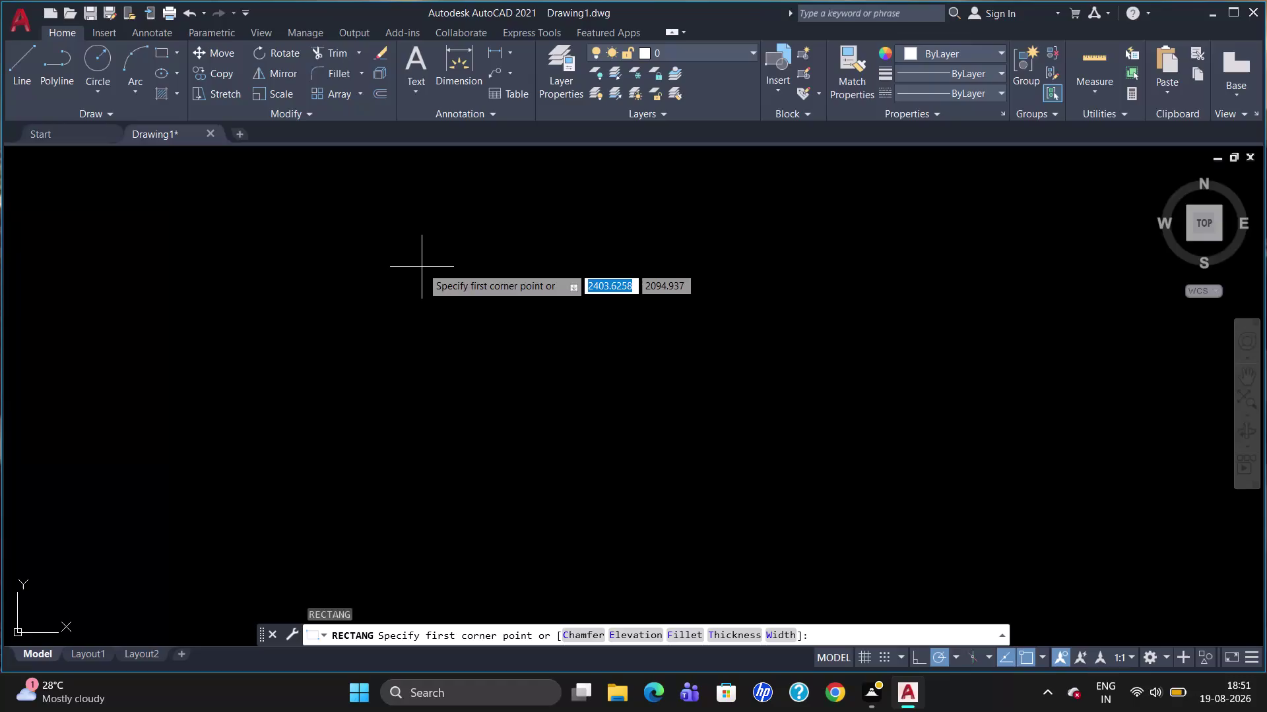
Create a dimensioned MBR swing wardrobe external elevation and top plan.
Draw a 4289 by 2700 rectangle and zoom so the whole outline is visible.
click(380, 218)
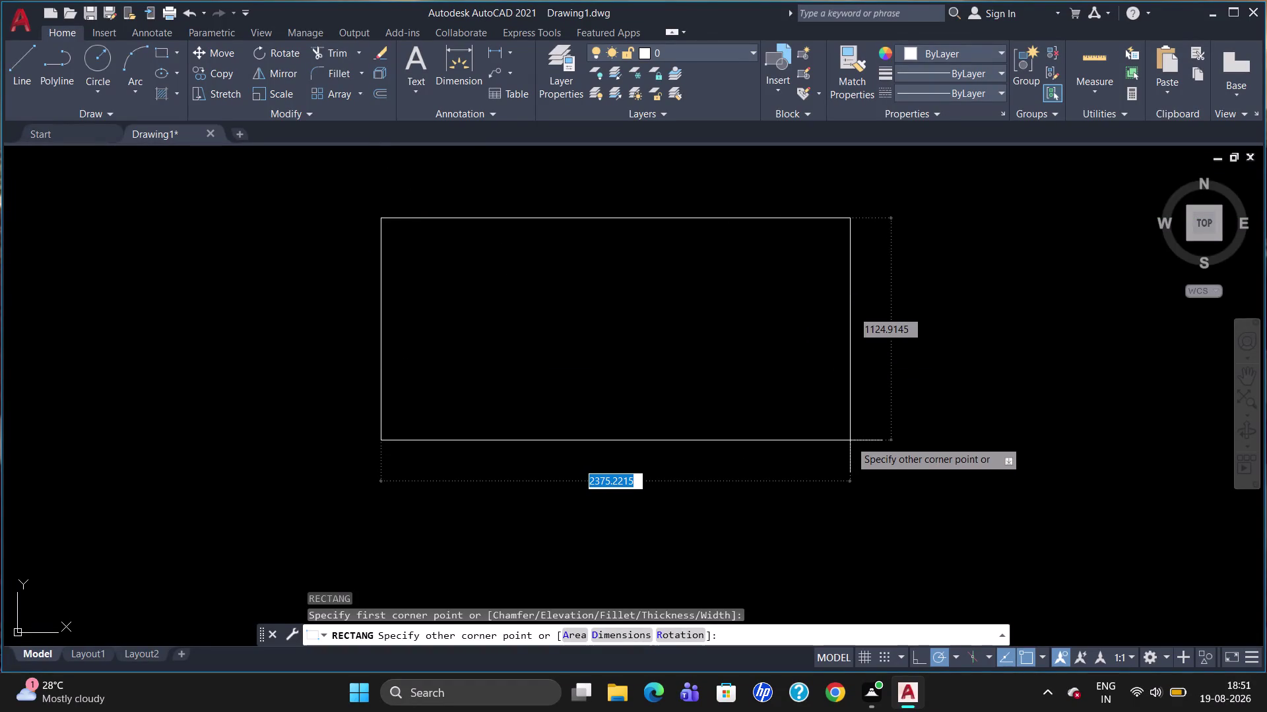
text(4289)
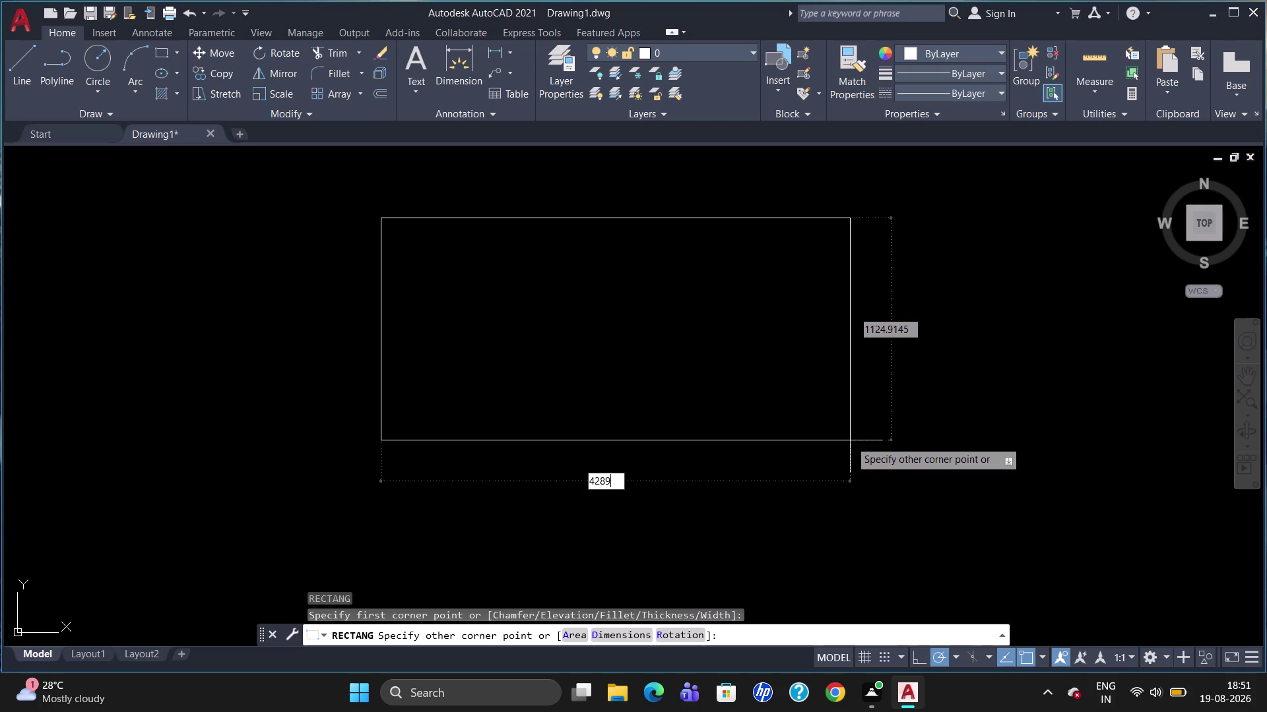
key(Tab)
text(2)
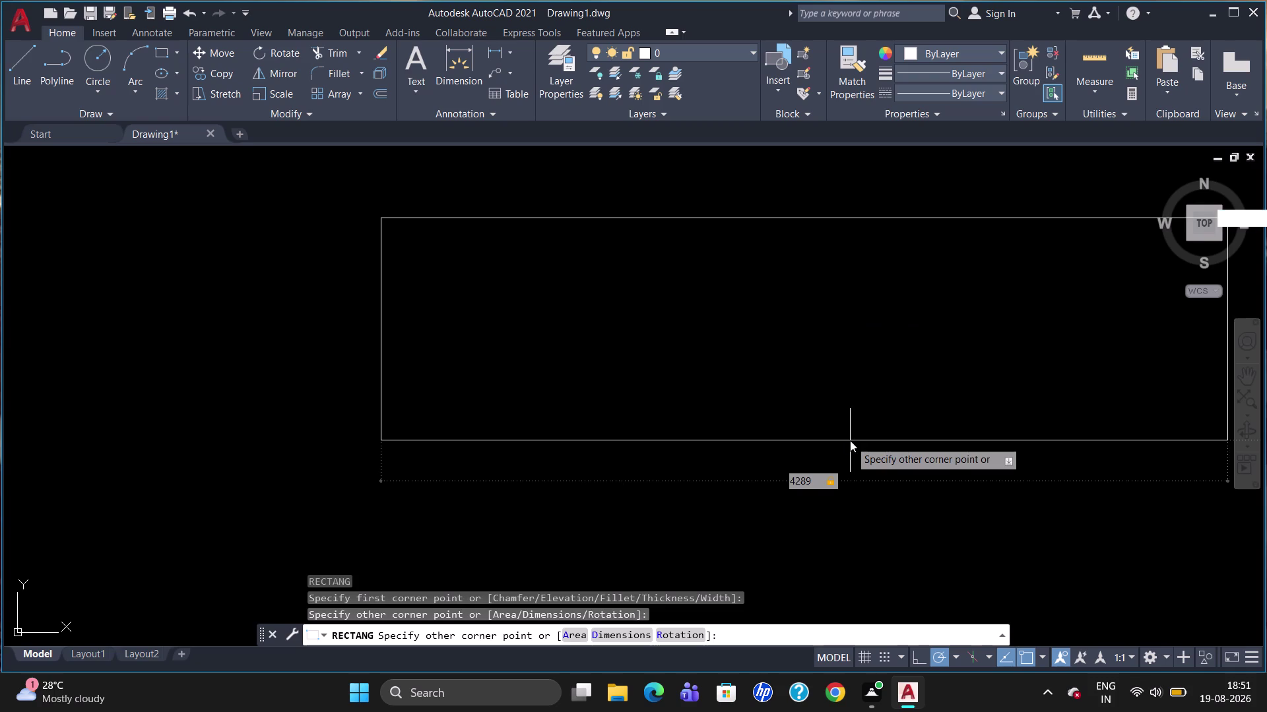
text(700)
key(Return)
key(Escape)
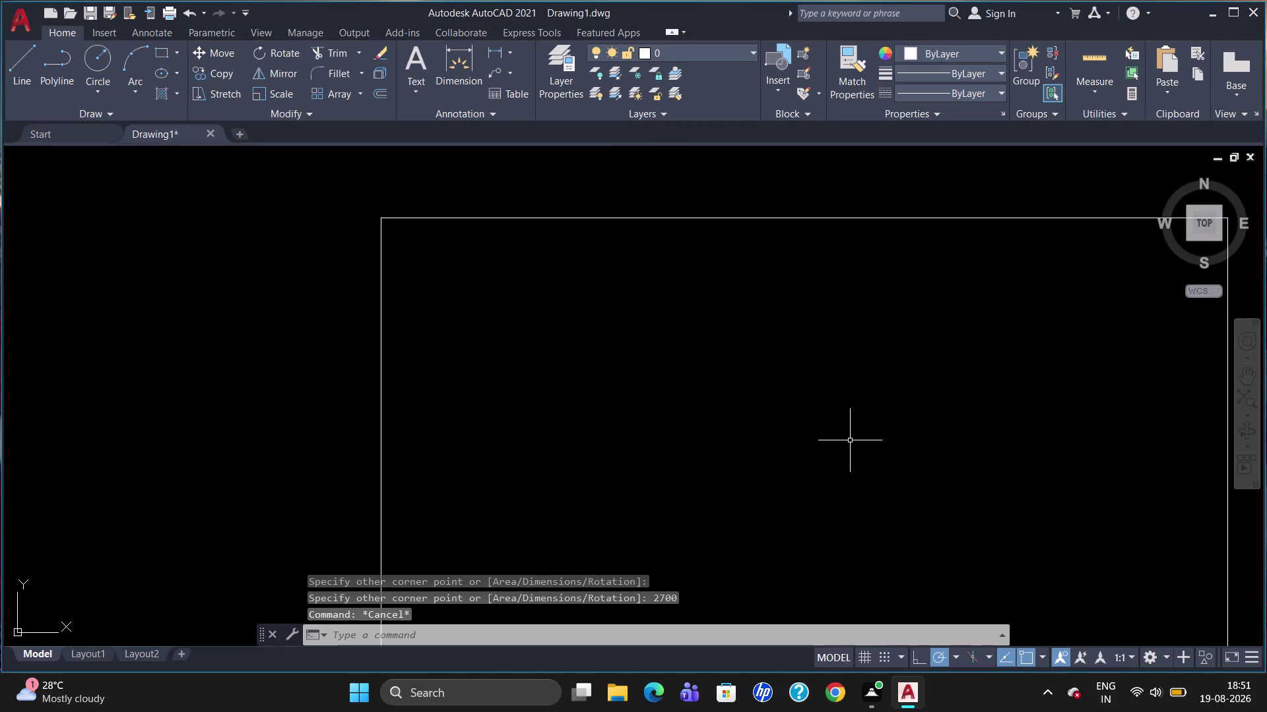
scroll(down, 3)
scroll(up, 3)
scroll(up, 3)
scroll(down, 3)
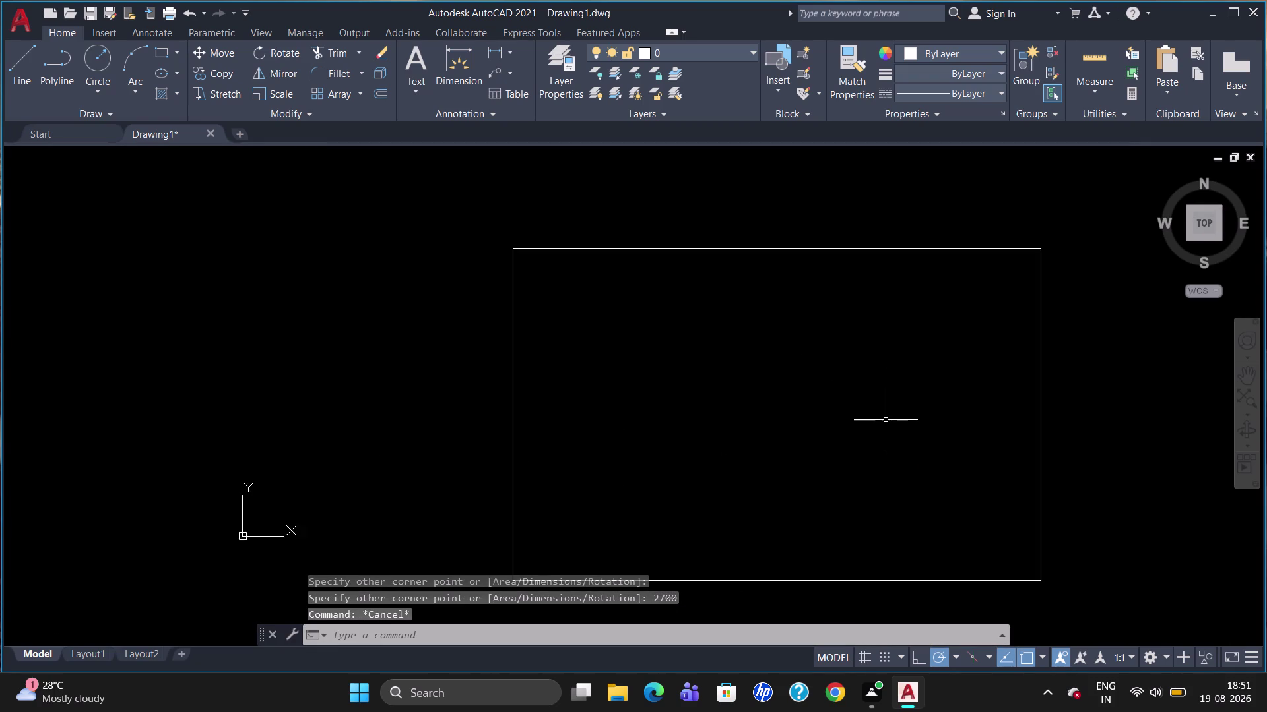
scroll(down, 3)
scroll(up, 3)
scroll(up, 3)
scroll(down, 3)
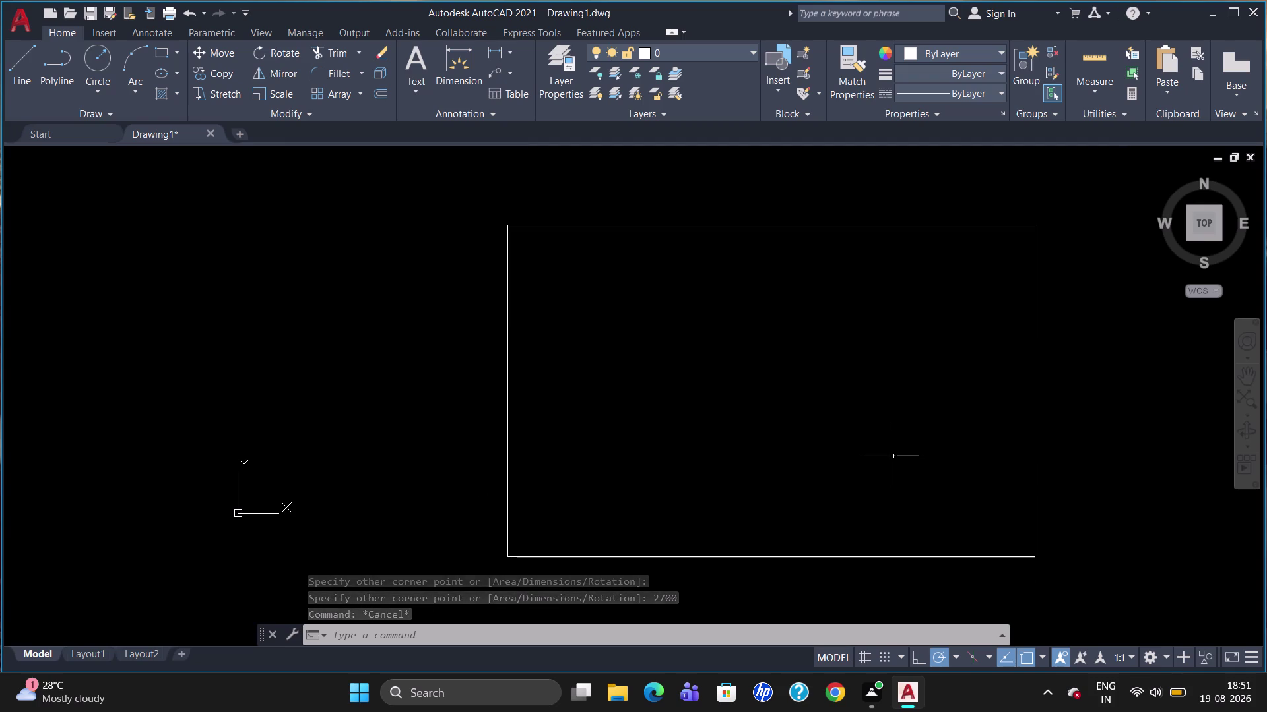
key(d)
key(Return)
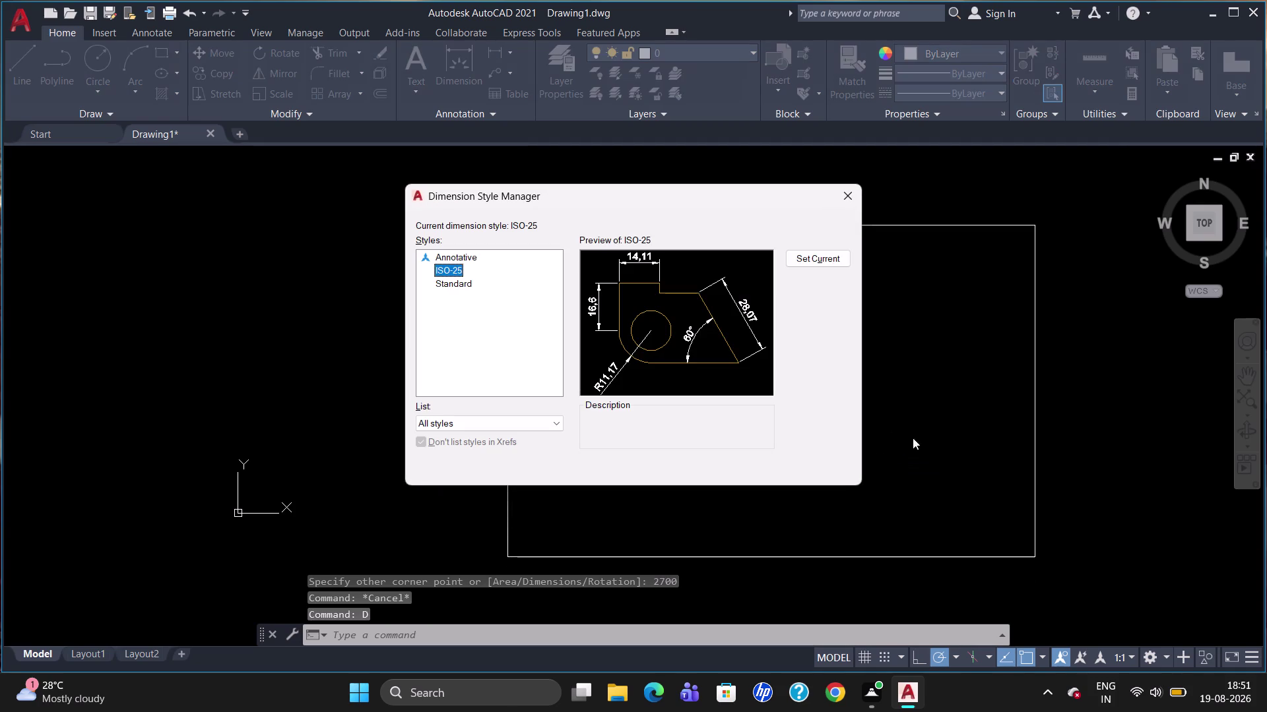
Set the ISO-25 arrowhead size to 40.
click(818, 302)
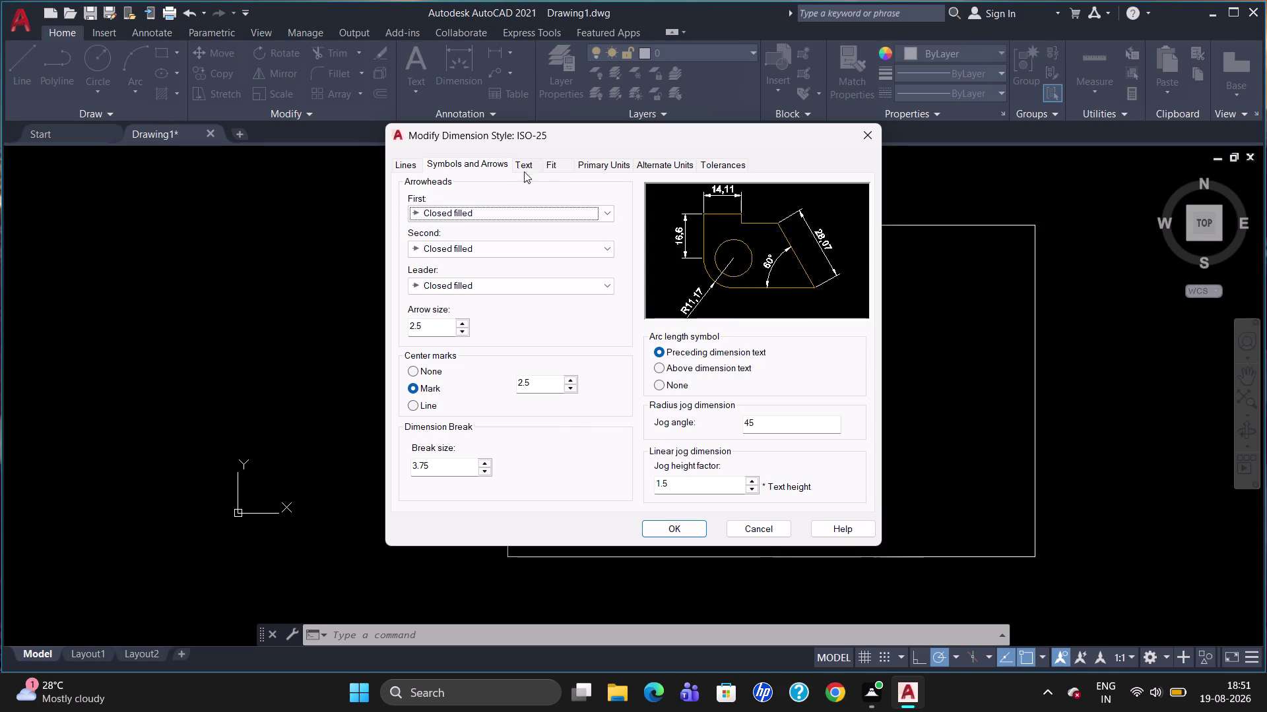
click(436, 329)
key(BackSpace)
key(BackSpace)
key(BackSpace)
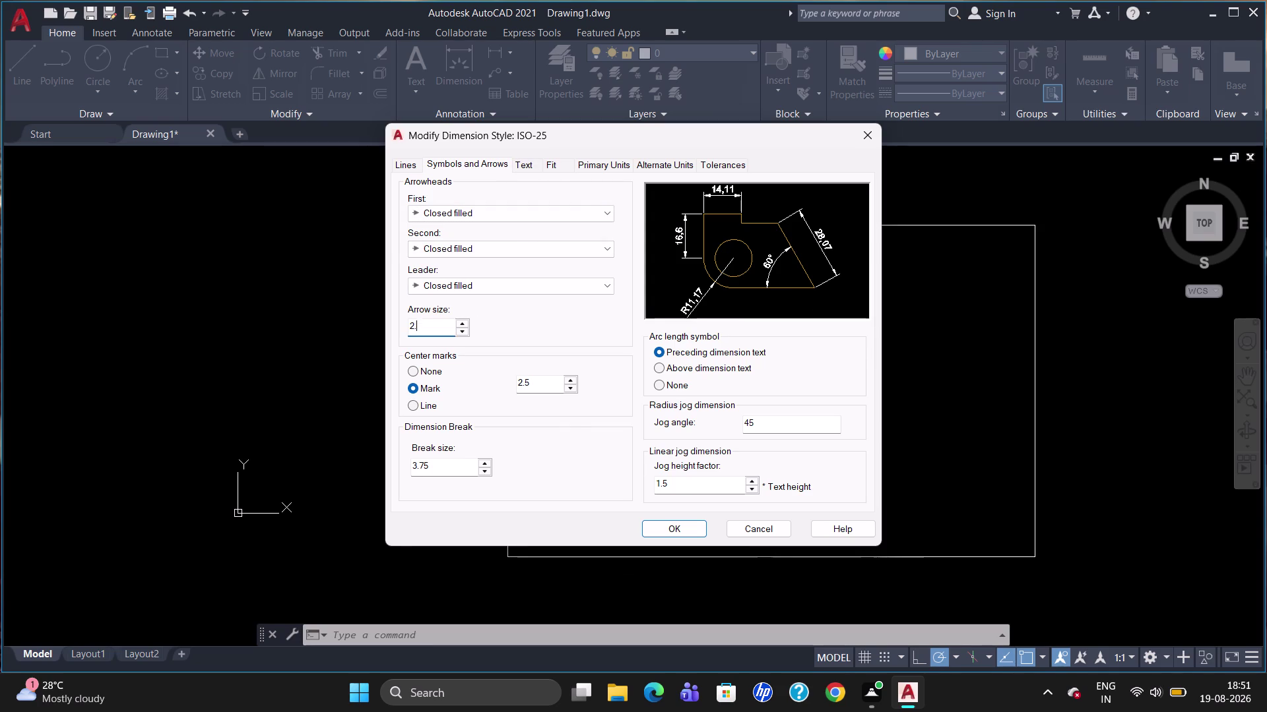
text(10)
key(BackSpace)
key(BackSpace)
text(40)
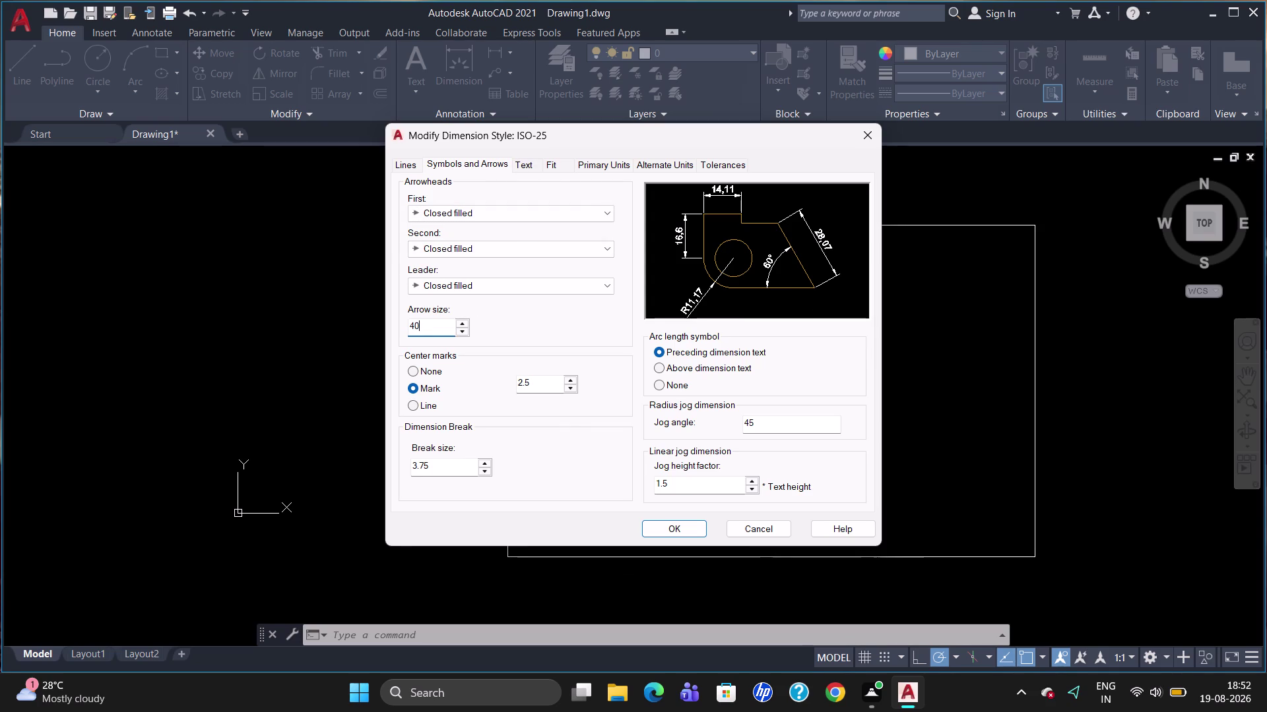
Make dimension text red and vertically centred, with fixed-length extension lines.
click(528, 163)
click(542, 204)
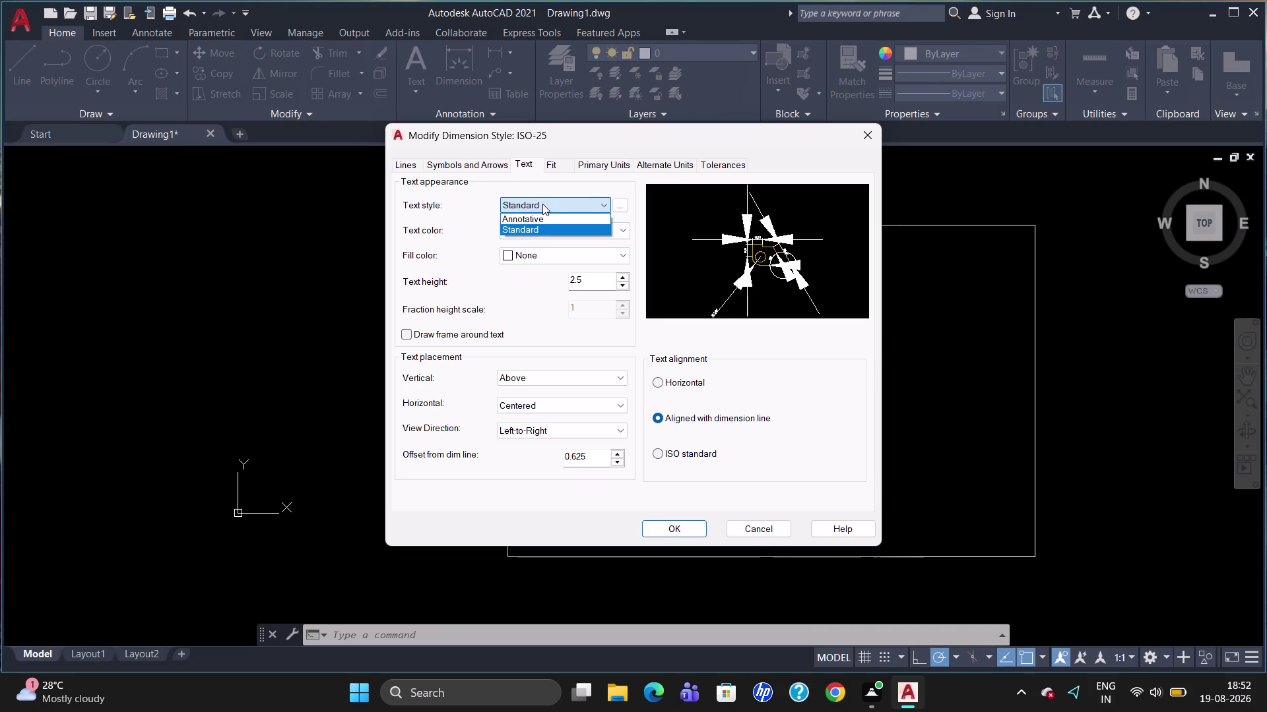
click(542, 204)
click(547, 222)
click(556, 271)
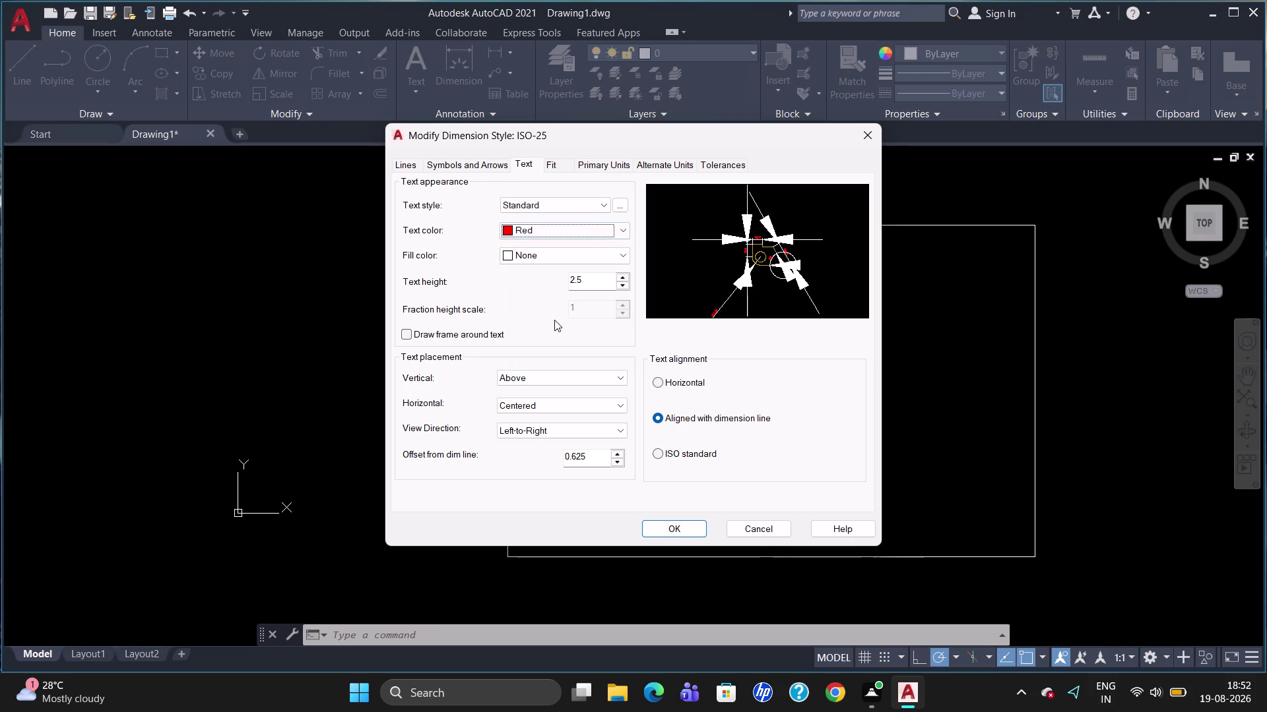
click(563, 381)
click(562, 391)
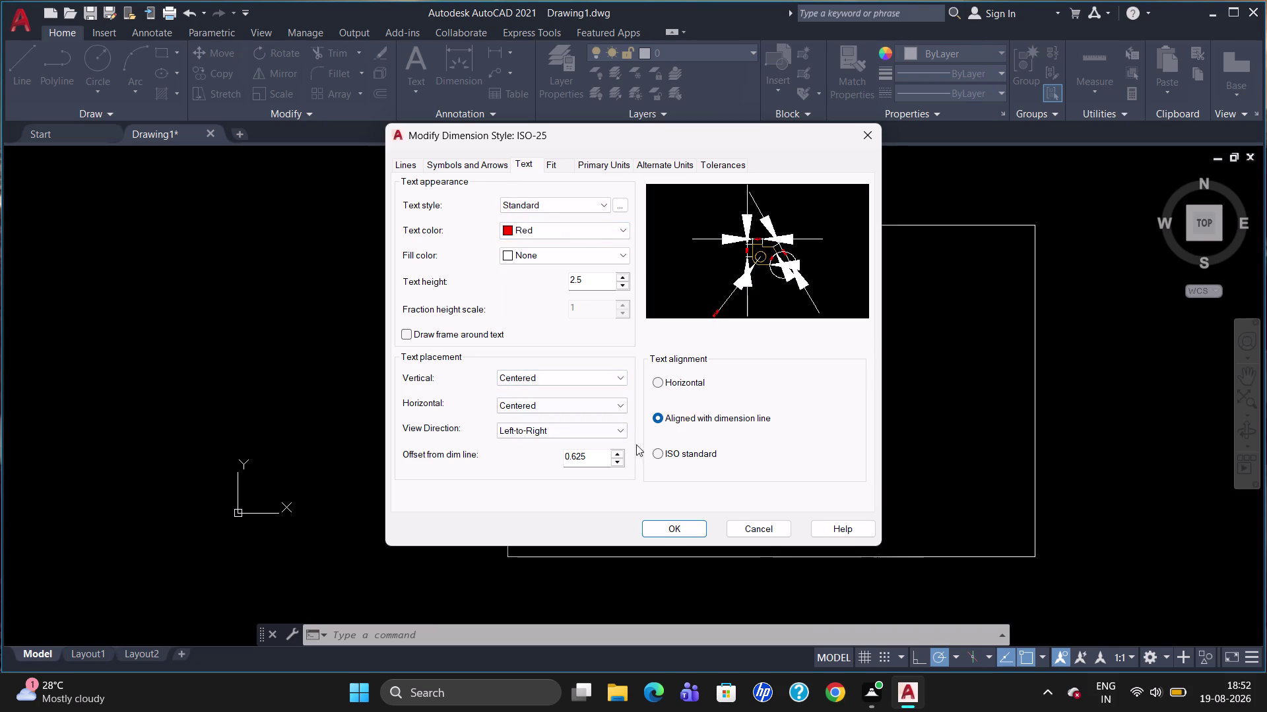
click(408, 164)
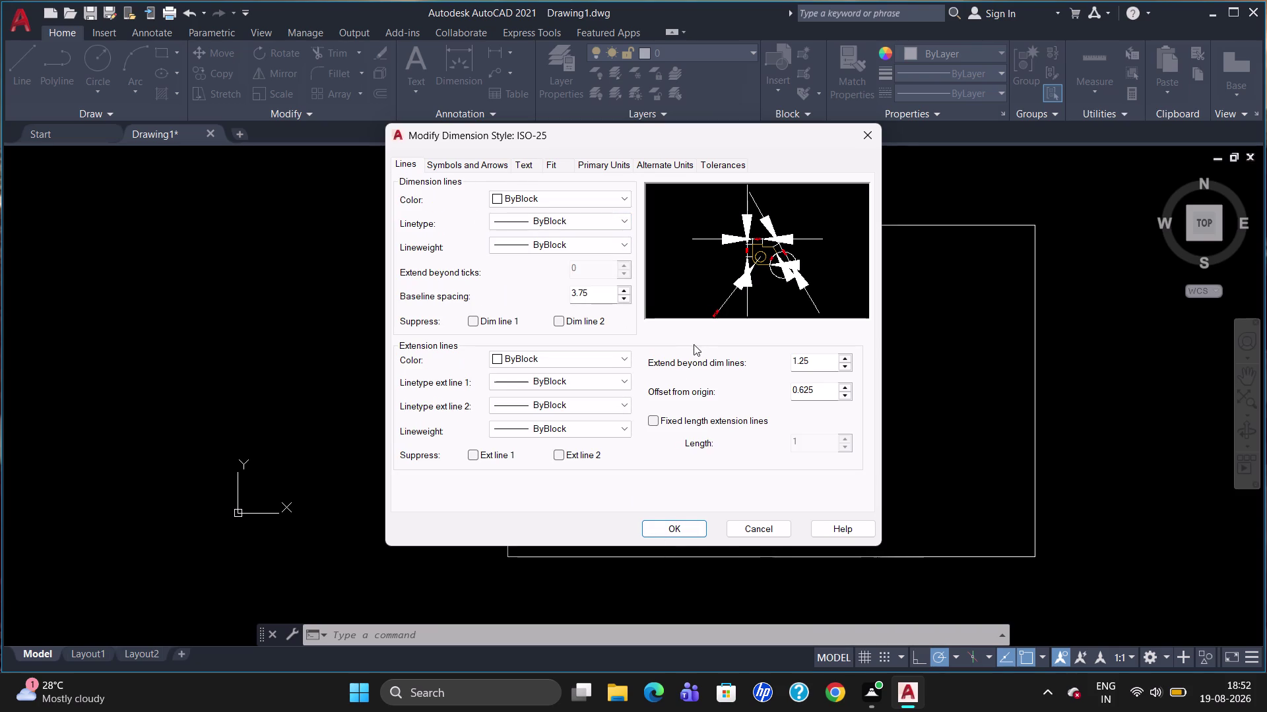
click(652, 421)
click(681, 541)
click(680, 533)
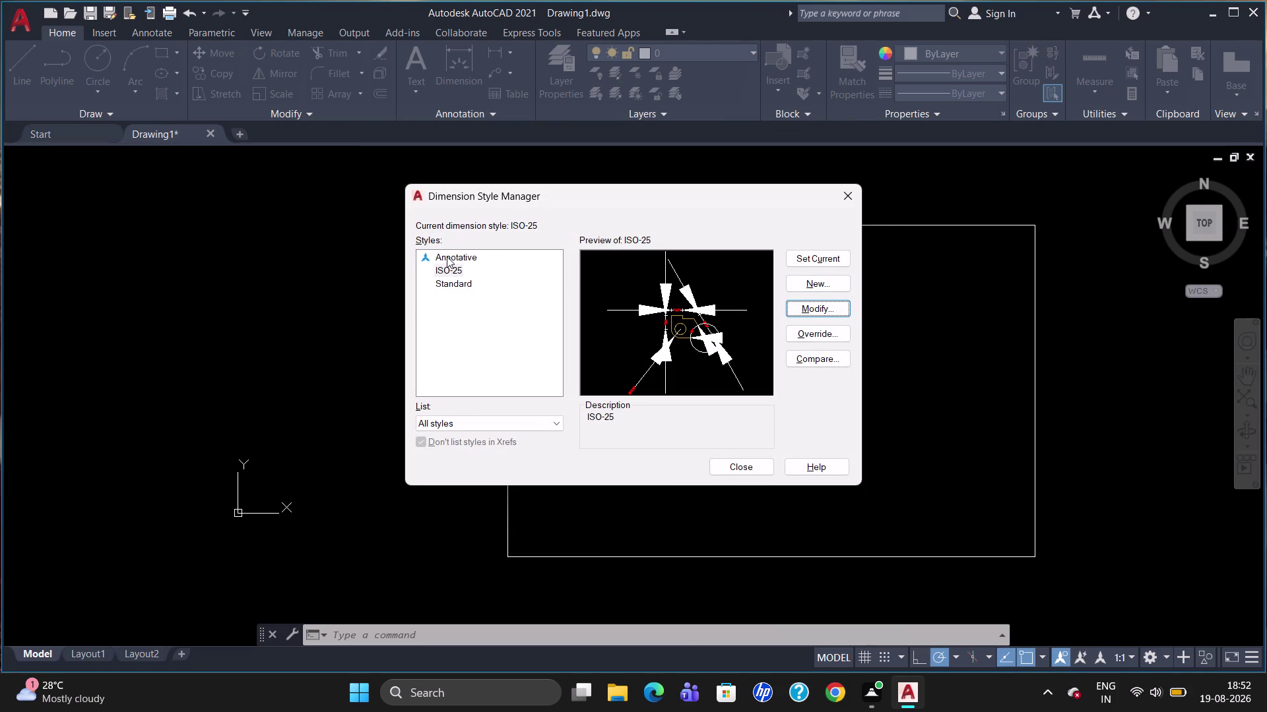
Raise the ISO-25 text height to 40 and close the style manager.
click(805, 313)
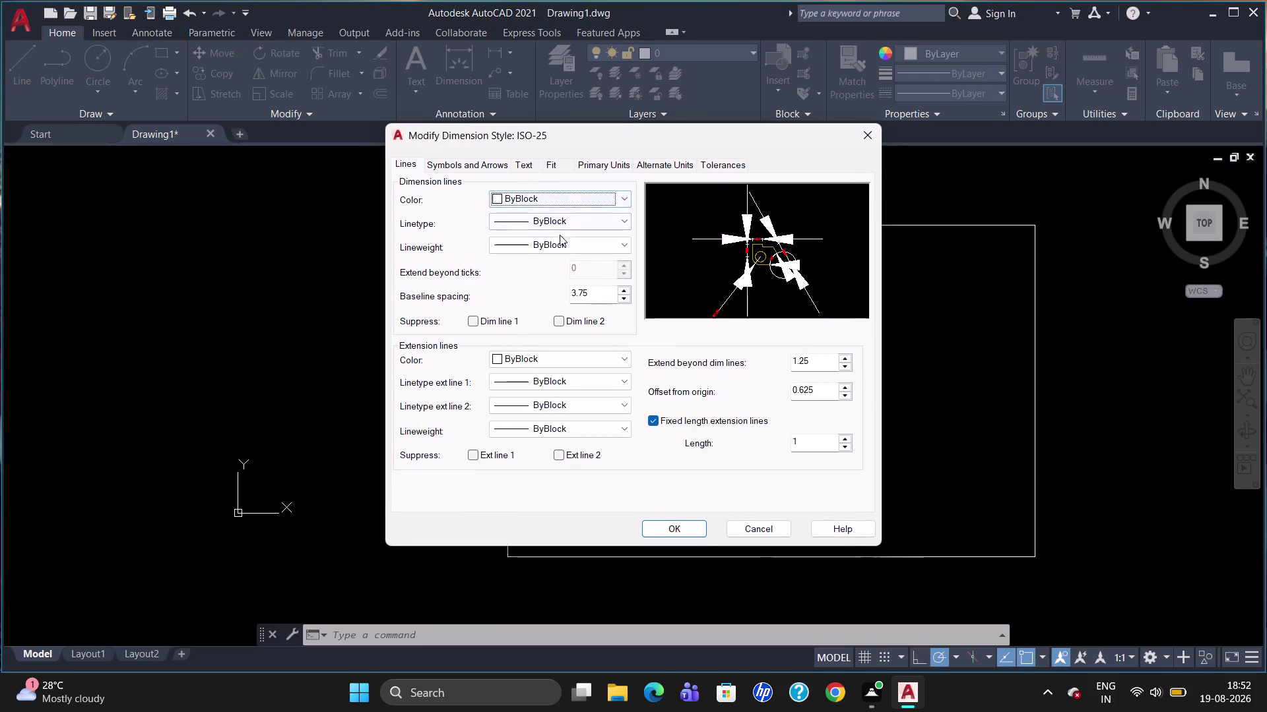
click(523, 160)
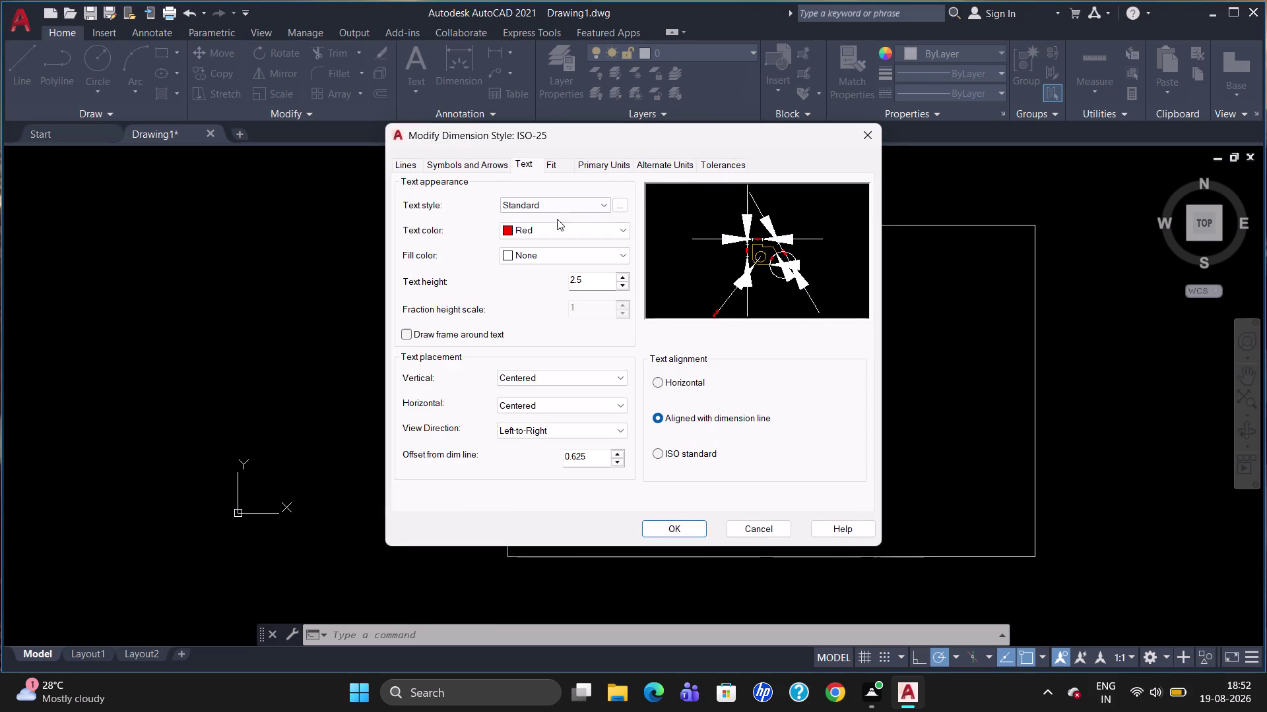
drag(592, 278, 552, 293)
key(BackSpace)
text(4)
text(0)
click(408, 167)
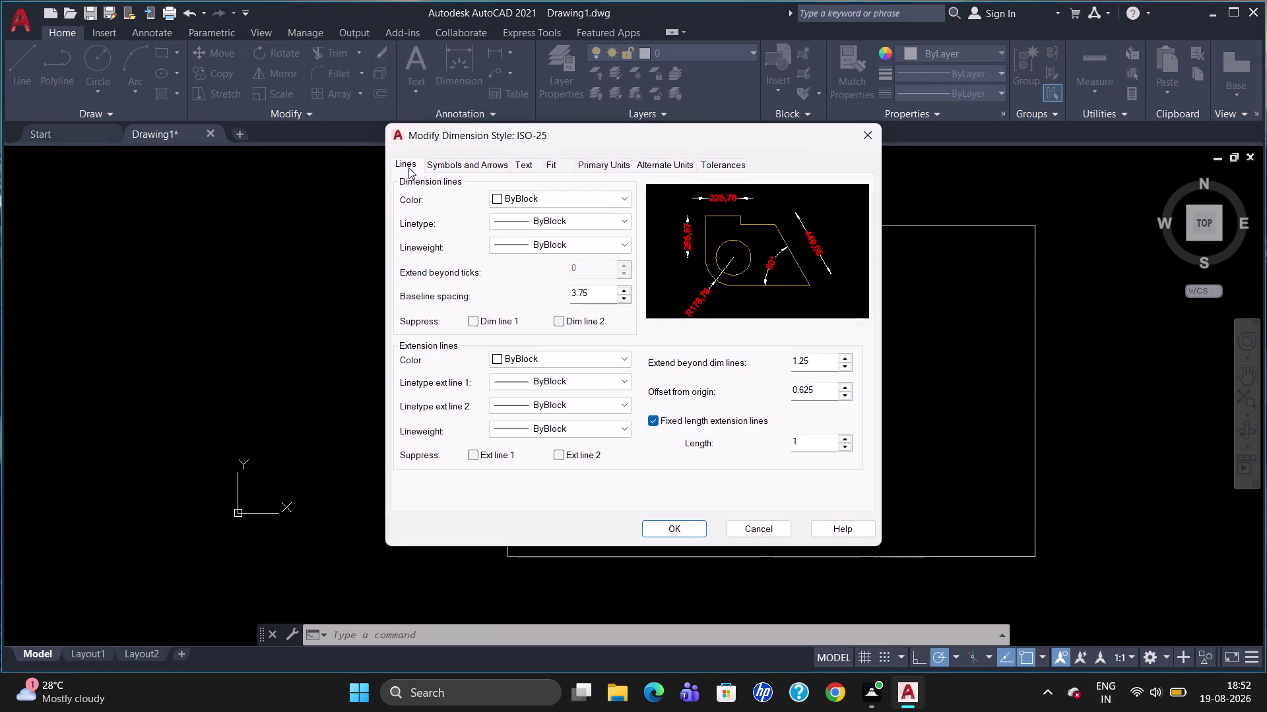
click(450, 169)
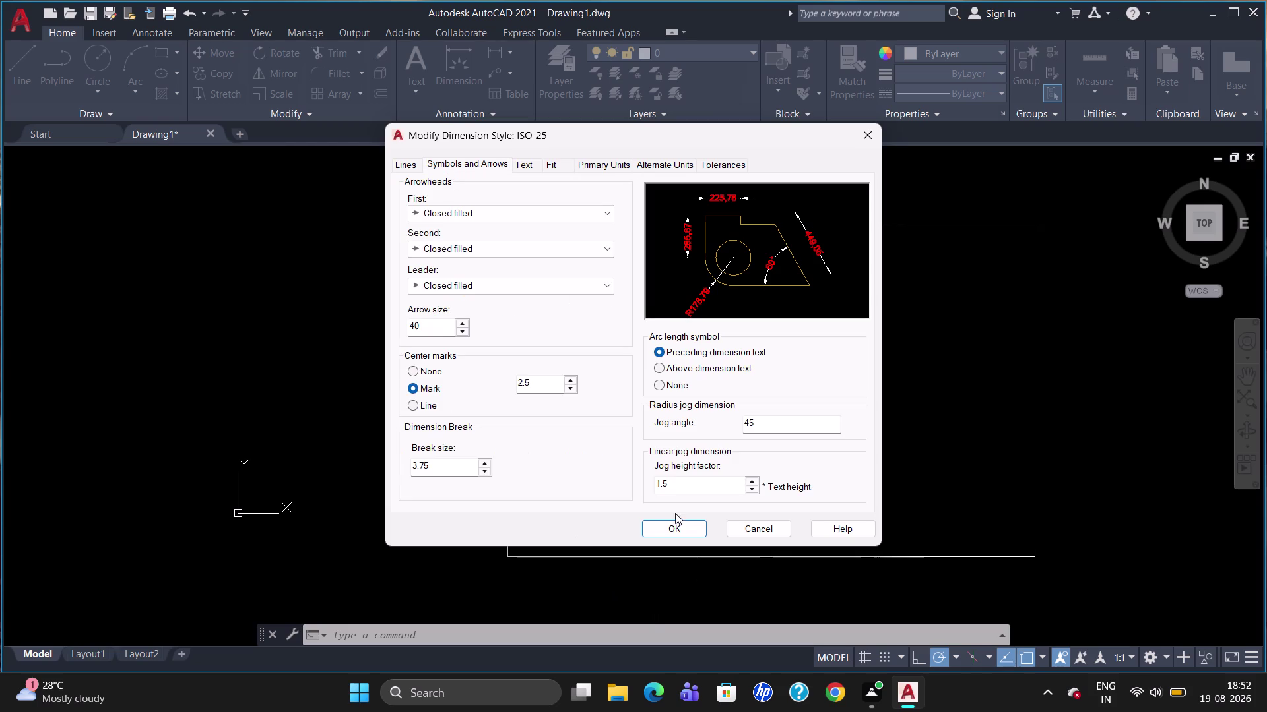
click(675, 522)
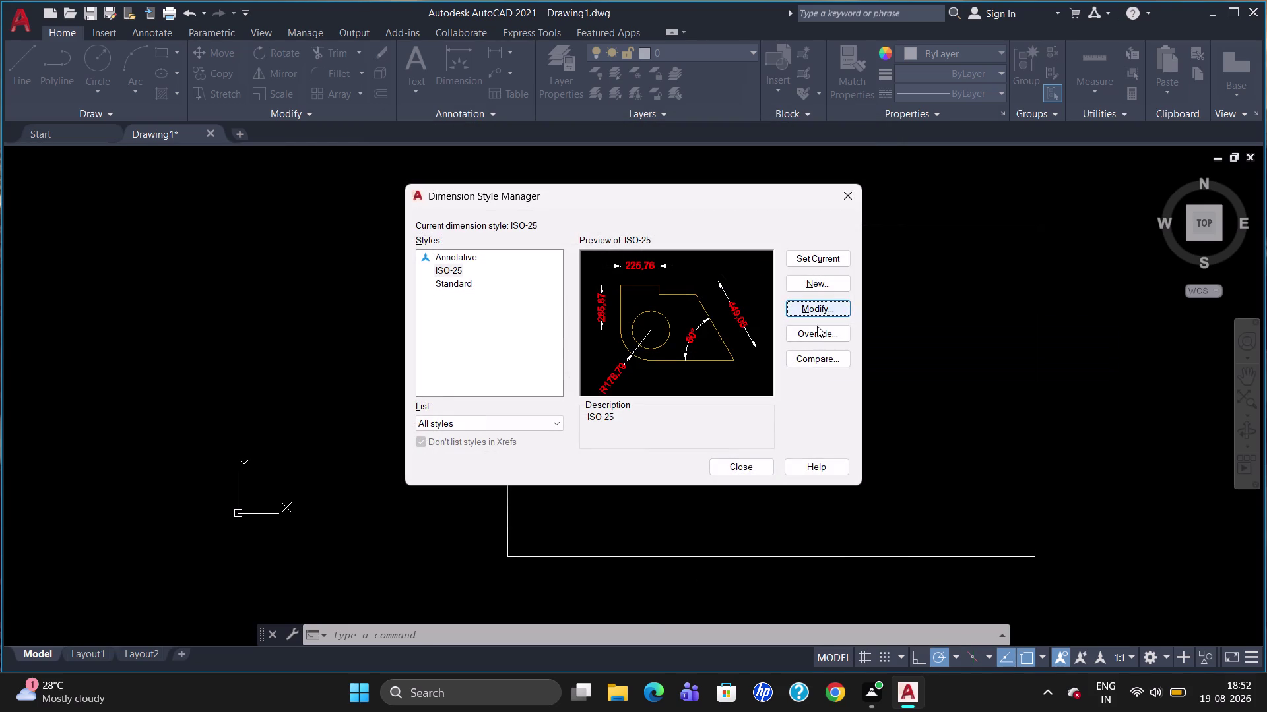
click(744, 458)
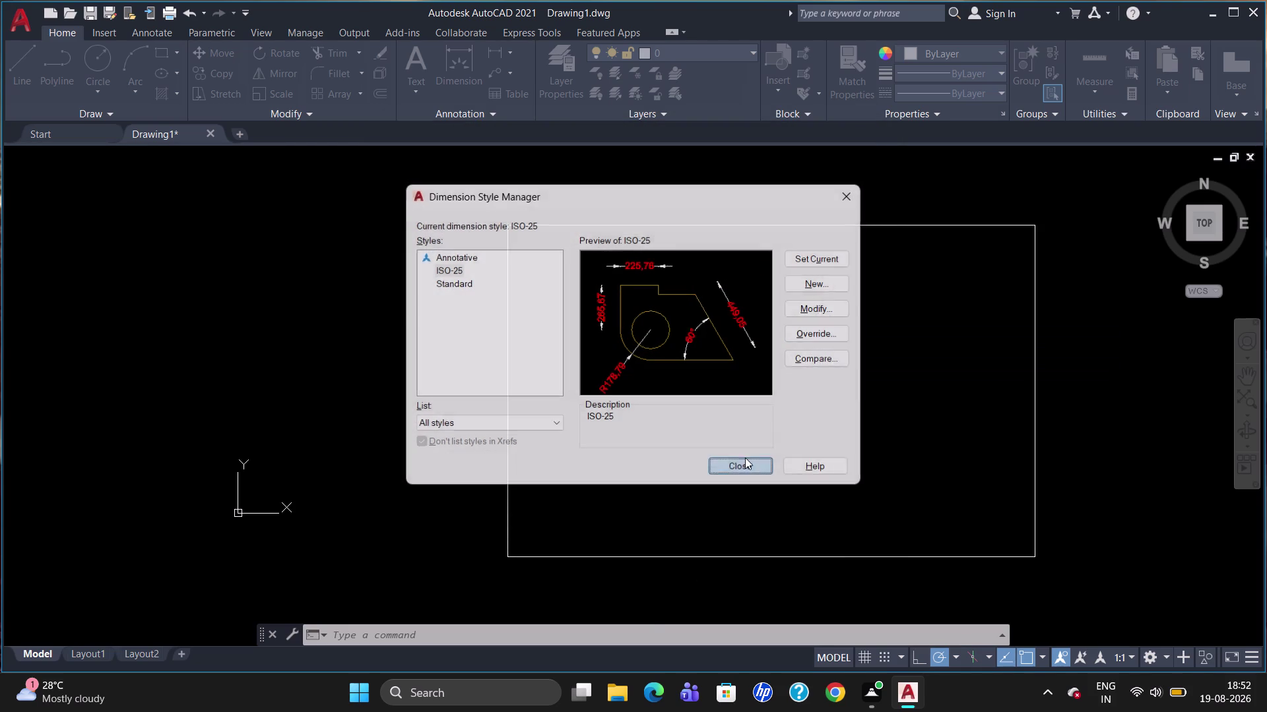
key(Escape)
Begin an offset with a distance of 30, then cancel it.
key(o)
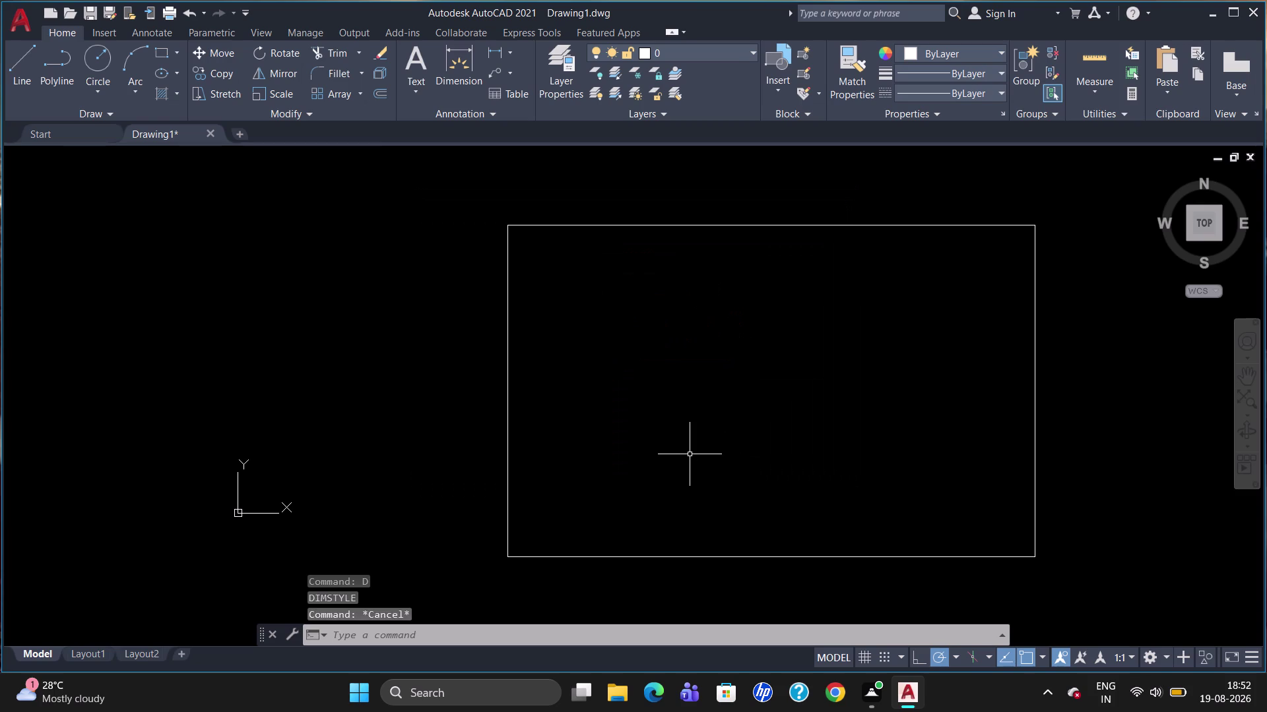
key(Return)
key(Escape)
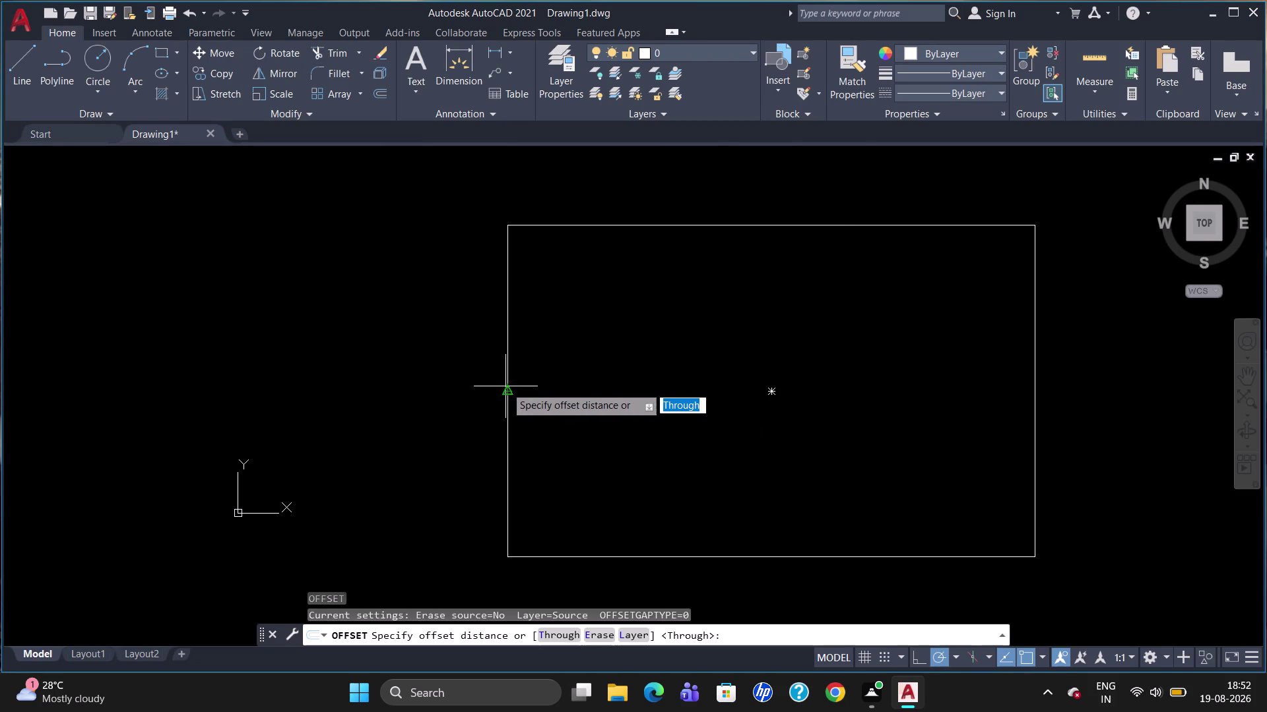
click(506, 387)
key(x)
key(Return)
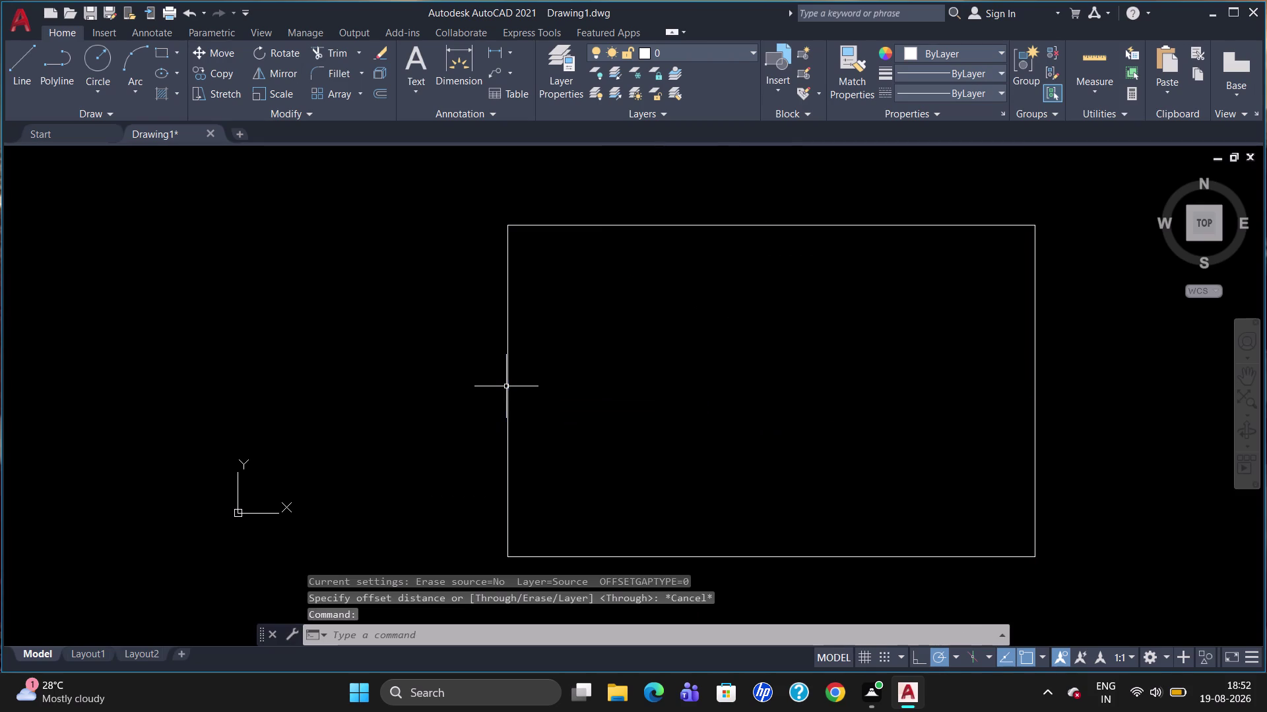
key(o)
key(Return)
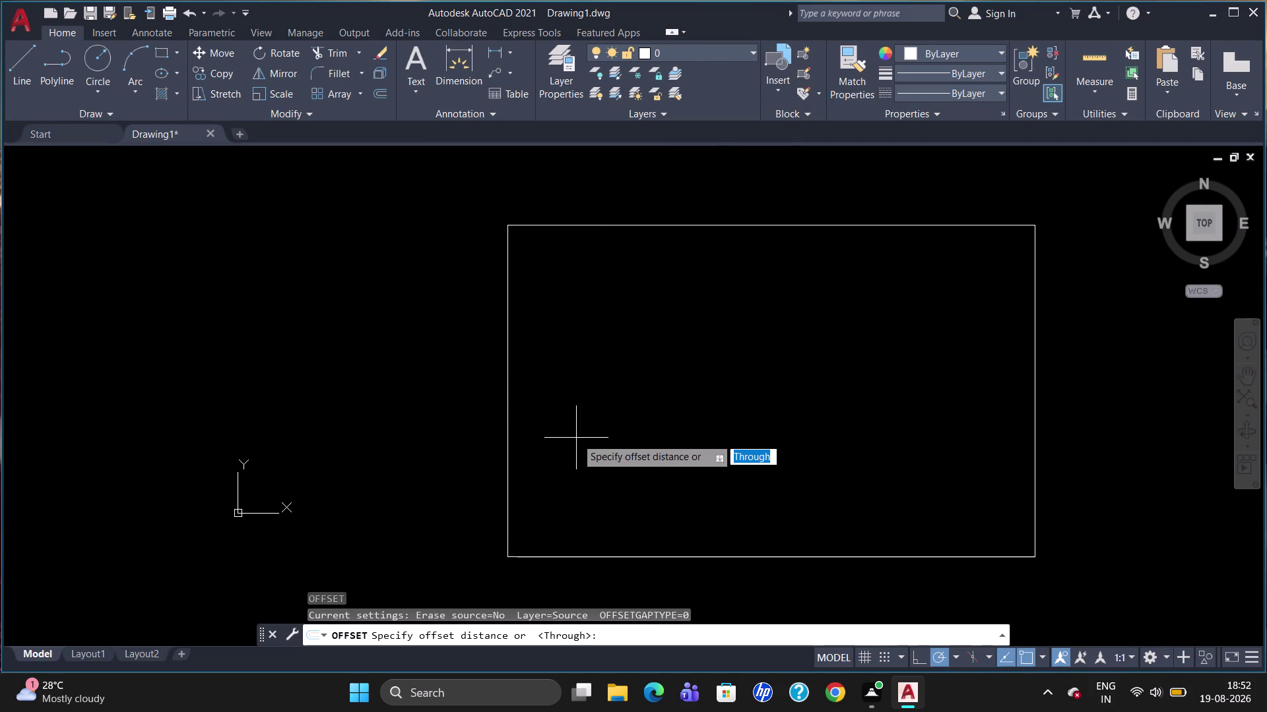
text(30)
key(Return)
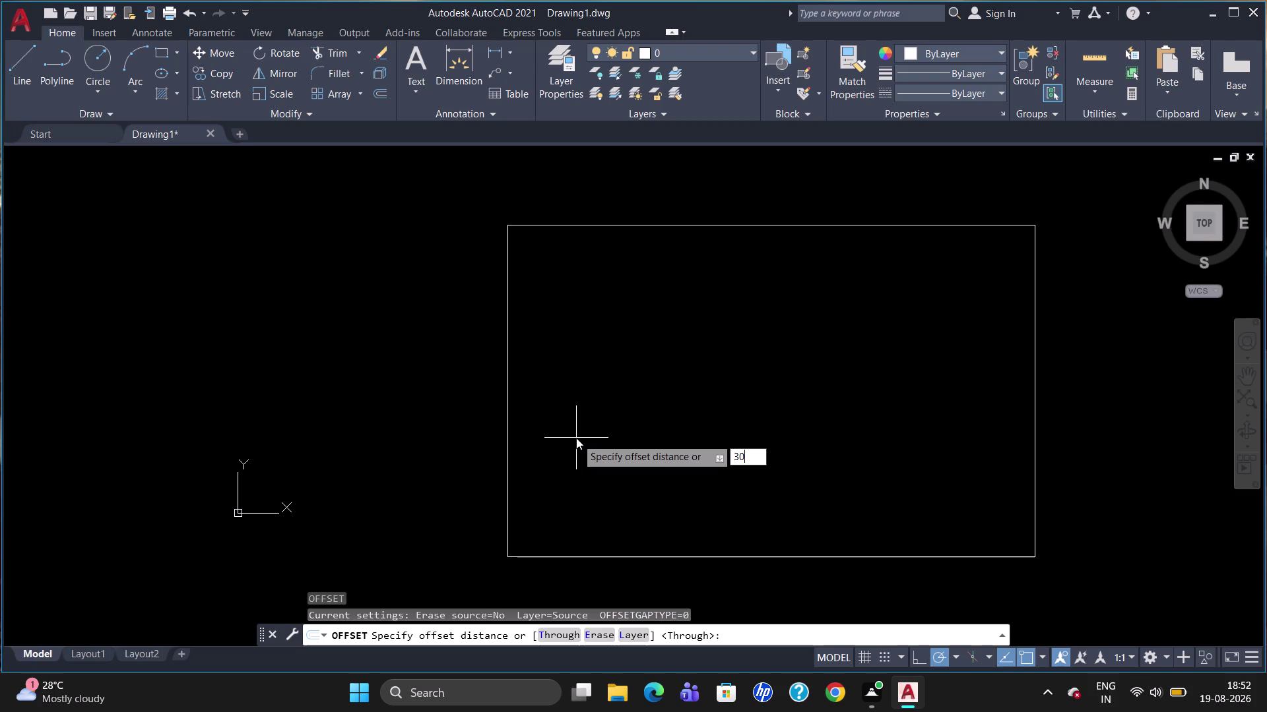
key(Escape)
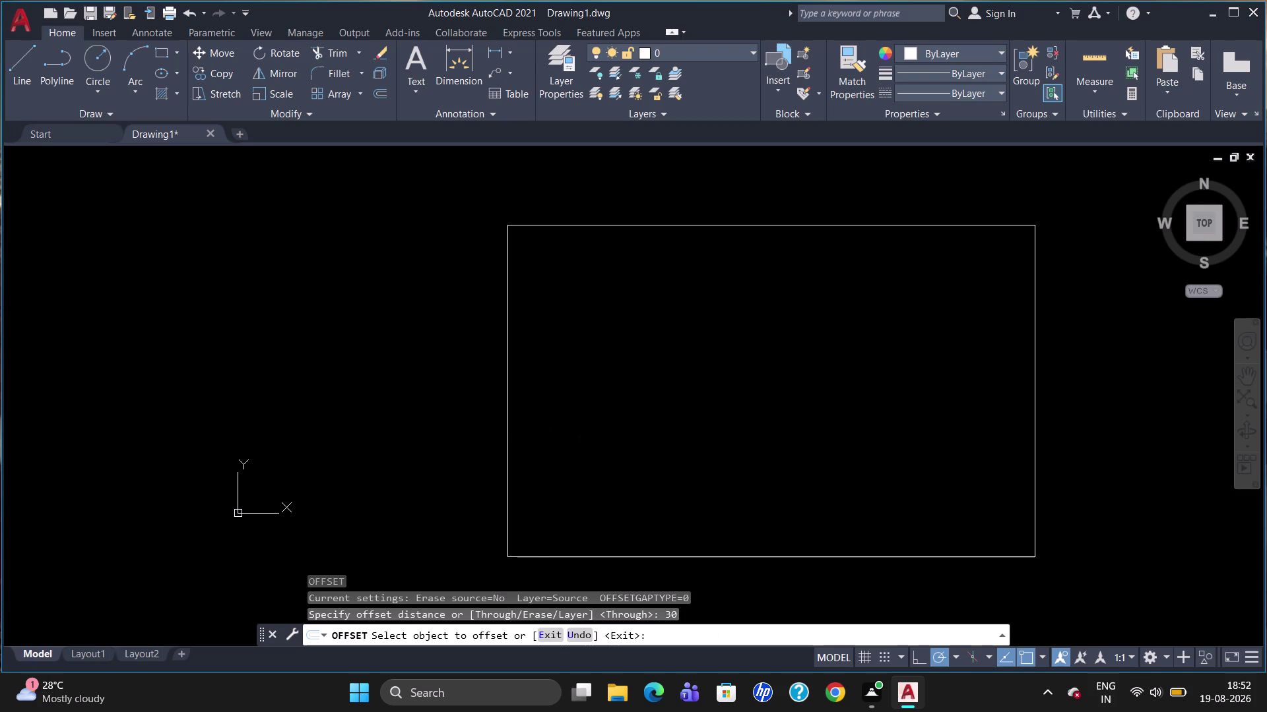
Offset the rectangle's left edge 304 inward.
key(o)
key(Return)
text(30)
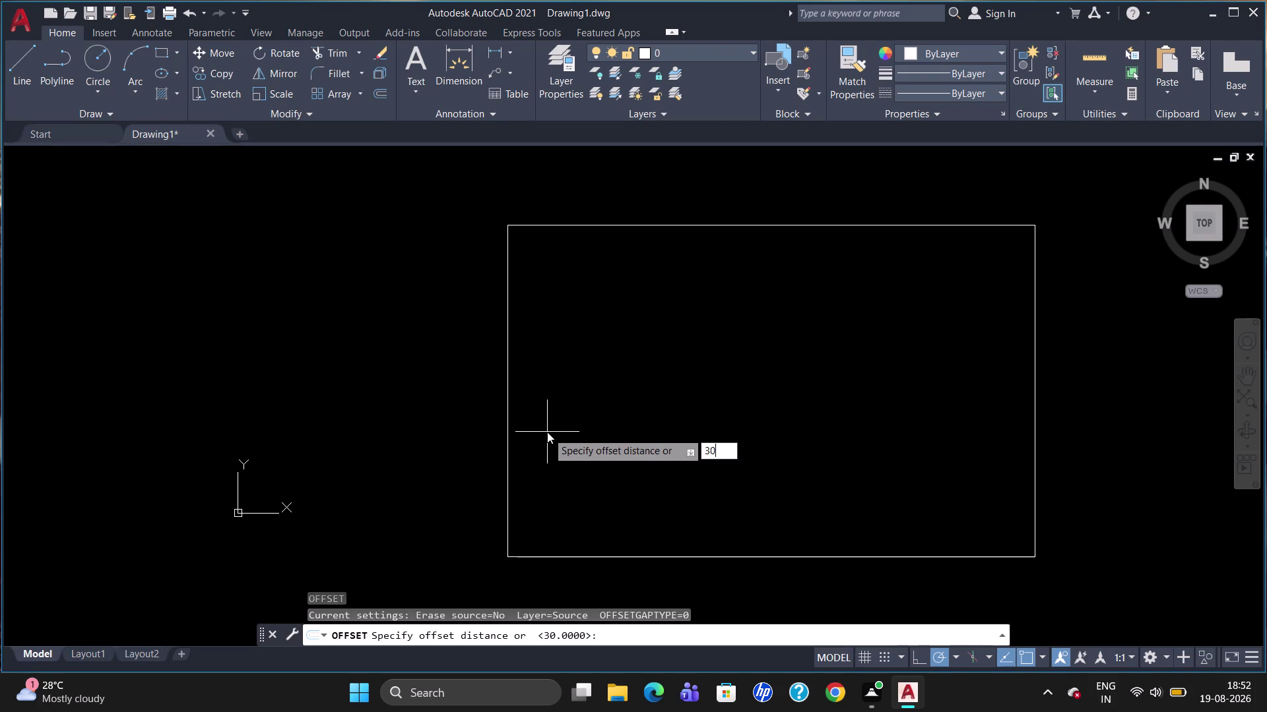
text(4)
key(Return)
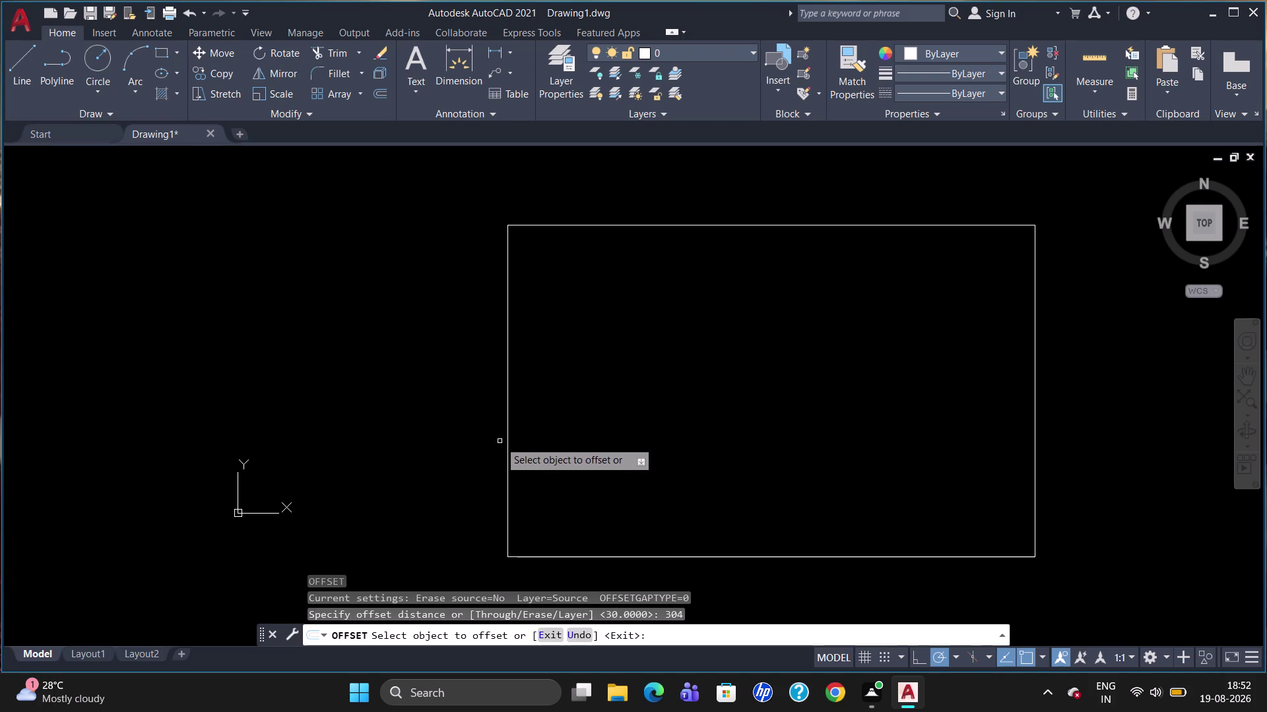
click(508, 436)
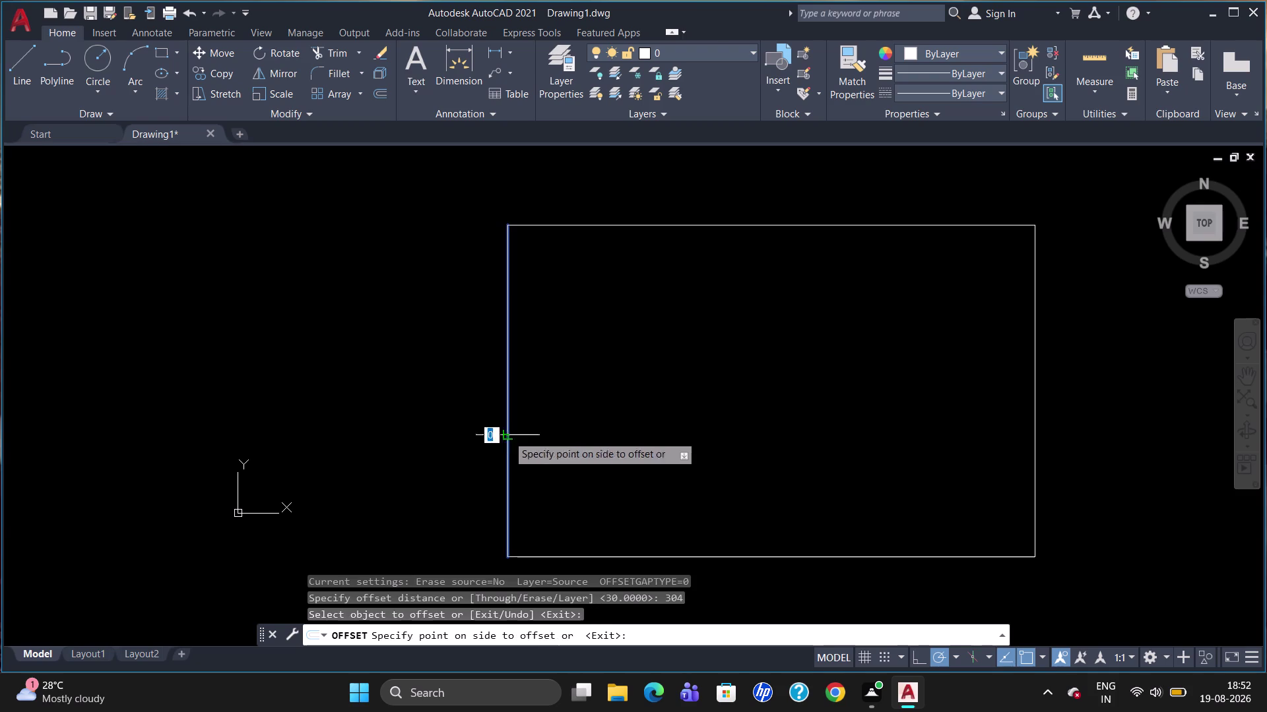
click(548, 448)
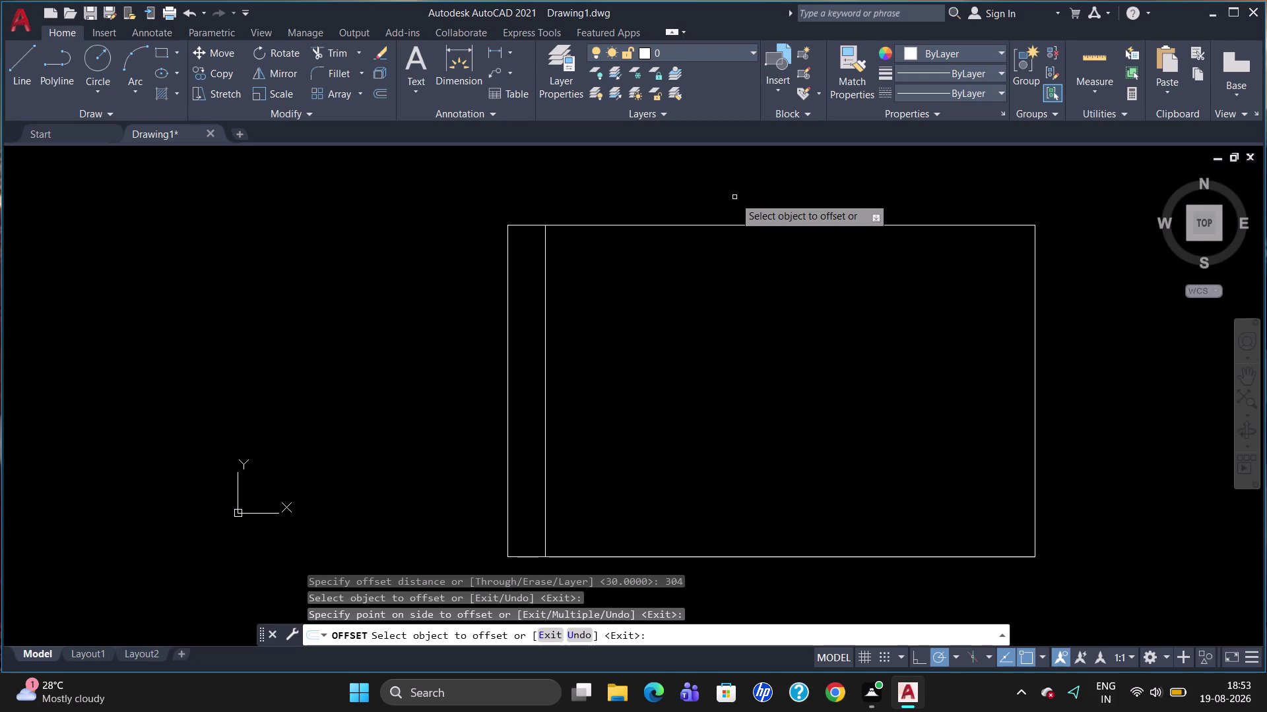
Offset lines inward from the right edge at spacings of 235, 85 and 20.
click(1036, 326)
text(23)
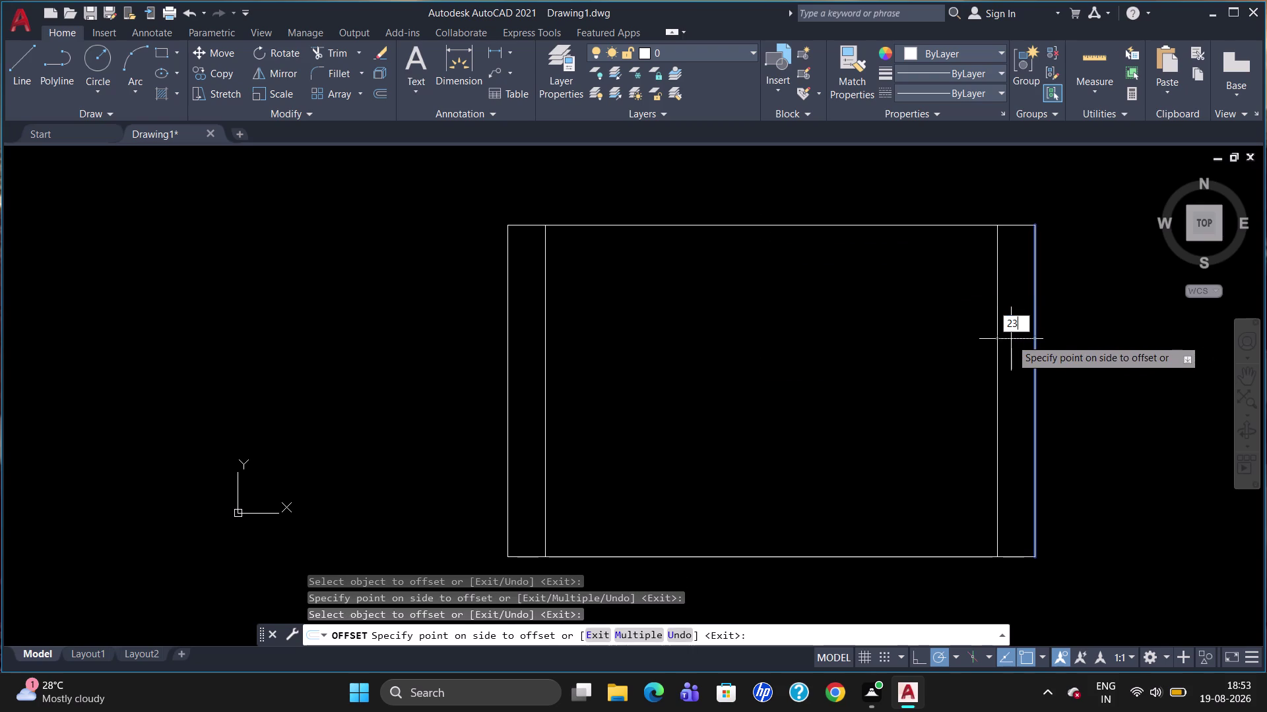
key(5)
key(Return)
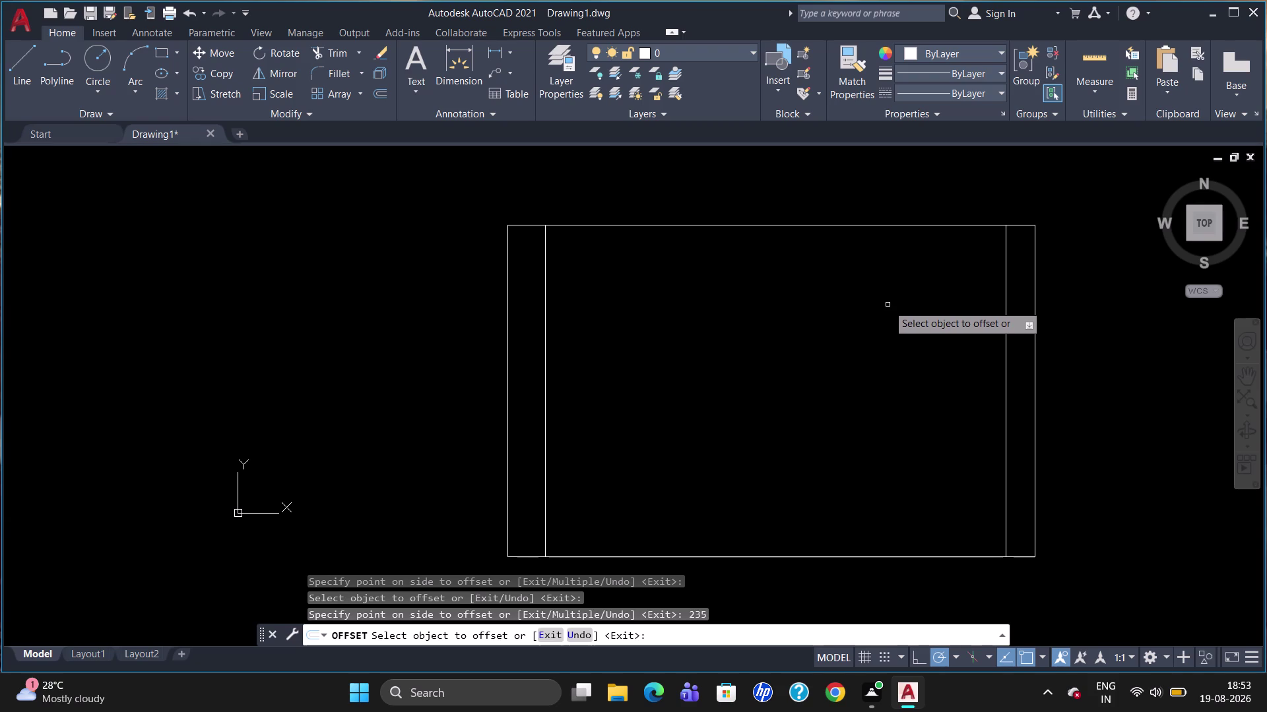
click(1006, 243)
key(8)
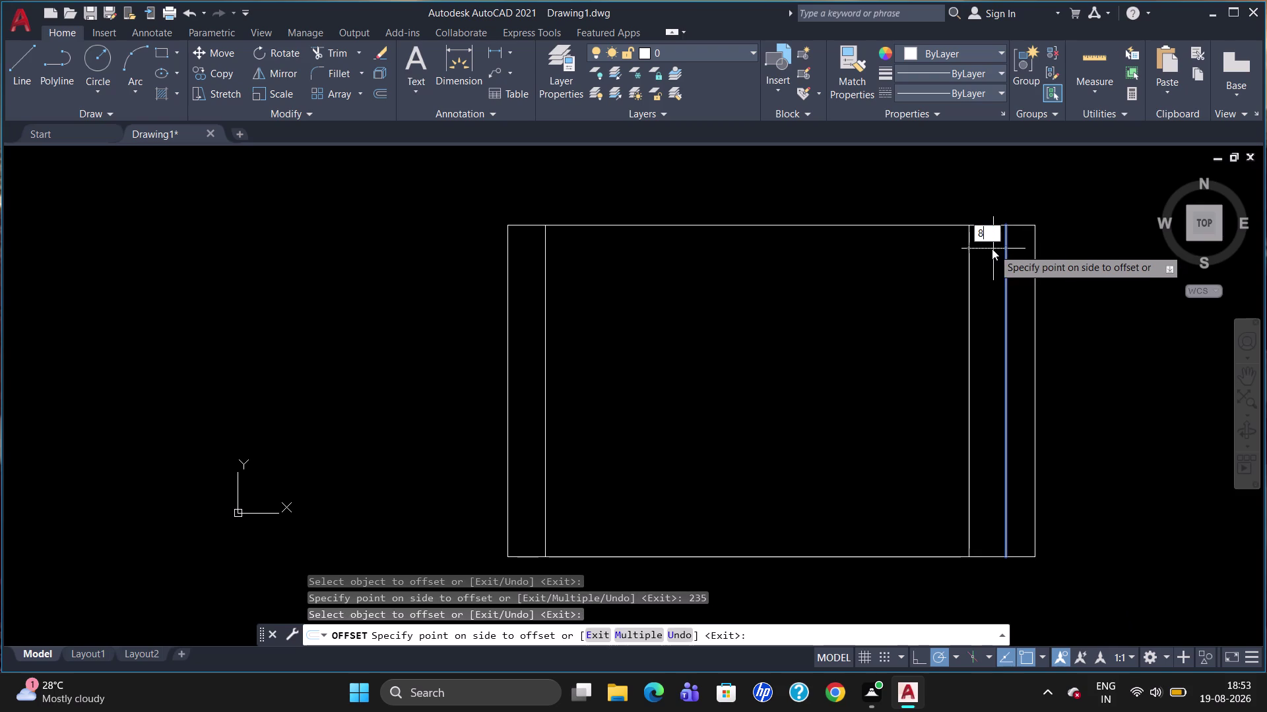
key(5)
key(Return)
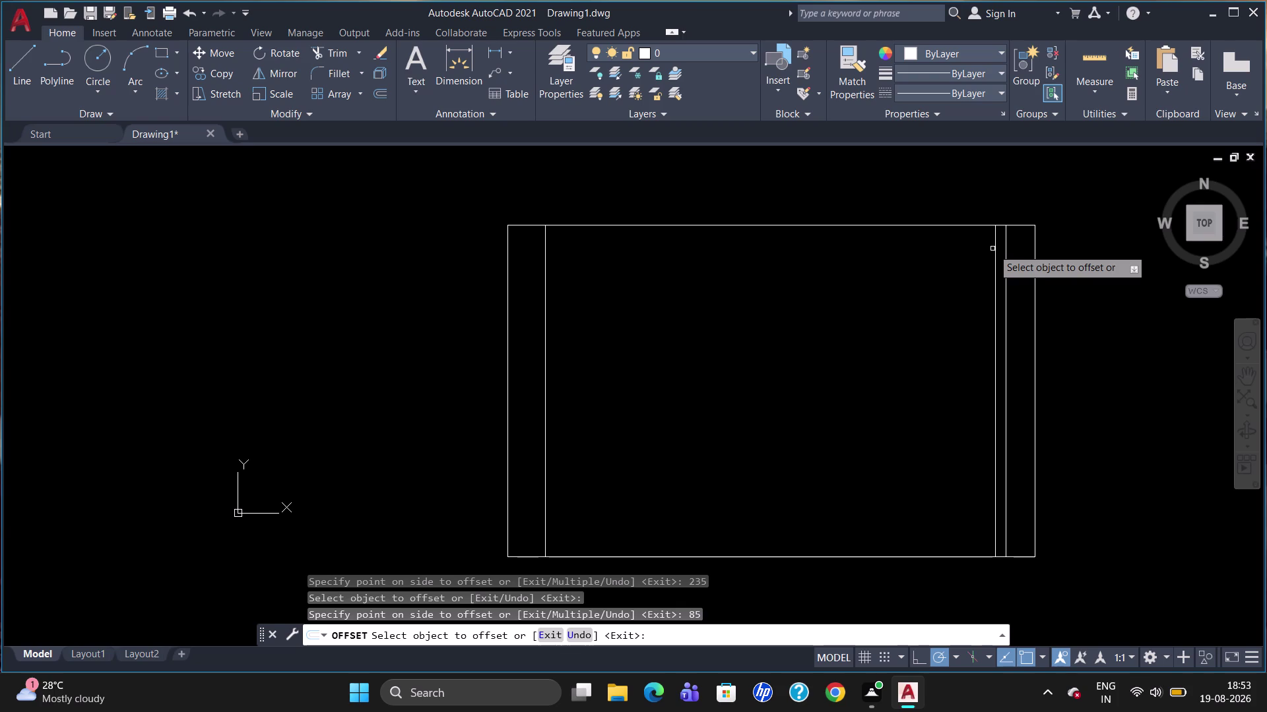
click(992, 248)
click(995, 255)
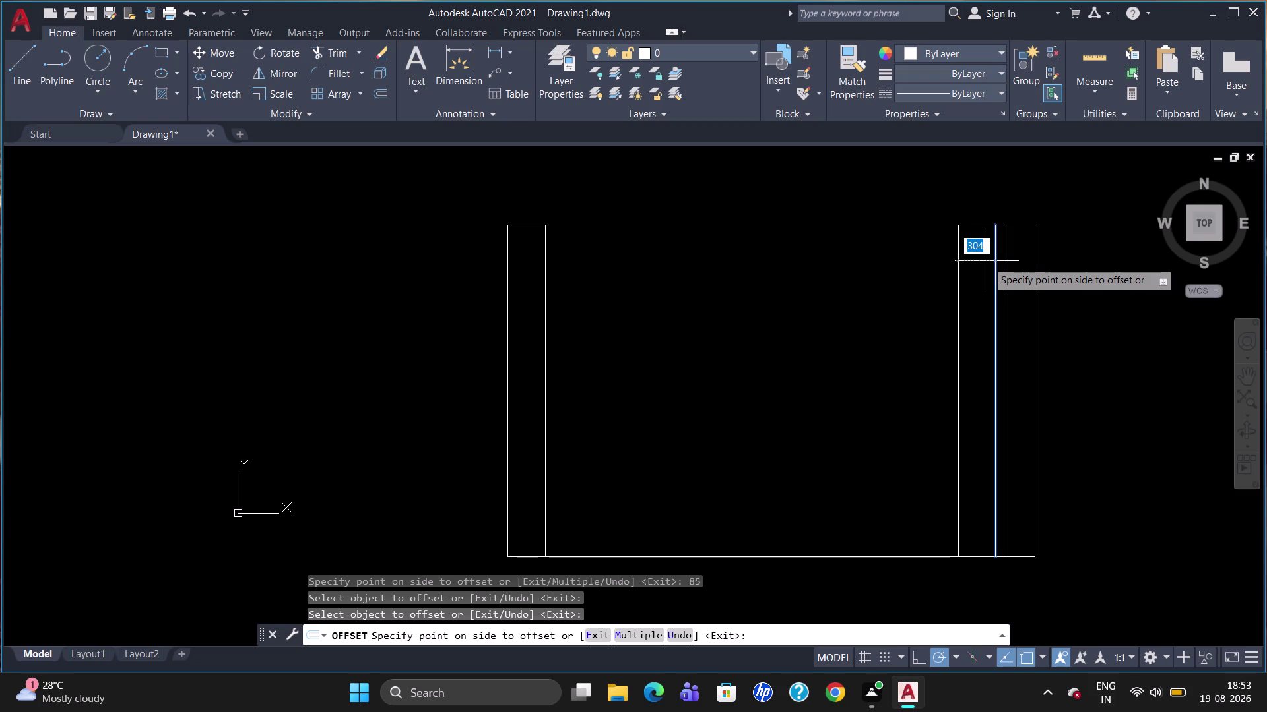
text(20)
key(Return)
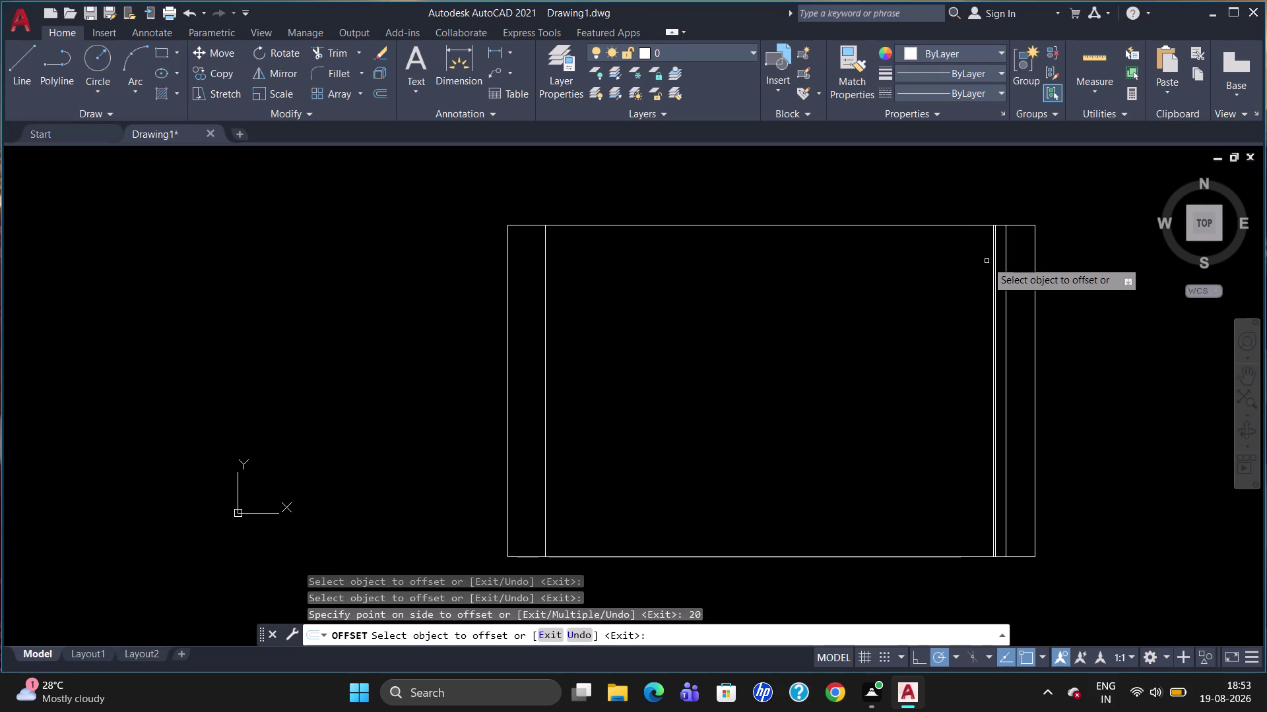
Add bay dividing lines at 430, 1060 and 1060 spacing.
click(992, 267)
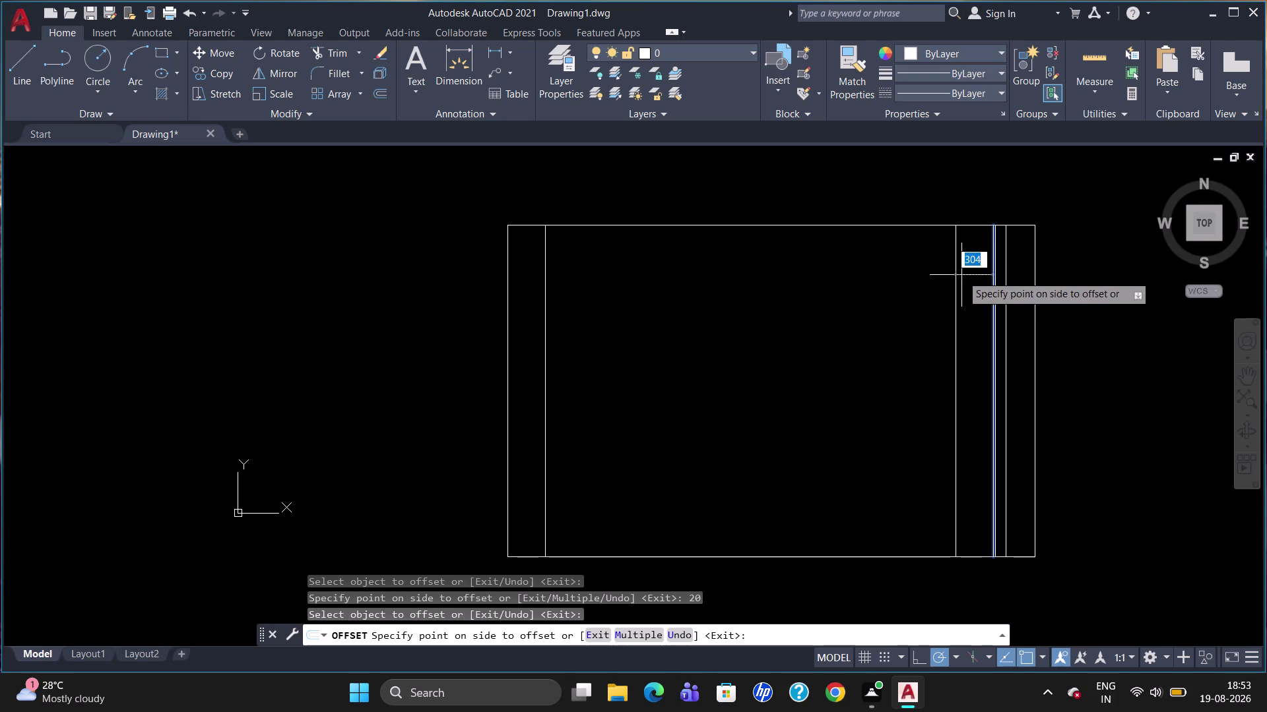
text(43)
key(0)
key(Return)
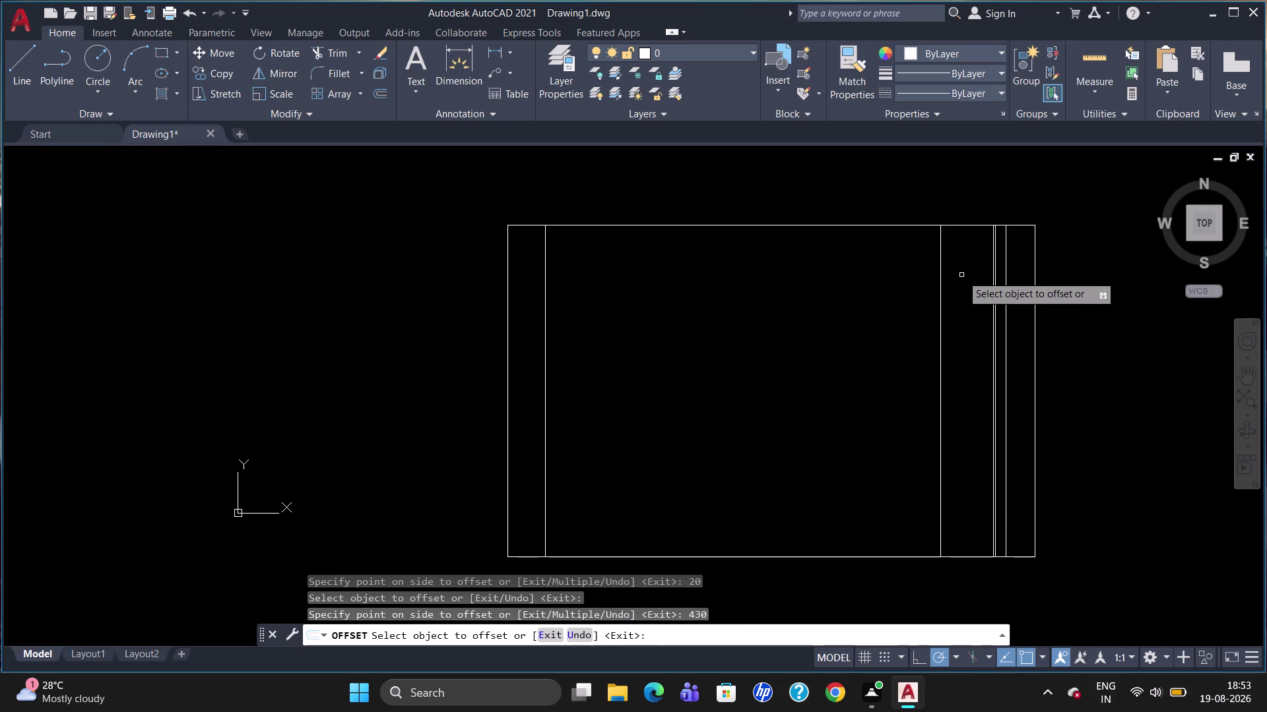
click(940, 329)
text(106)
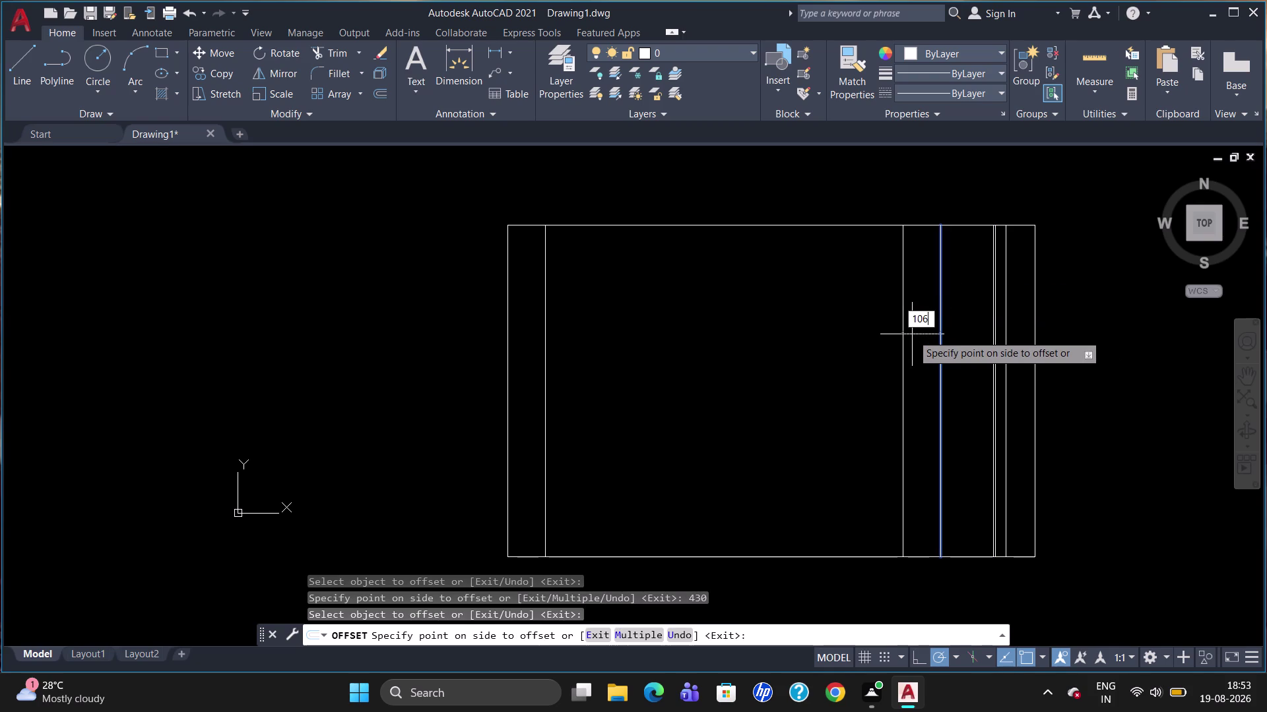
text(0)
key(Return)
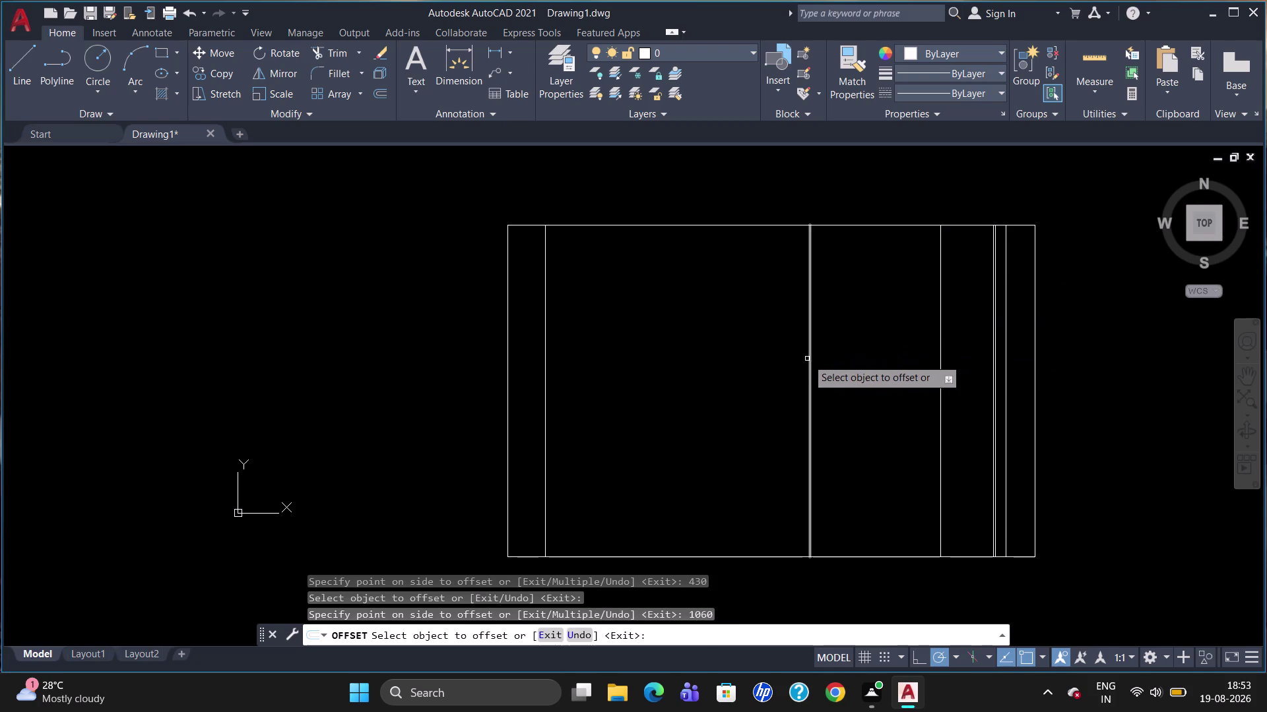
click(809, 359)
text(1)
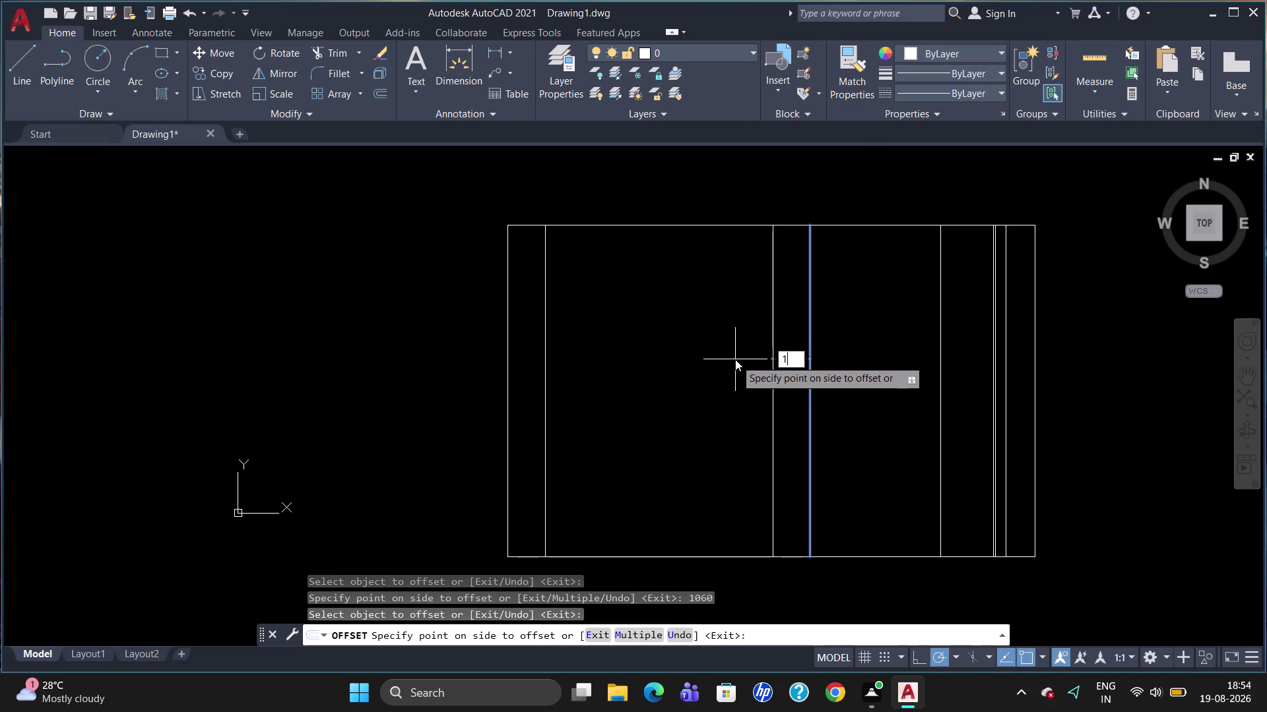
text(060)
key(Return)
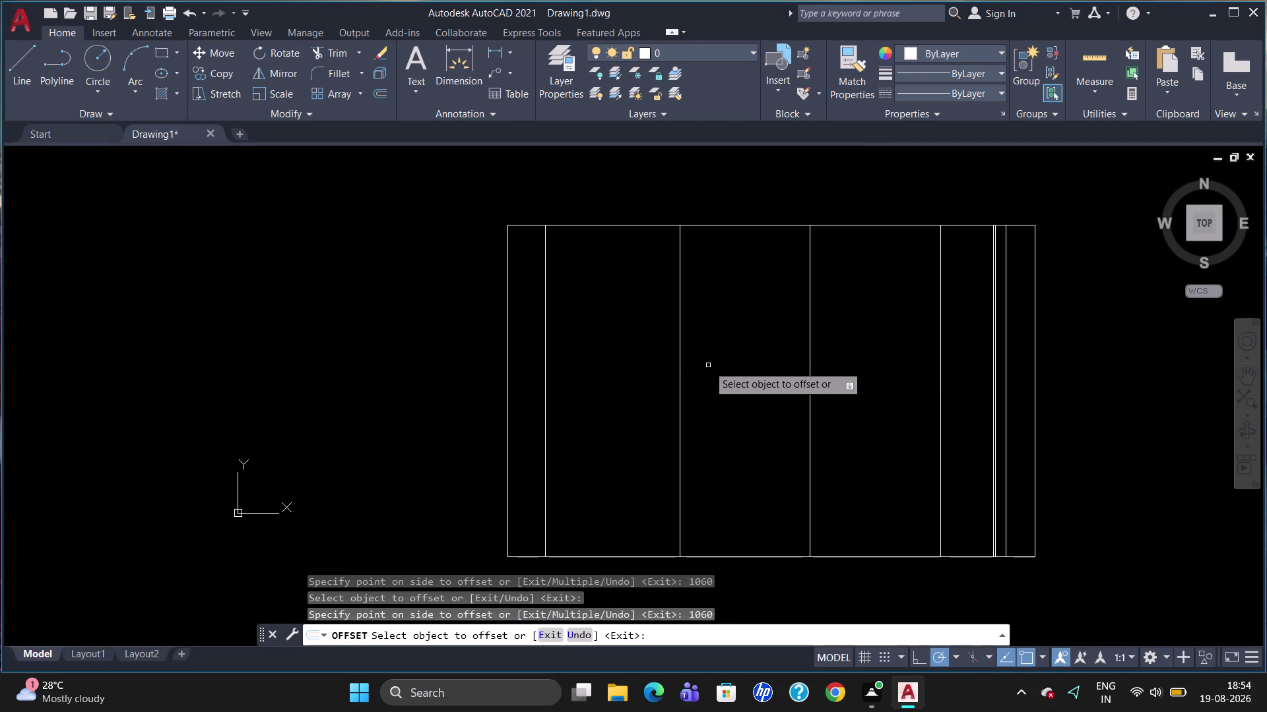
Abandon a further 1060 offset and erase the two left-side lines.
click(678, 374)
text(1)
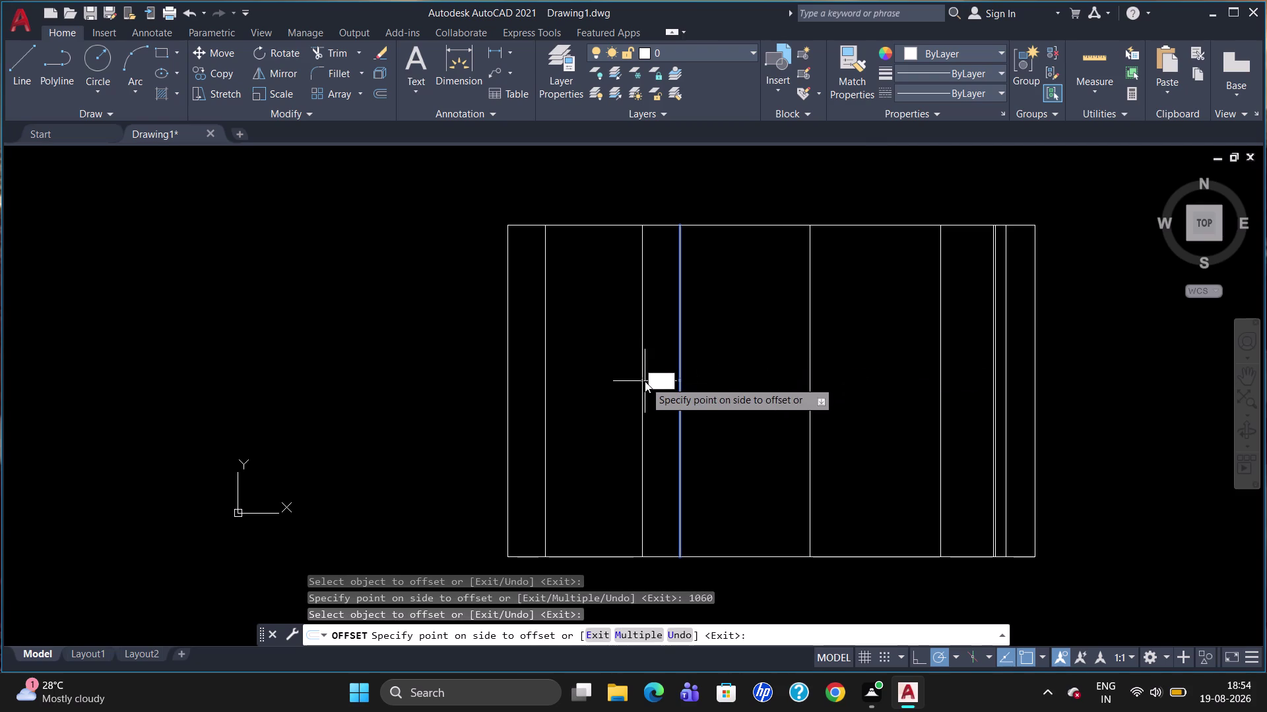
text(0)
text(60)
key(Return)
key(Escape)
click(546, 387)
click(509, 402)
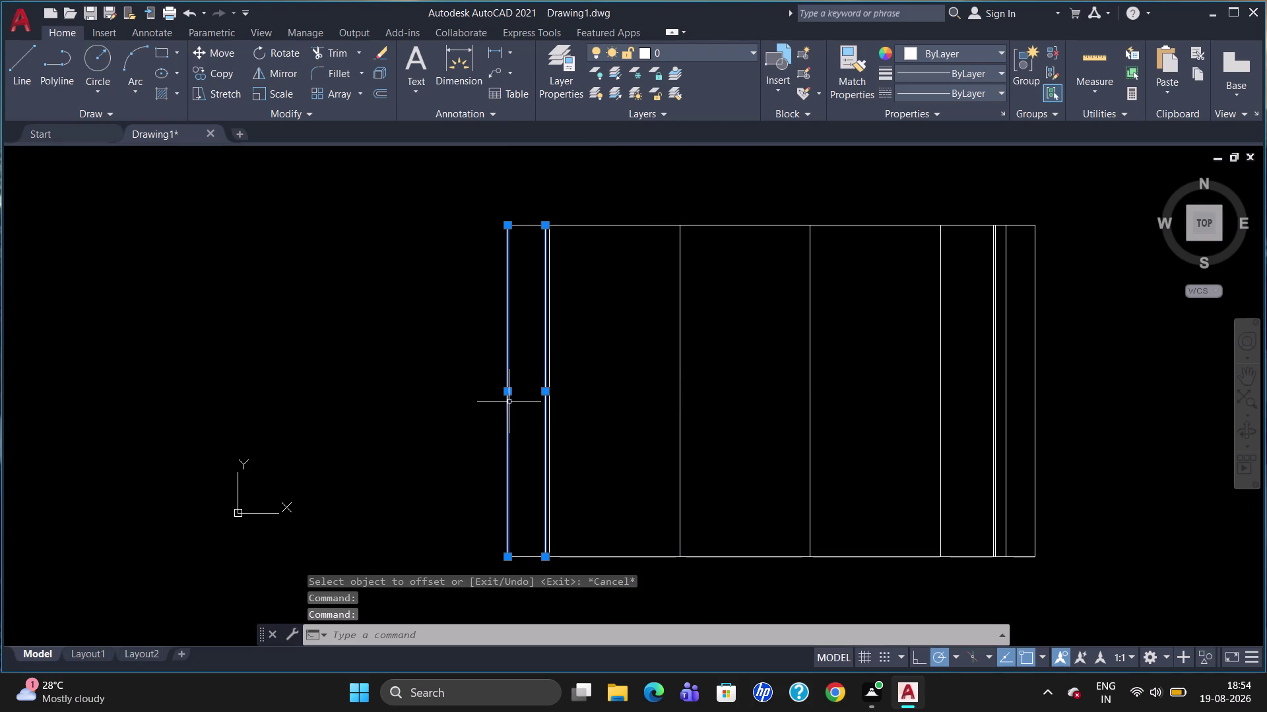
key(Delete)
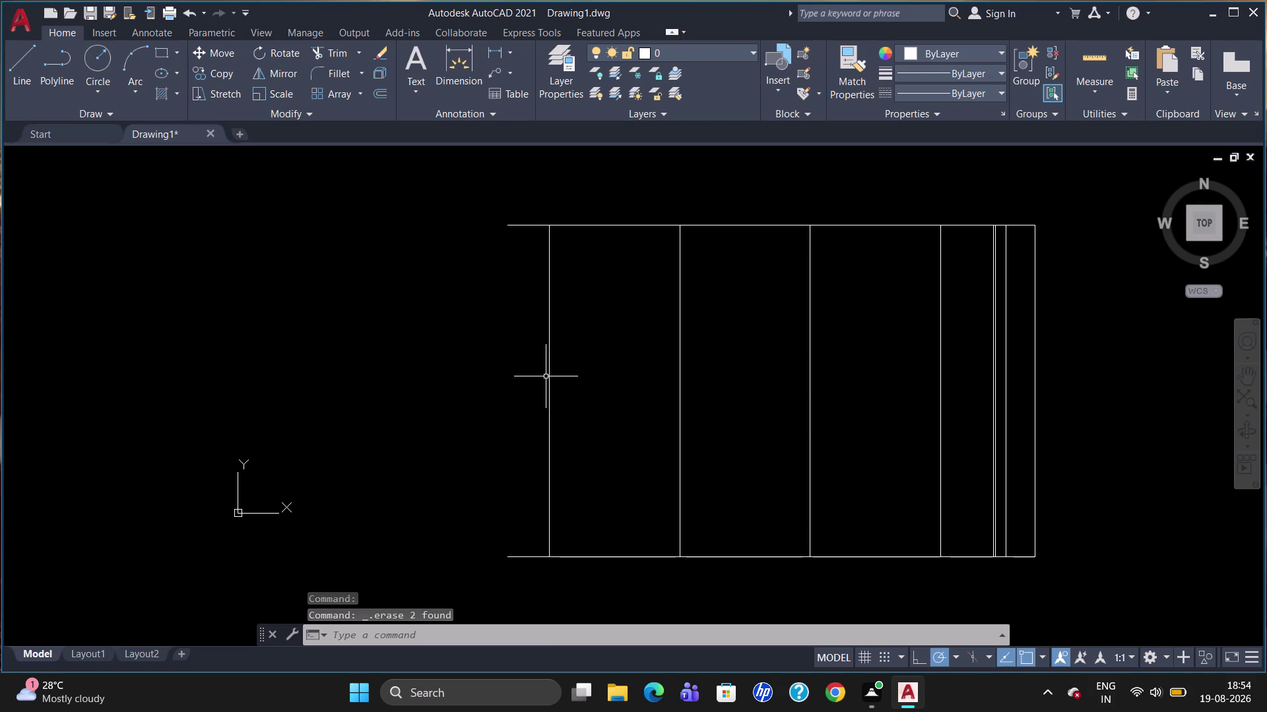
Offset the new left boundary line 55 outward.
click(552, 377)
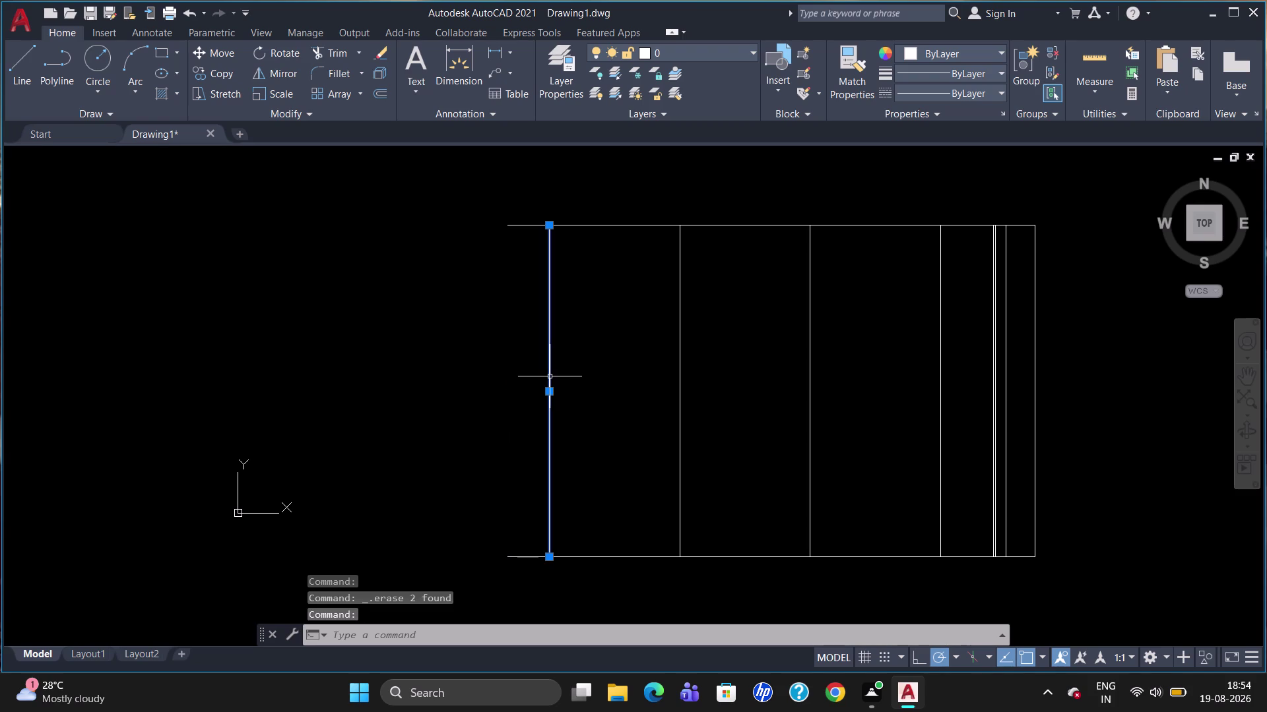
key(Escape)
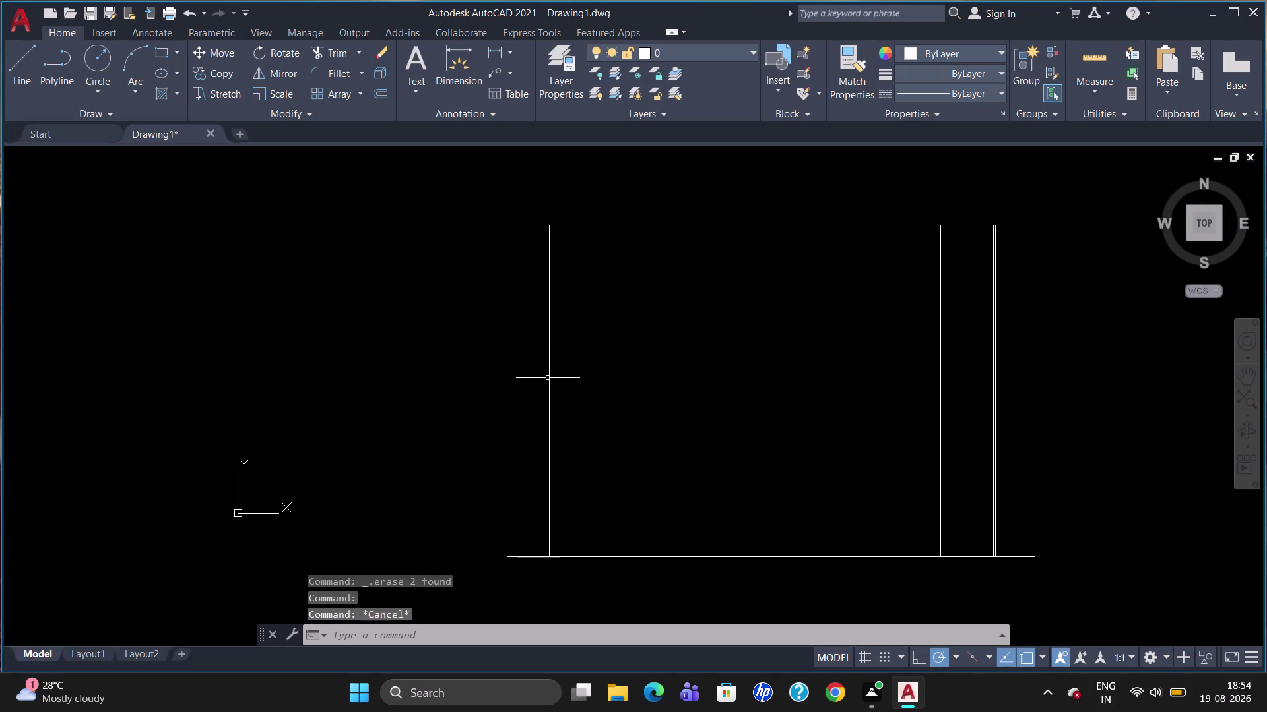
key(0)
key(Return)
text(55)
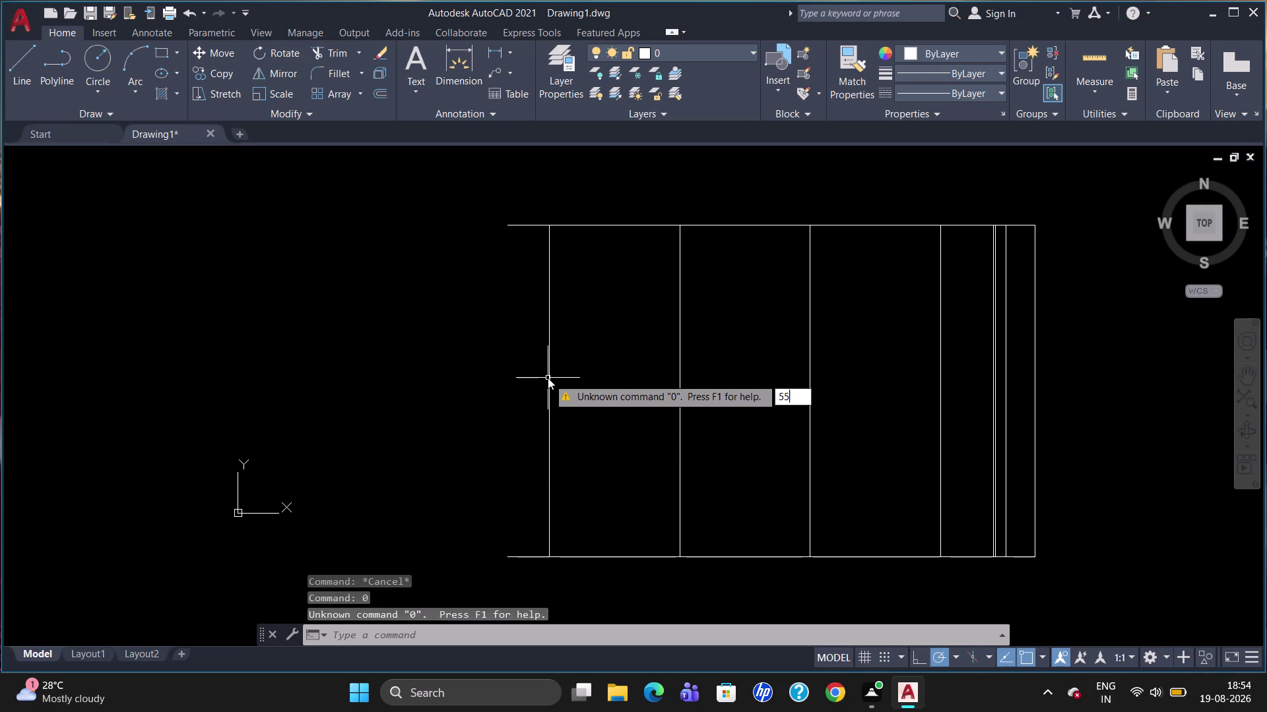
key(Return)
click(549, 377)
key(Escape)
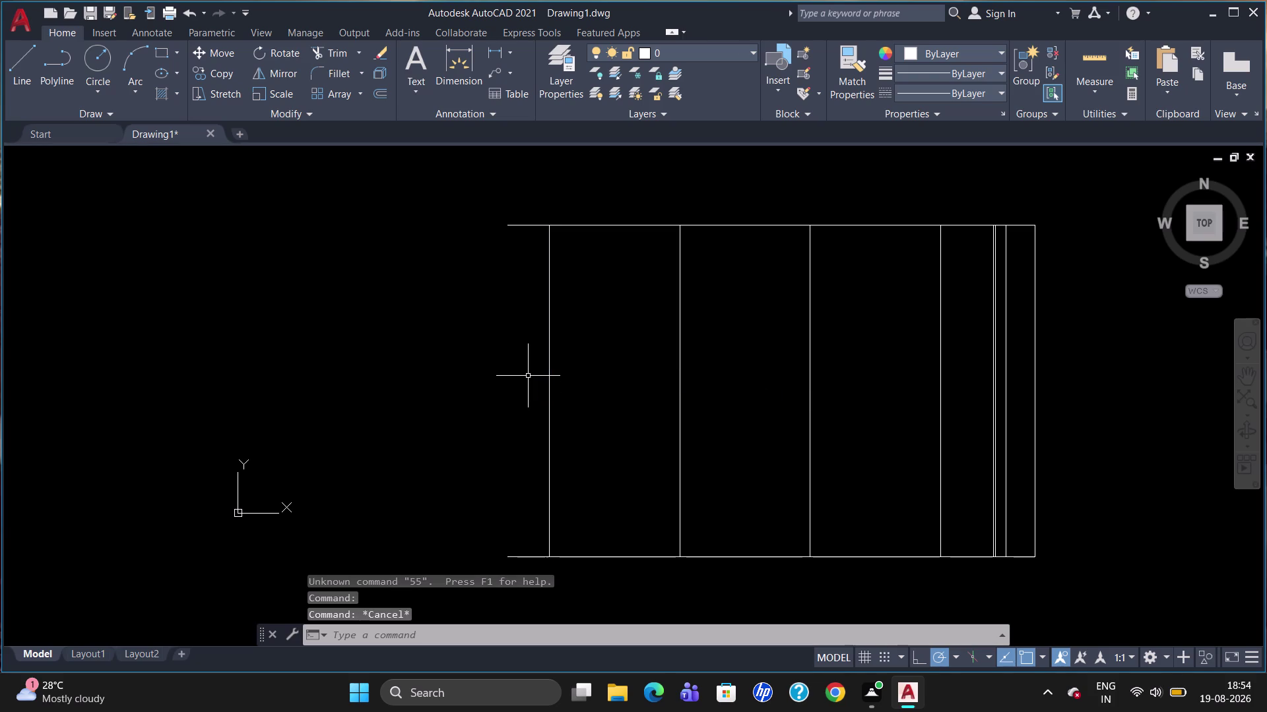
key(o)
key(Return)
text(55)
key(Return)
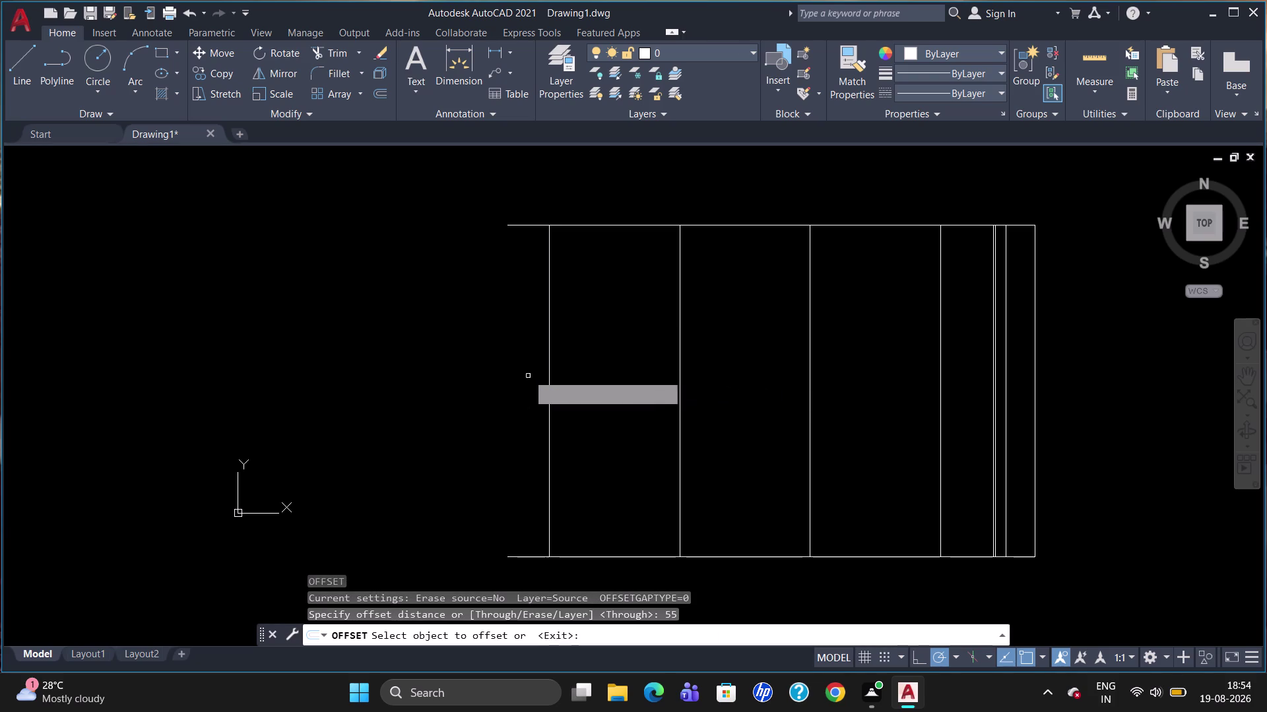
click(548, 391)
click(536, 391)
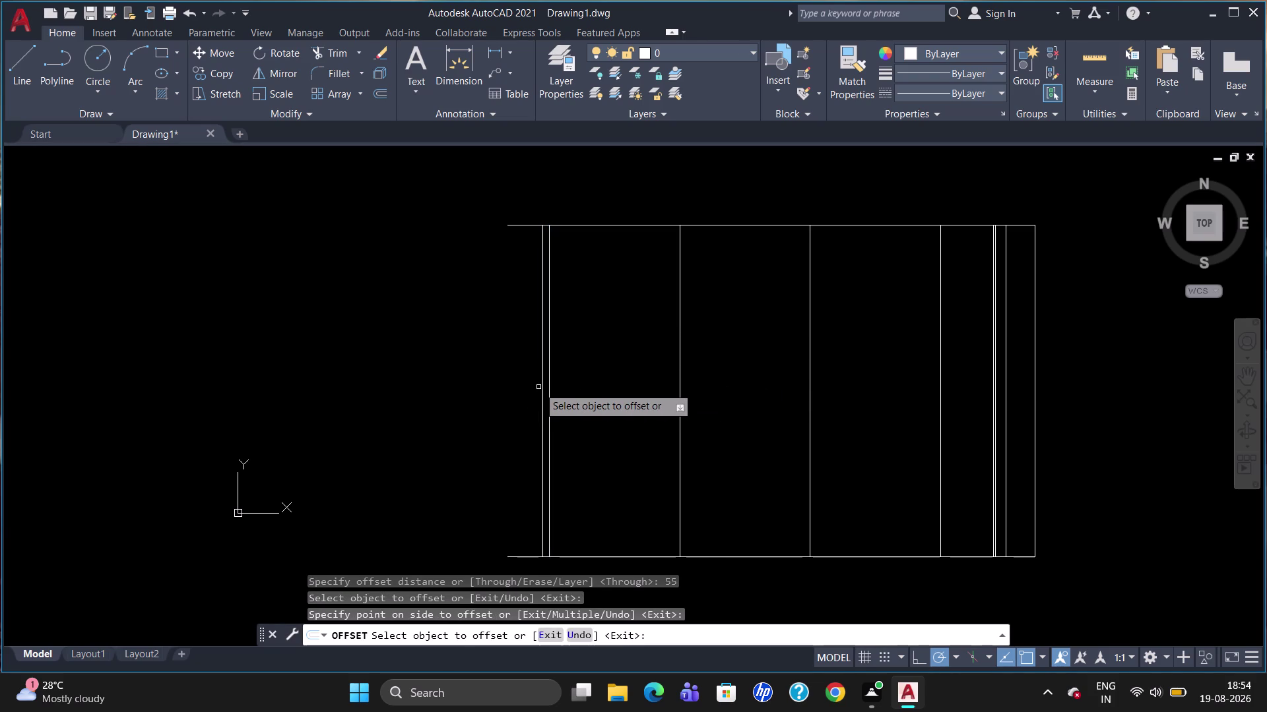
Offset that outer line a further 304 to form the left wall edge.
click(542, 393)
text(3)
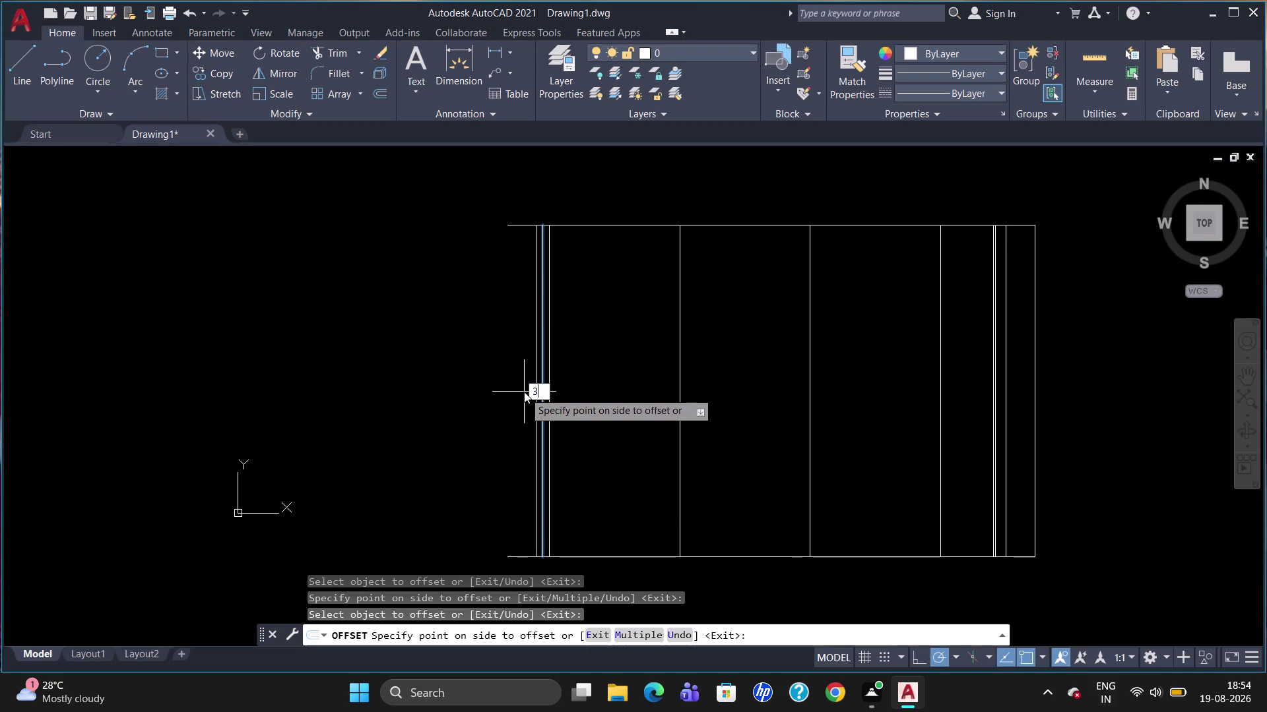
text(0)
key(4)
key(Return)
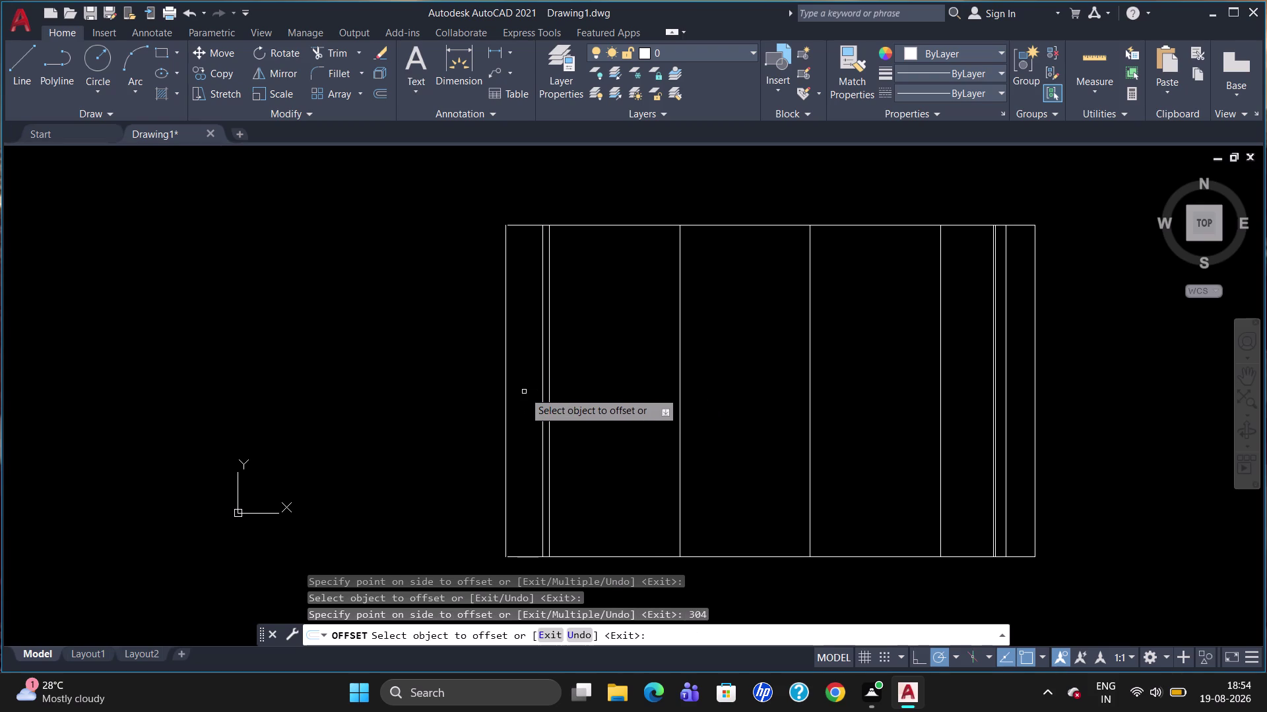
key(Escape)
scroll(up, 3)
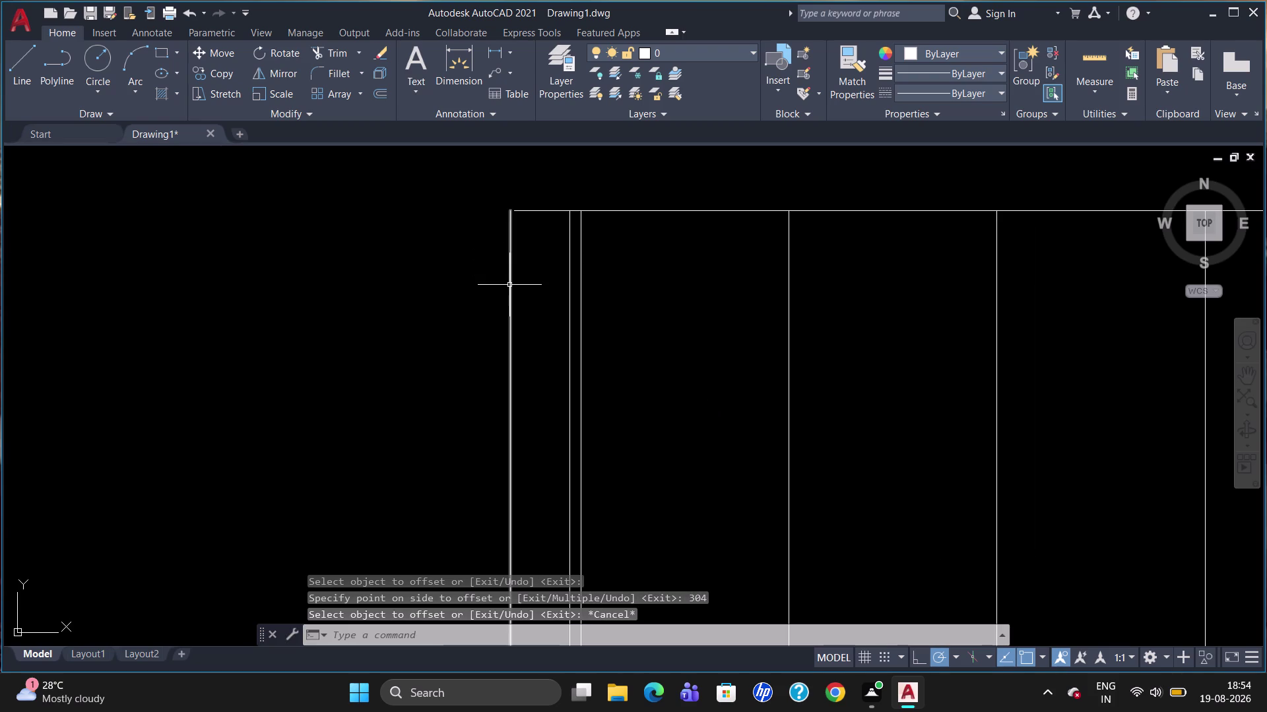
text(ex)
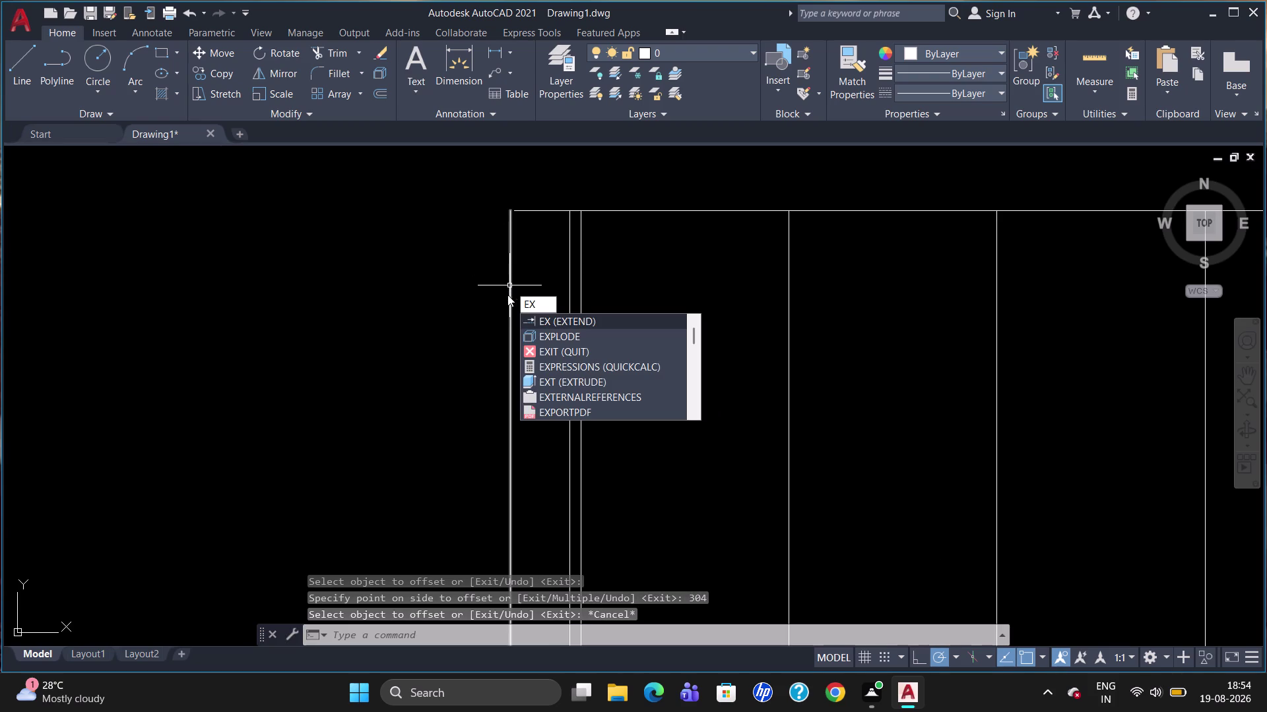
key(Return)
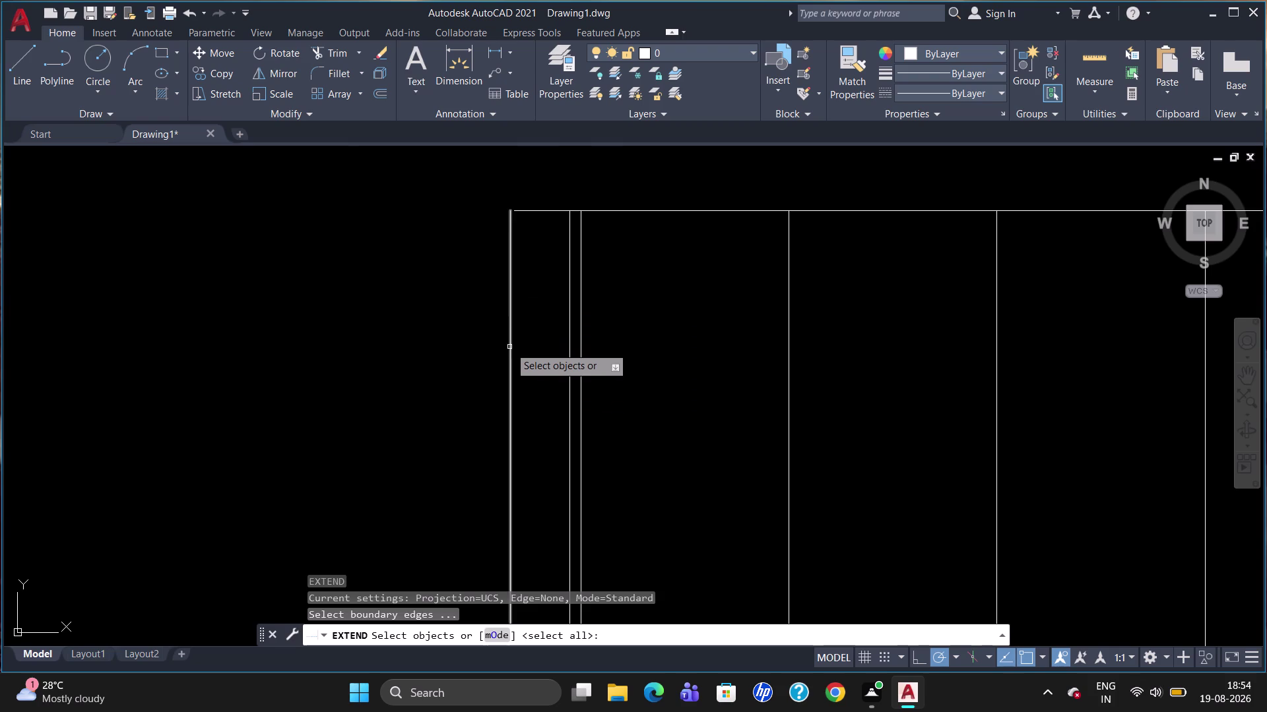
click(510, 348)
click(521, 212)
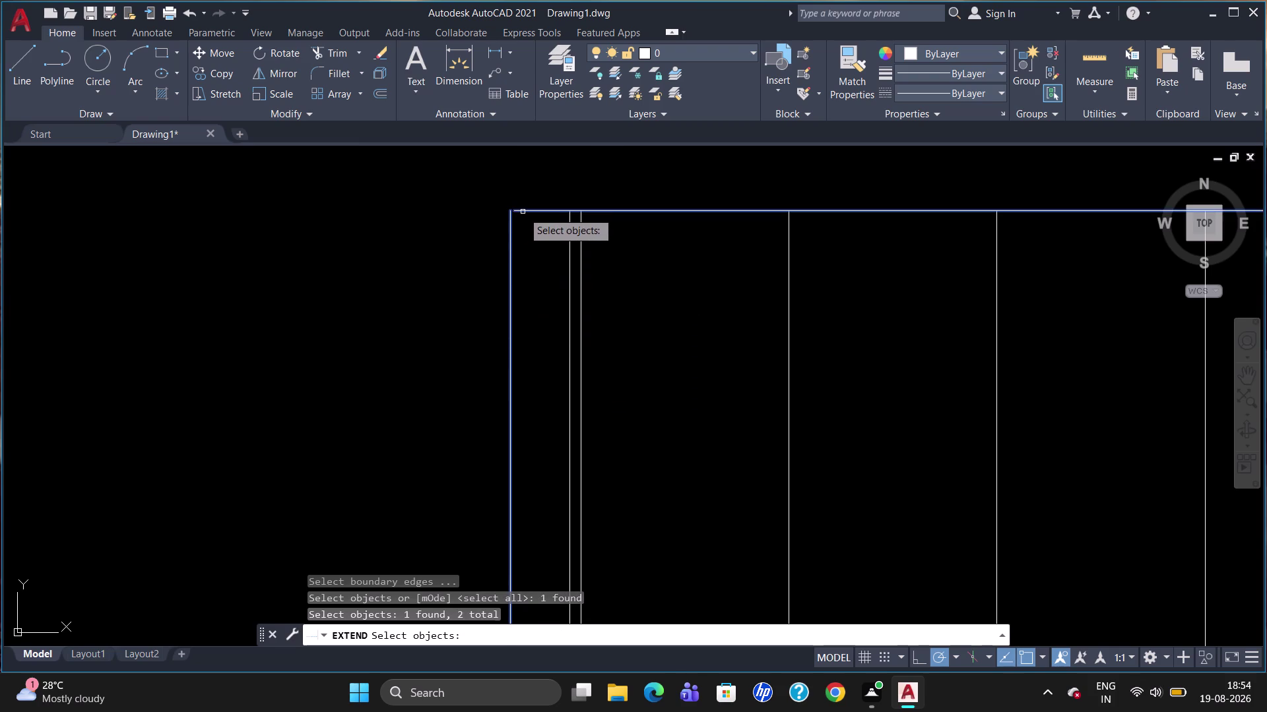
key(Return)
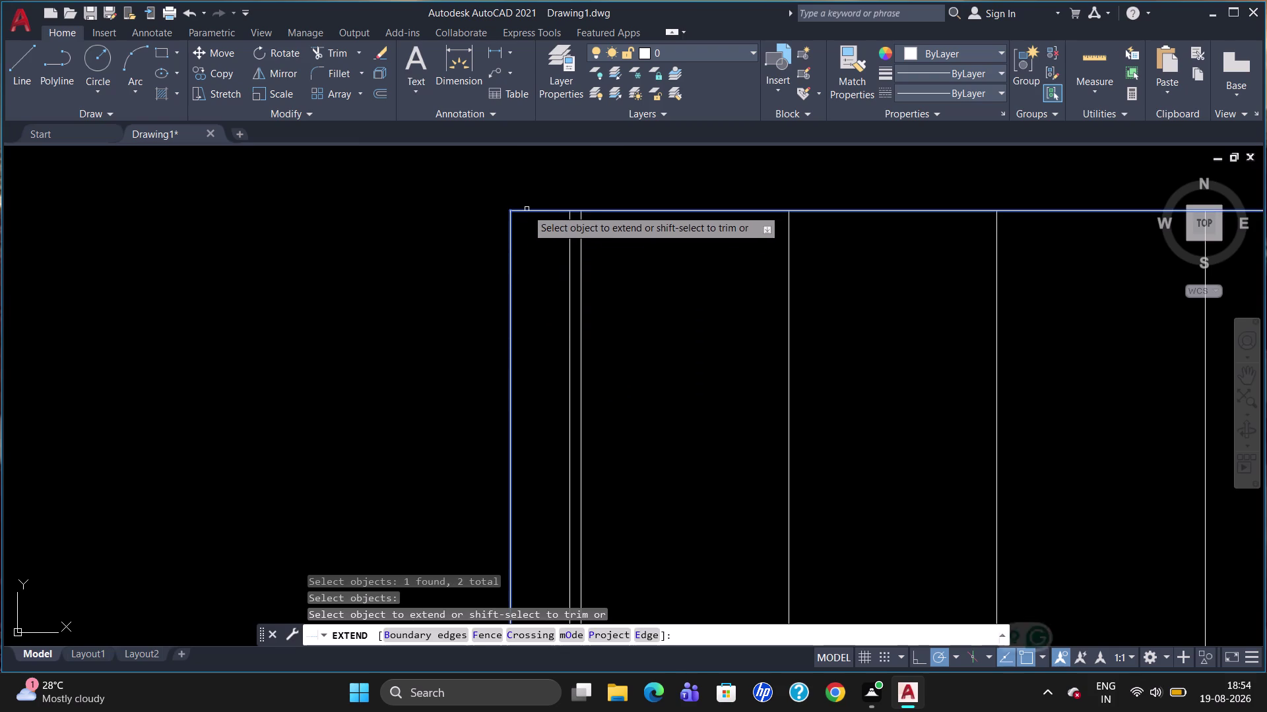
click(527, 209)
scroll(down, 3)
scroll(up, 3)
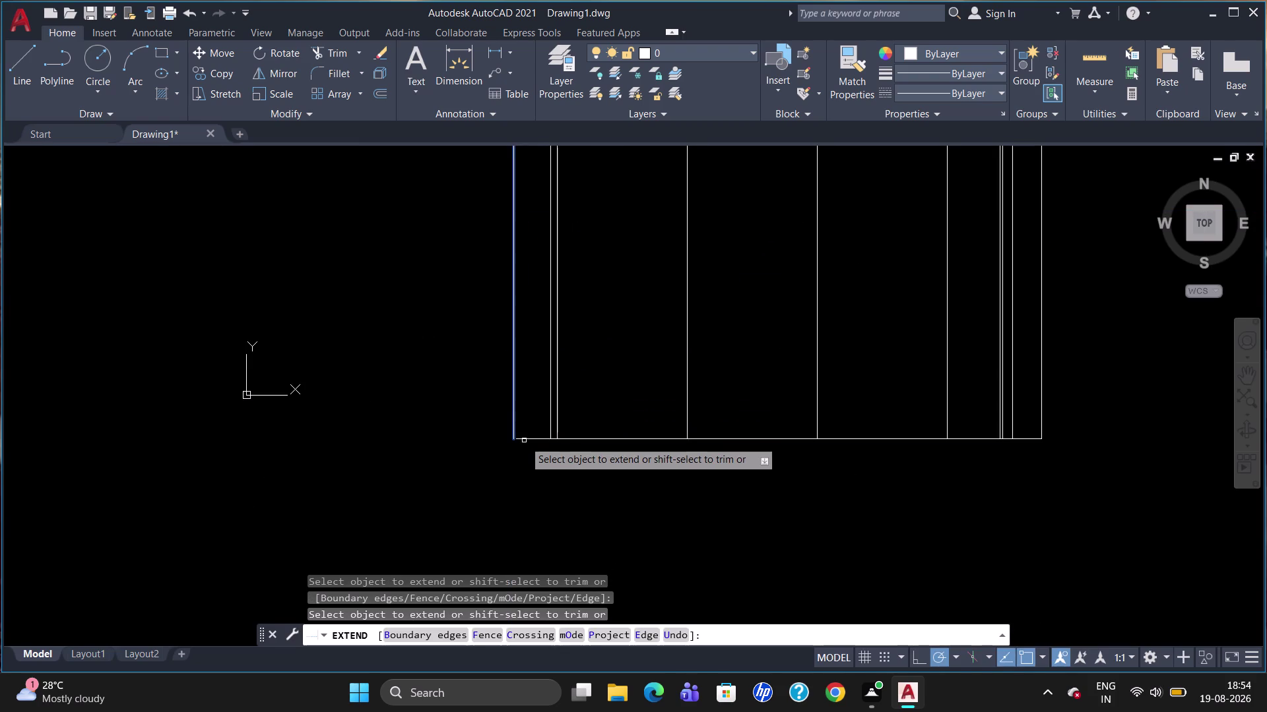
click(523, 441)
key(Escape)
scroll(down, 3)
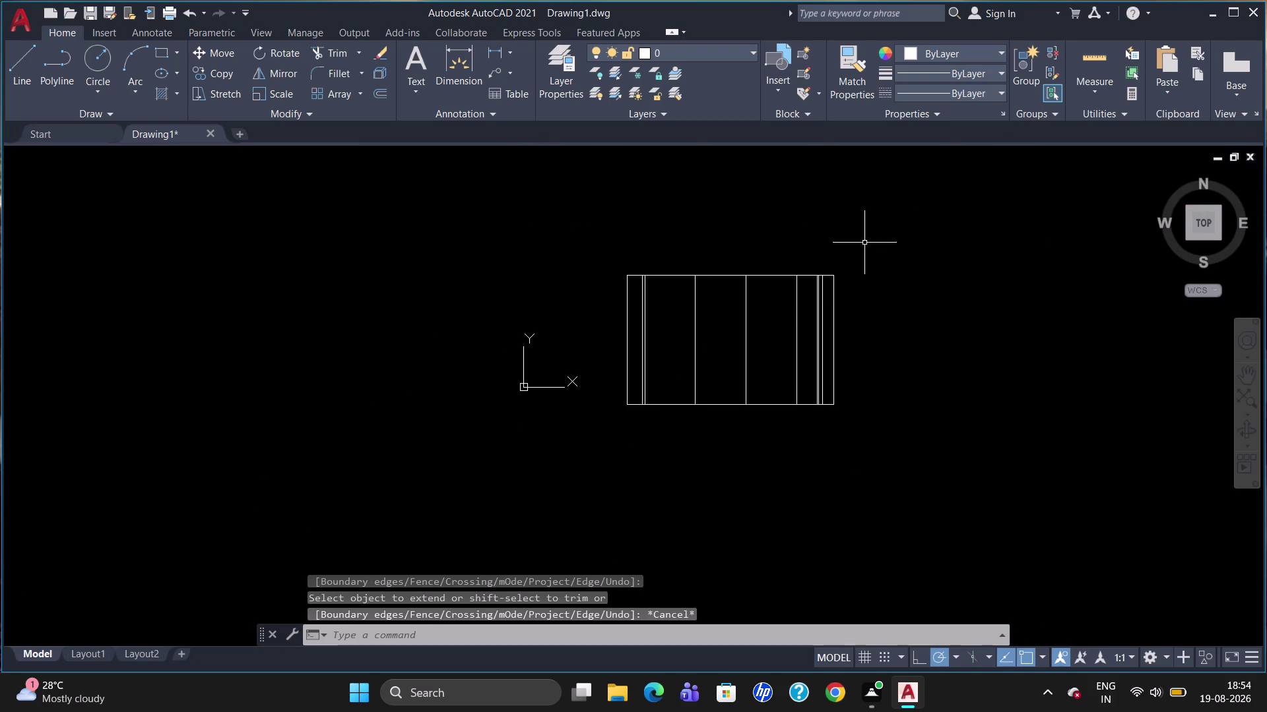
scroll(up, 3)
scroll(up, 3)
scroll(down, 3)
scroll(up, 3)
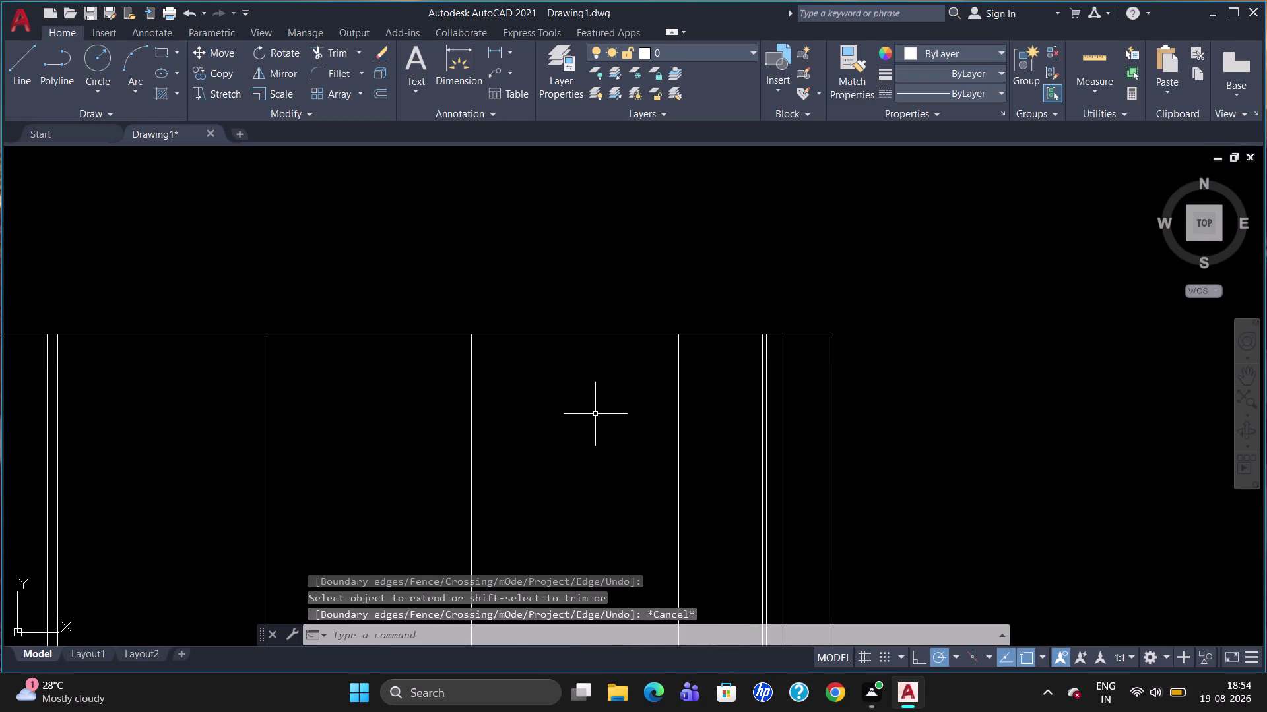
scroll(down, 3)
scroll(up, 3)
scroll(down, 3)
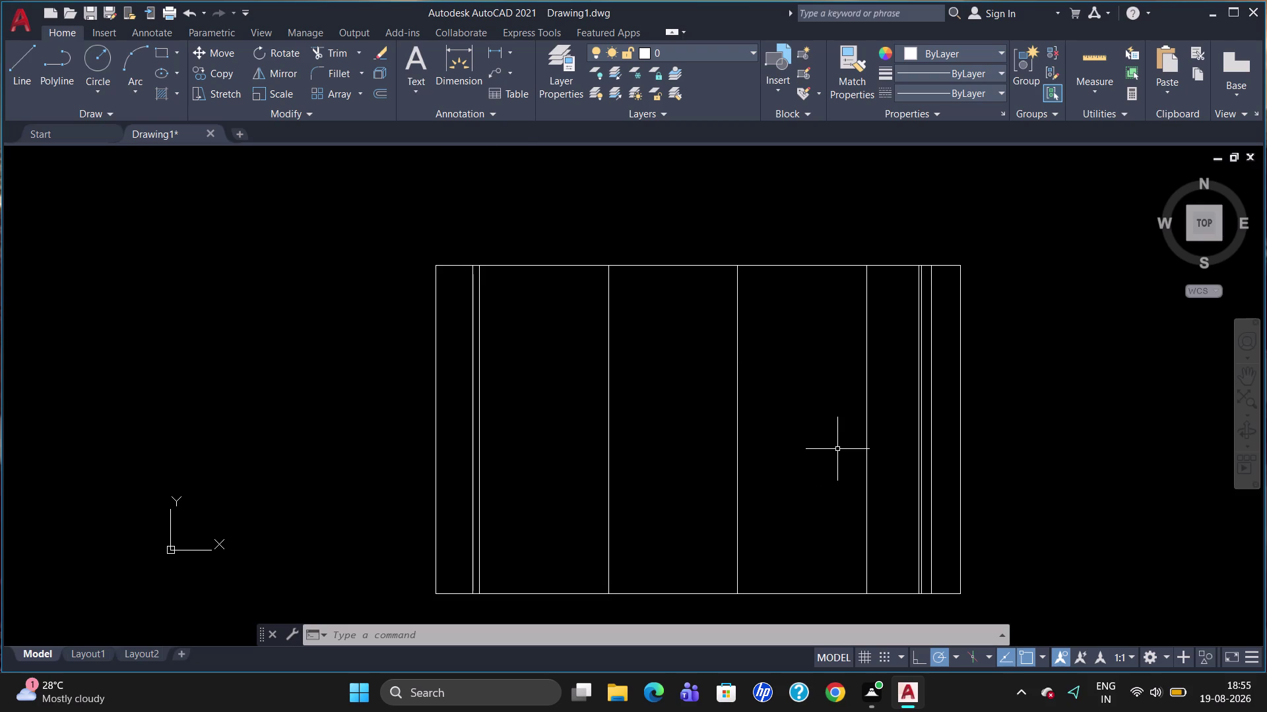
scroll(up, 3)
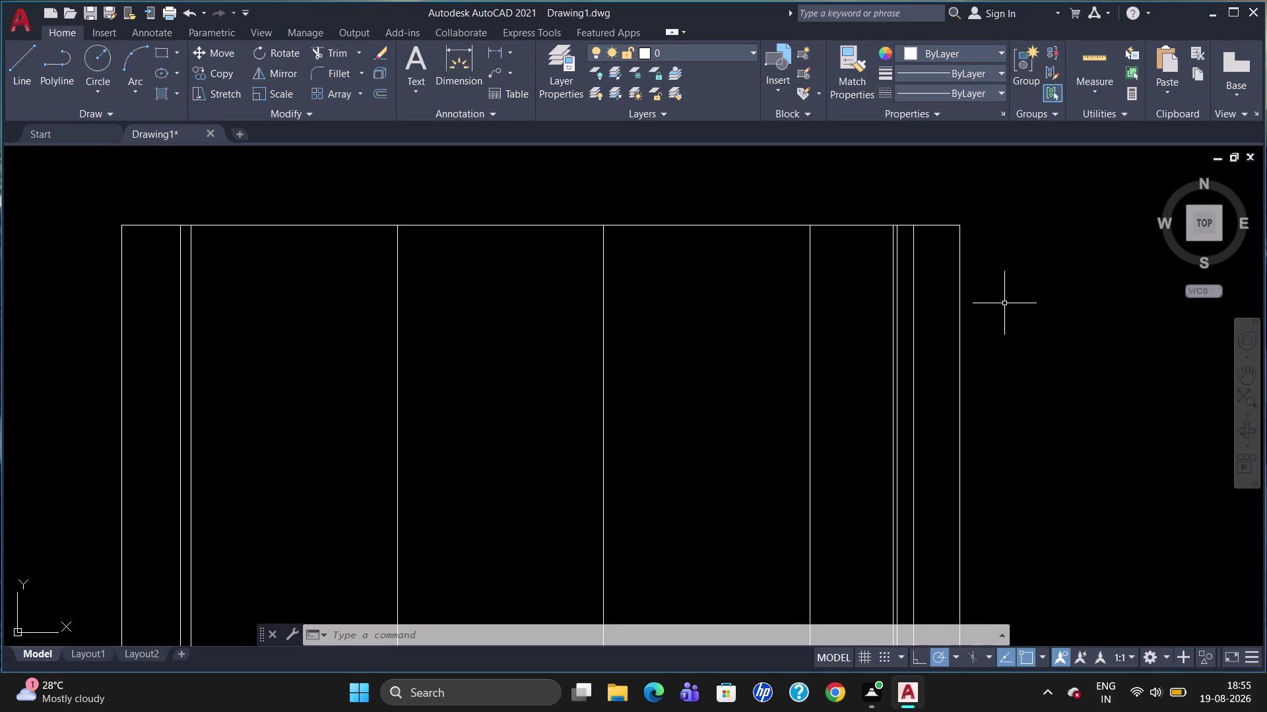
text(dli)
key(Return)
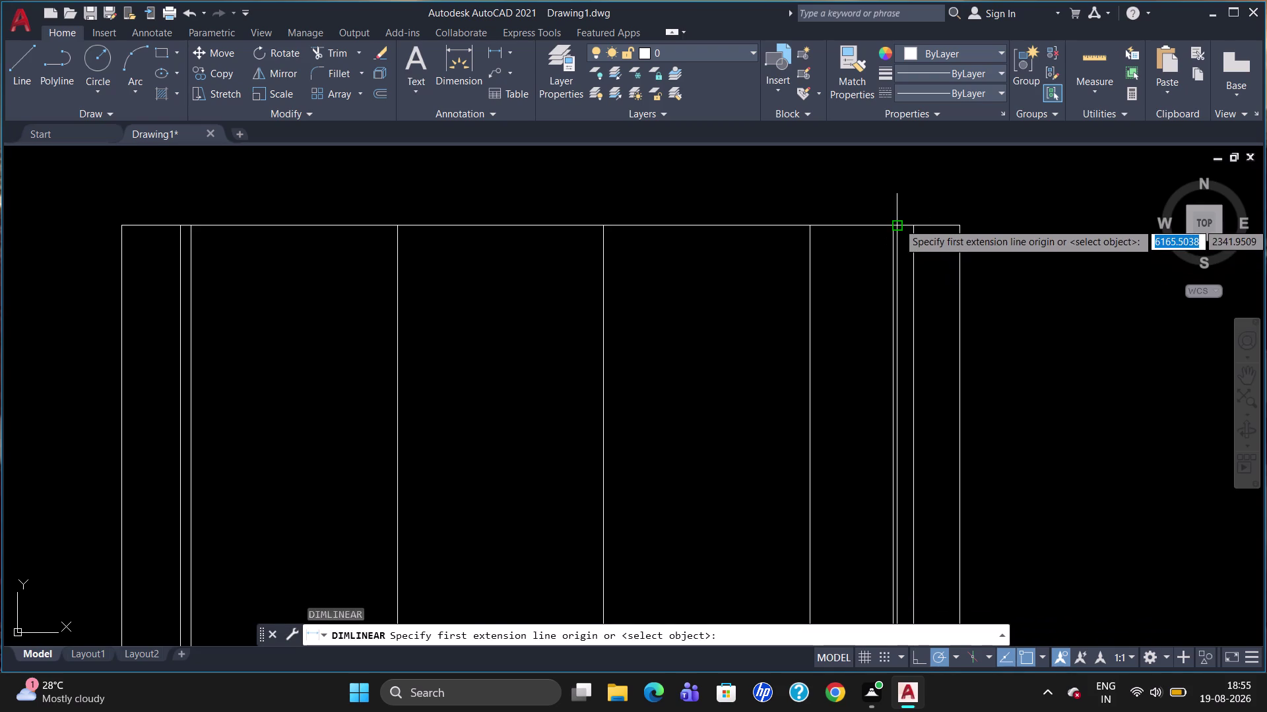
click(897, 222)
click(910, 222)
click(912, 207)
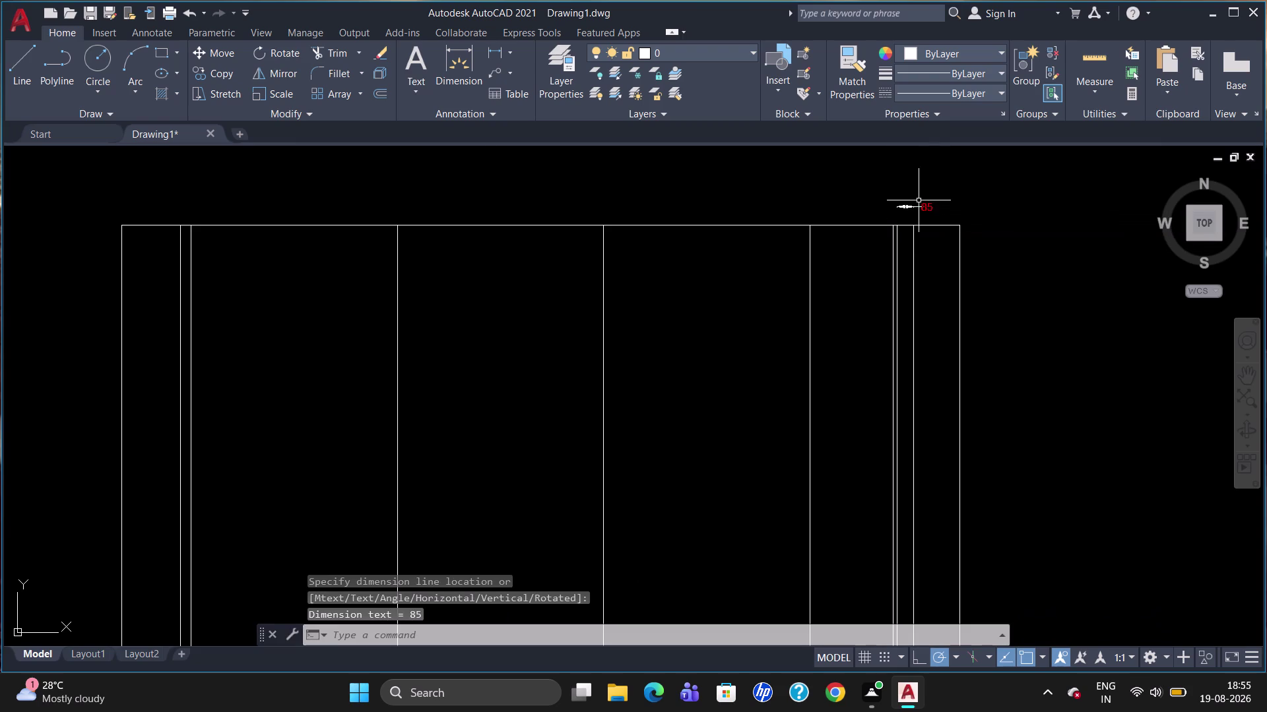
click(917, 206)
key(Delete)
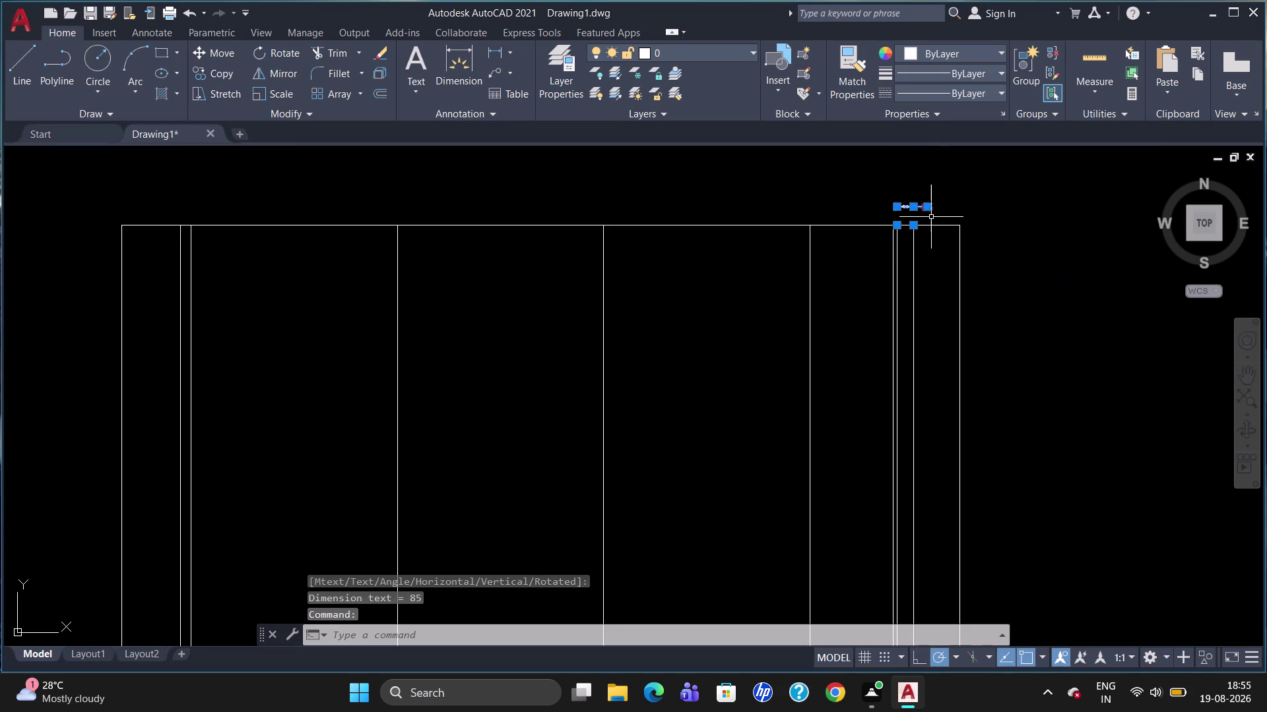
key(Delete)
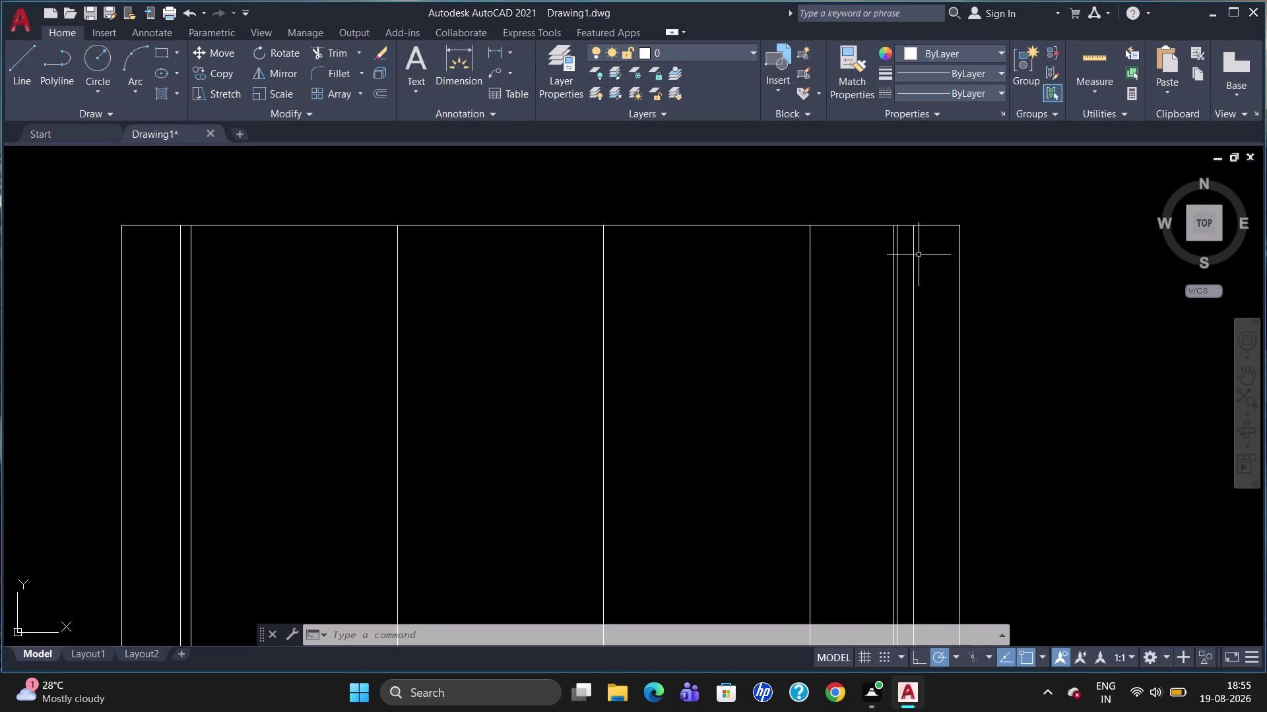
key(l)
key(Return)
text(tk)
key(Return)
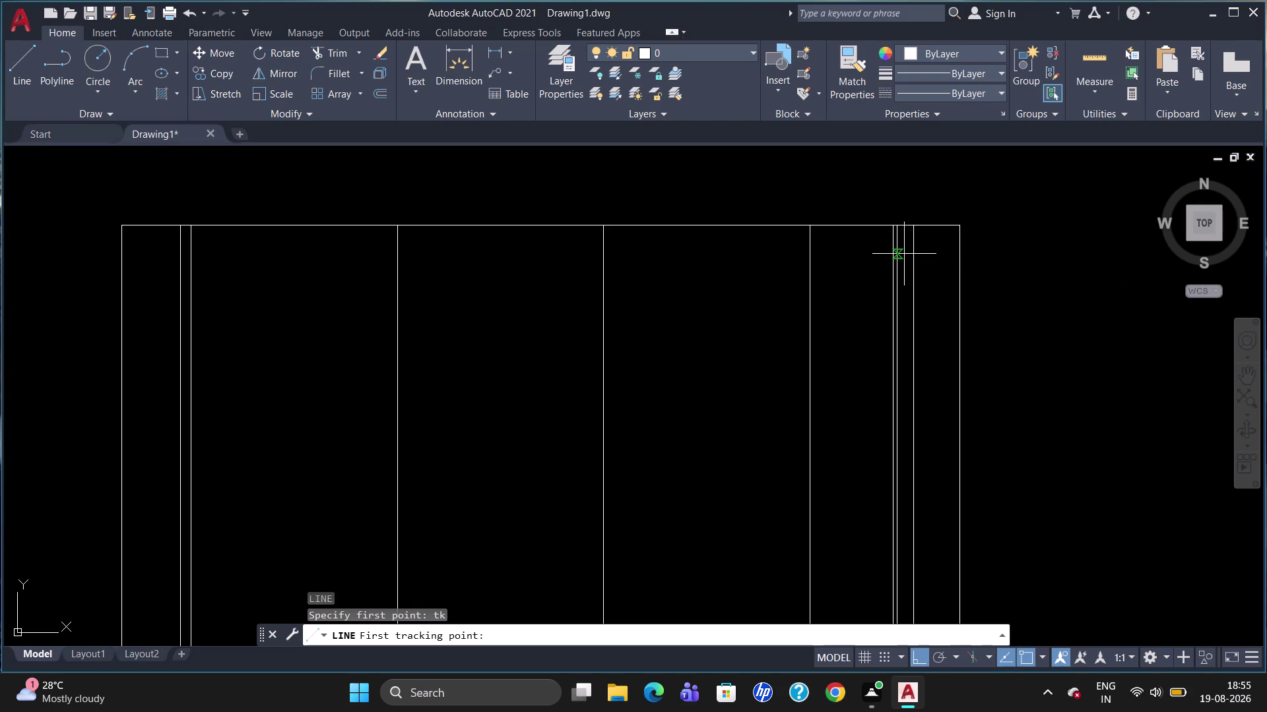
click(900, 230)
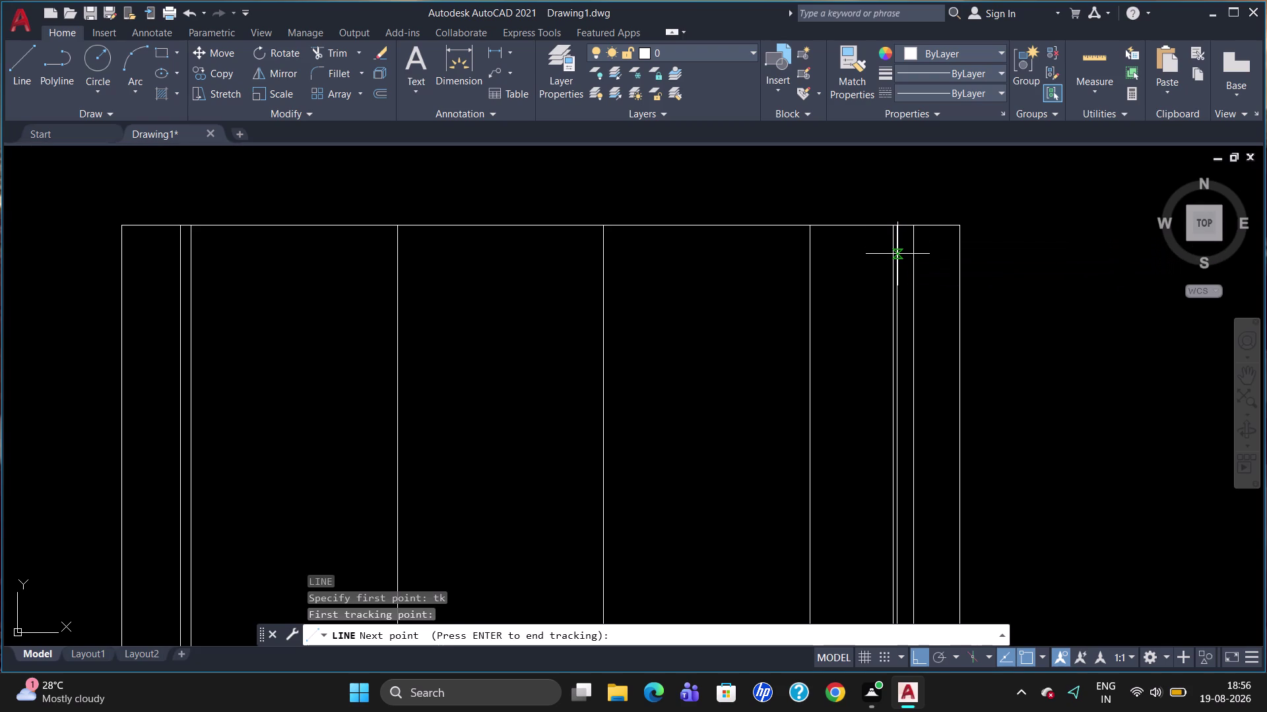
text(229)
key(Return)
key(Return)
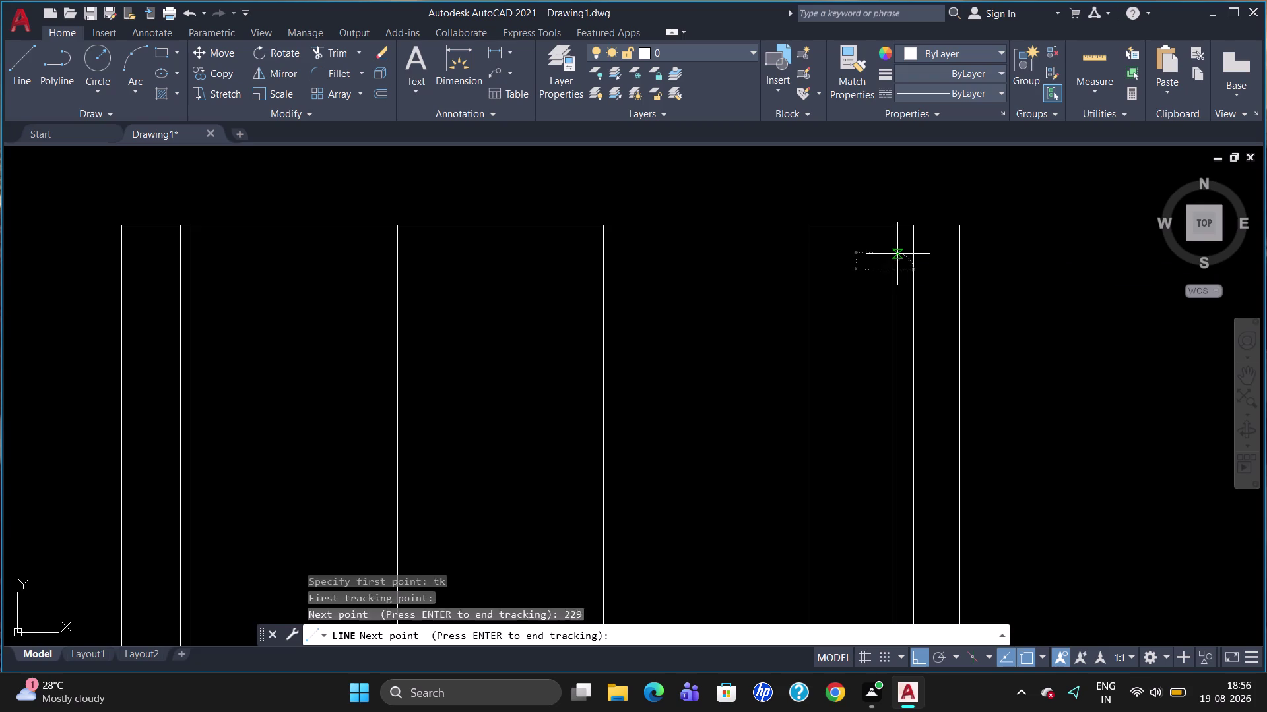
click(962, 268)
key(Escape)
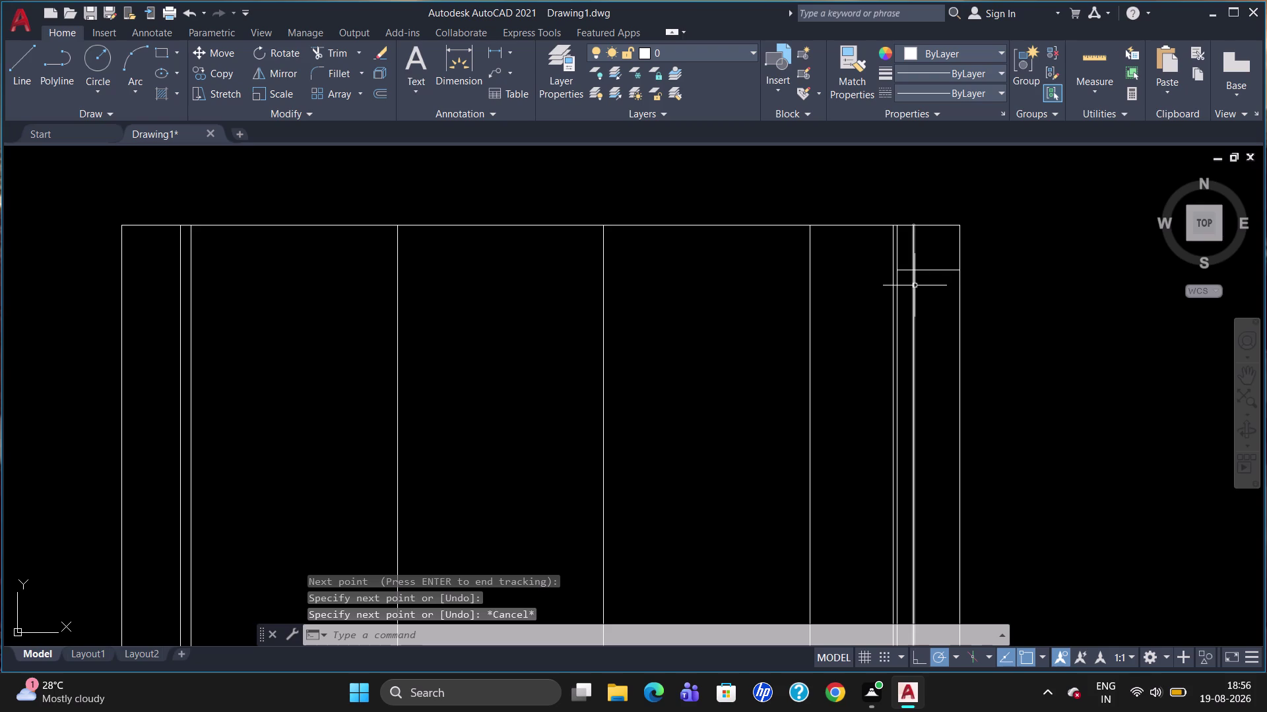
click(911, 271)
key(Delete)
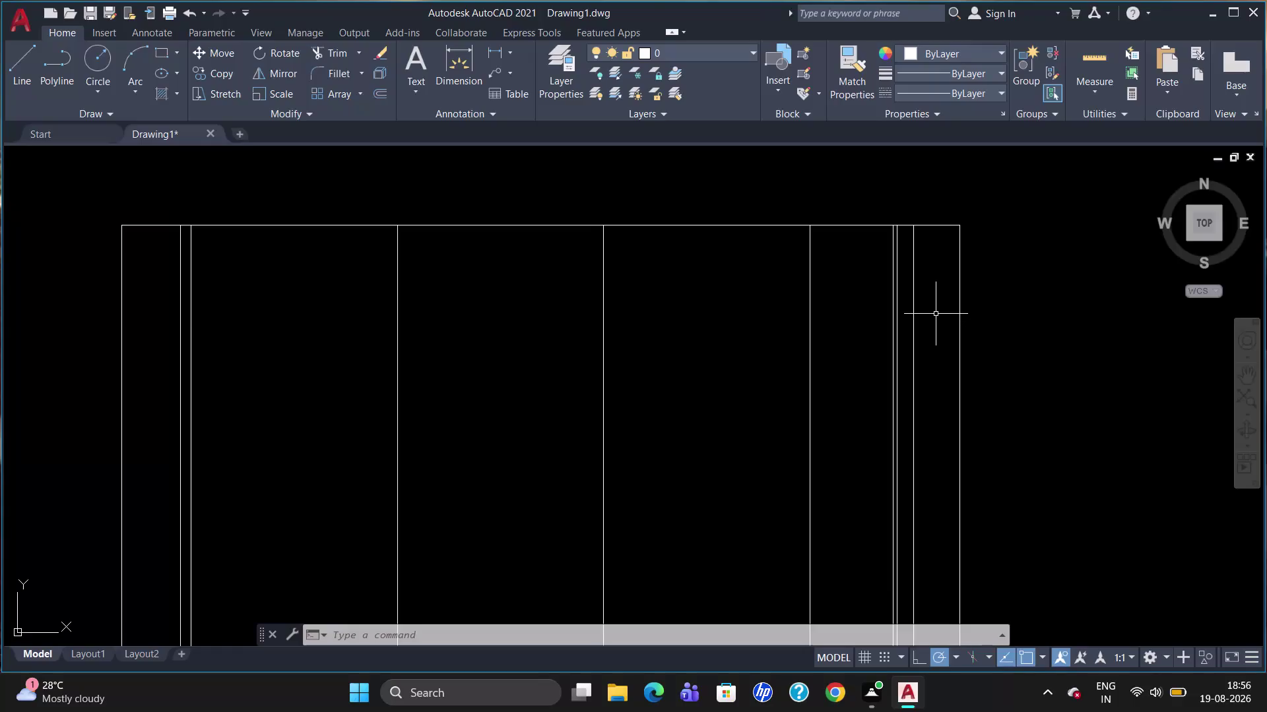
text(dli)
key(Return)
scroll(up, 3)
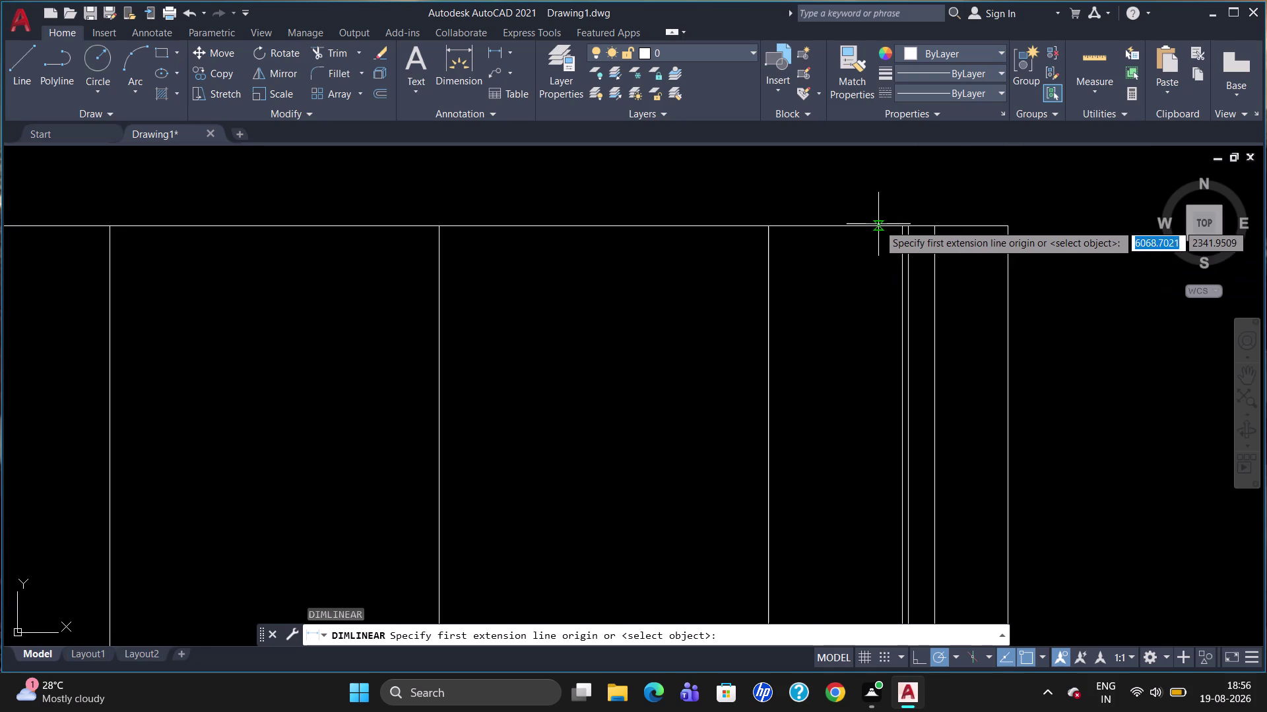
click(903, 227)
click(933, 229)
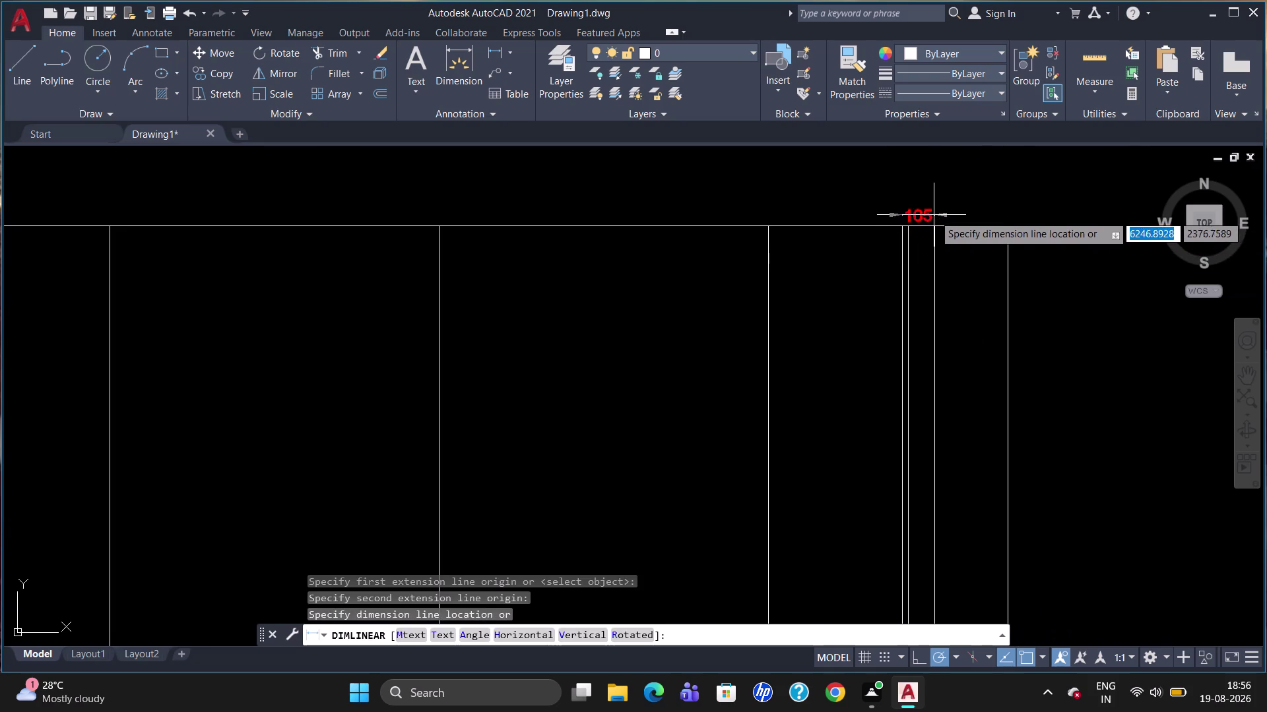
click(933, 215)
click(920, 211)
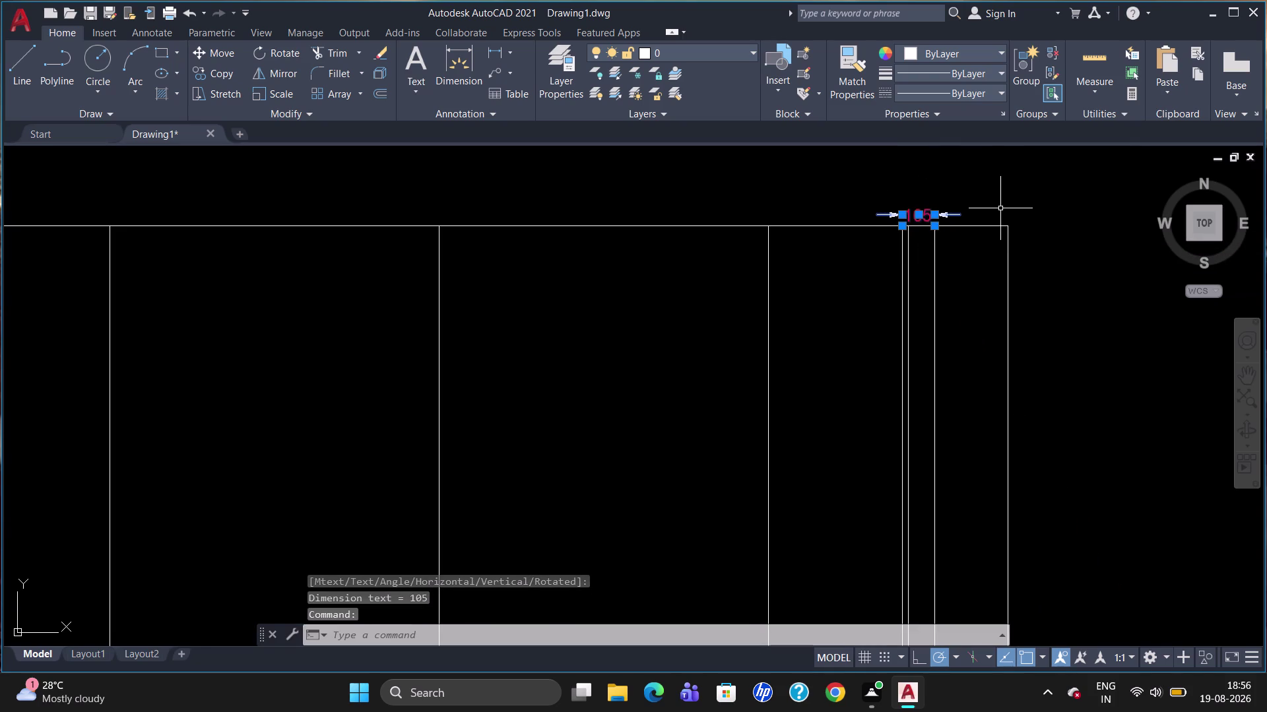
key(Delete)
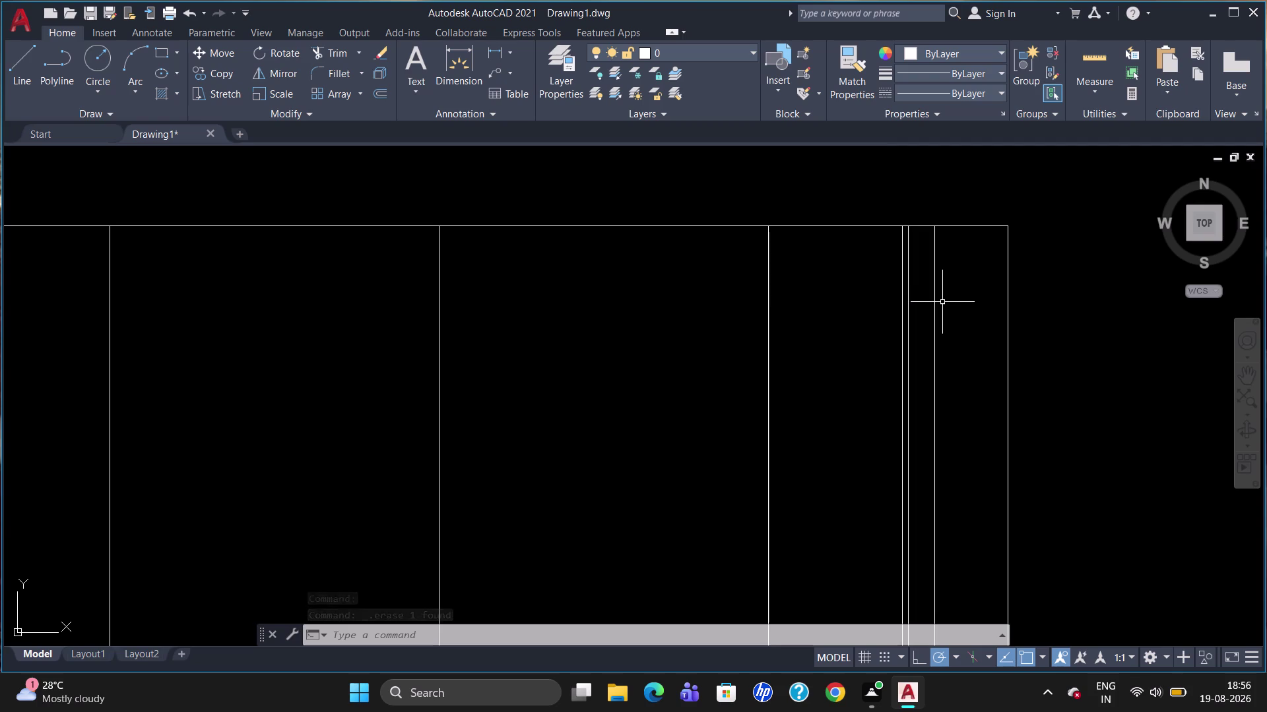
Select the seven interior vertical division lines and delete them.
scroll(down, 3)
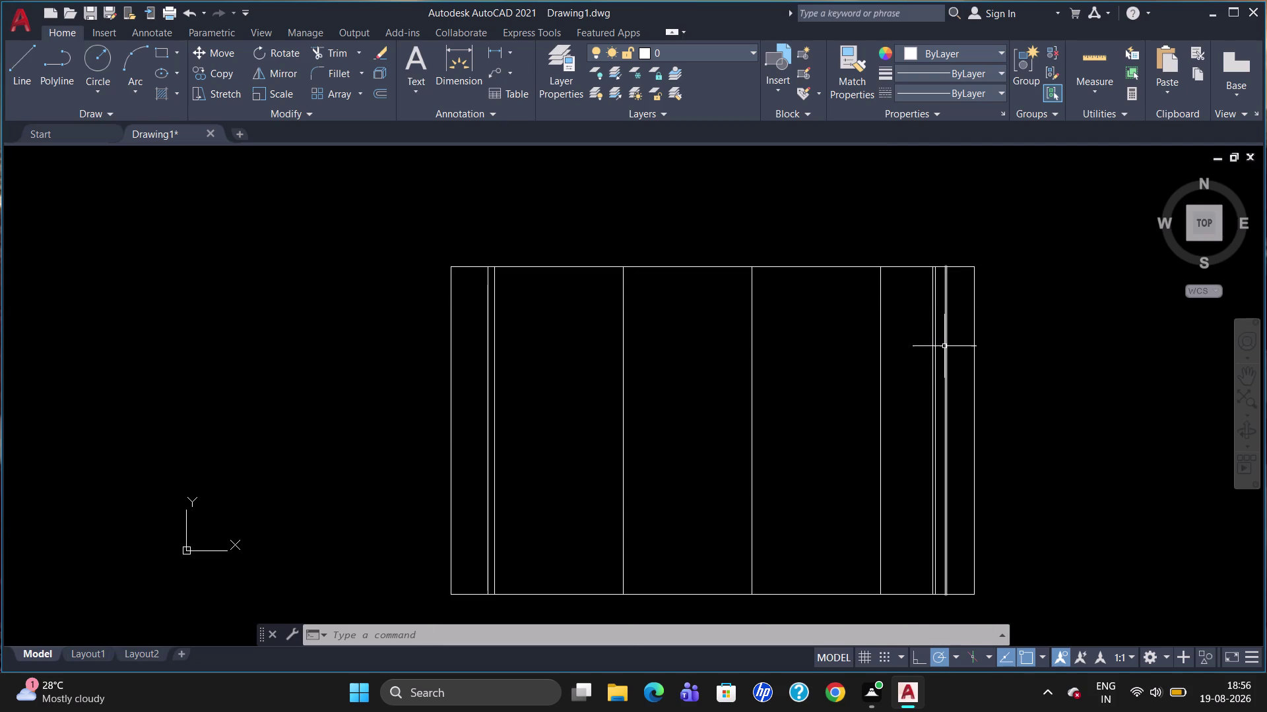
click(934, 347)
scroll(up, 3)
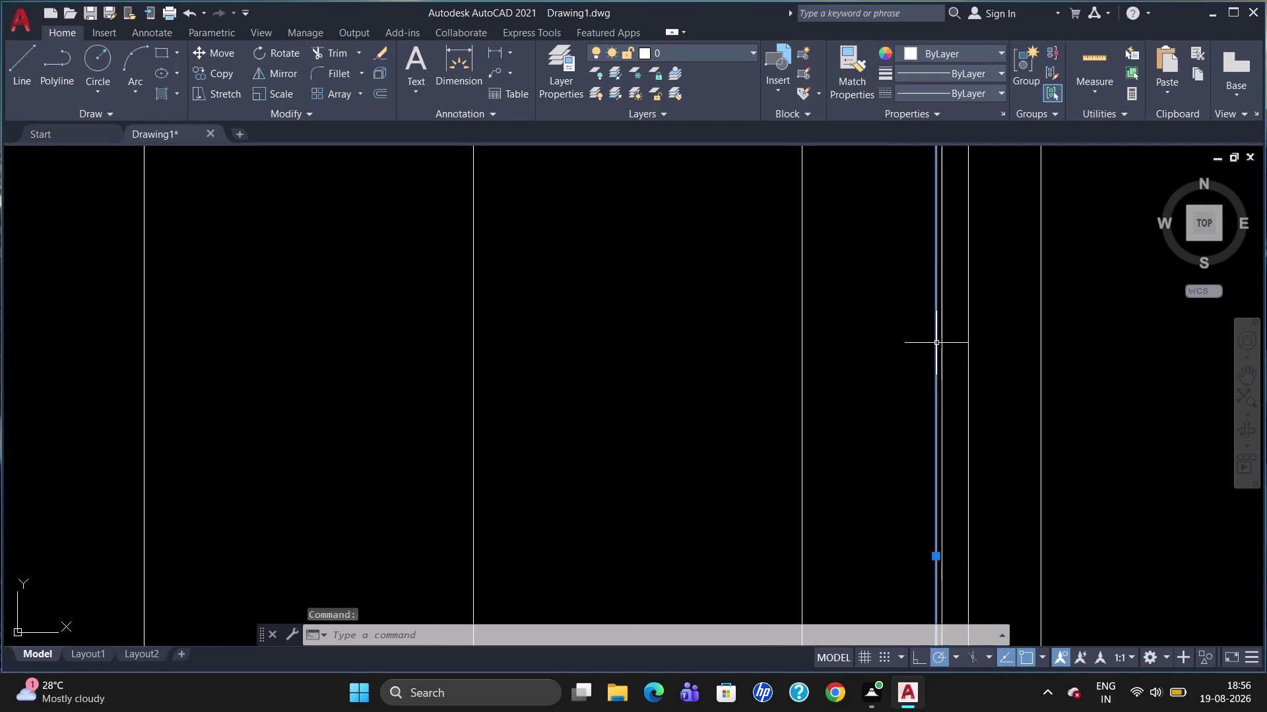
click(940, 342)
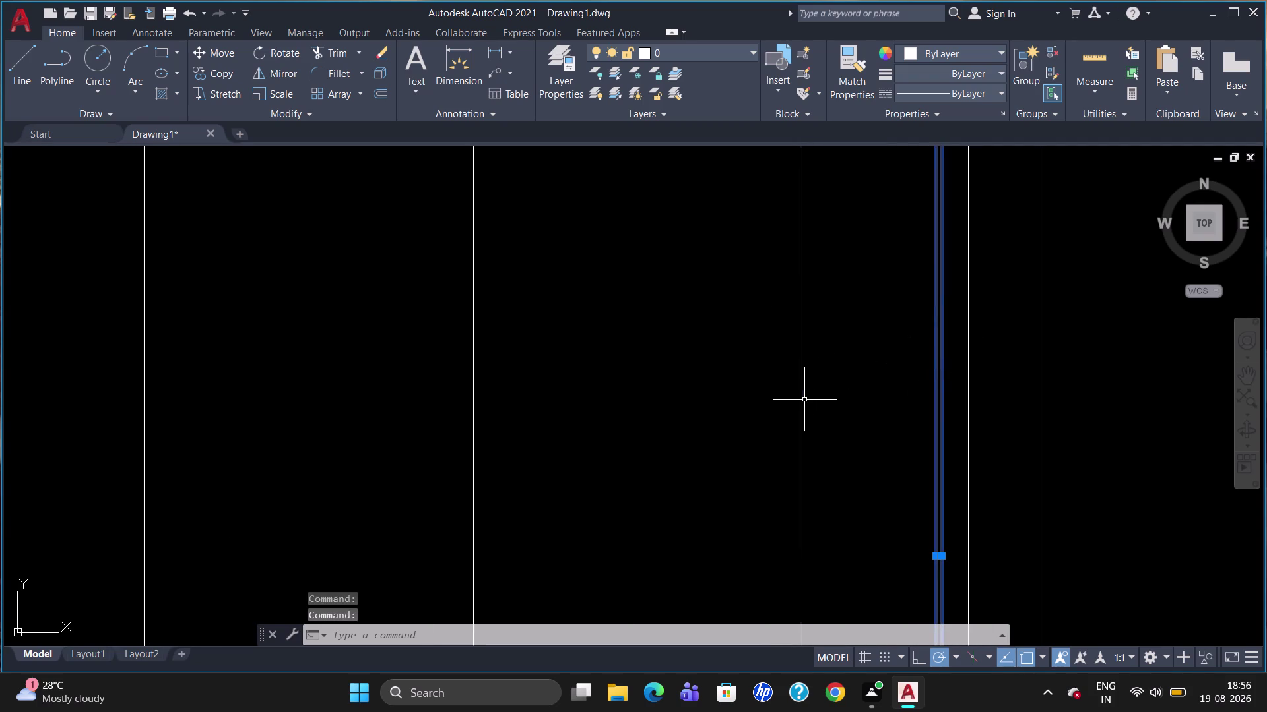
click(805, 399)
scroll(down, 3)
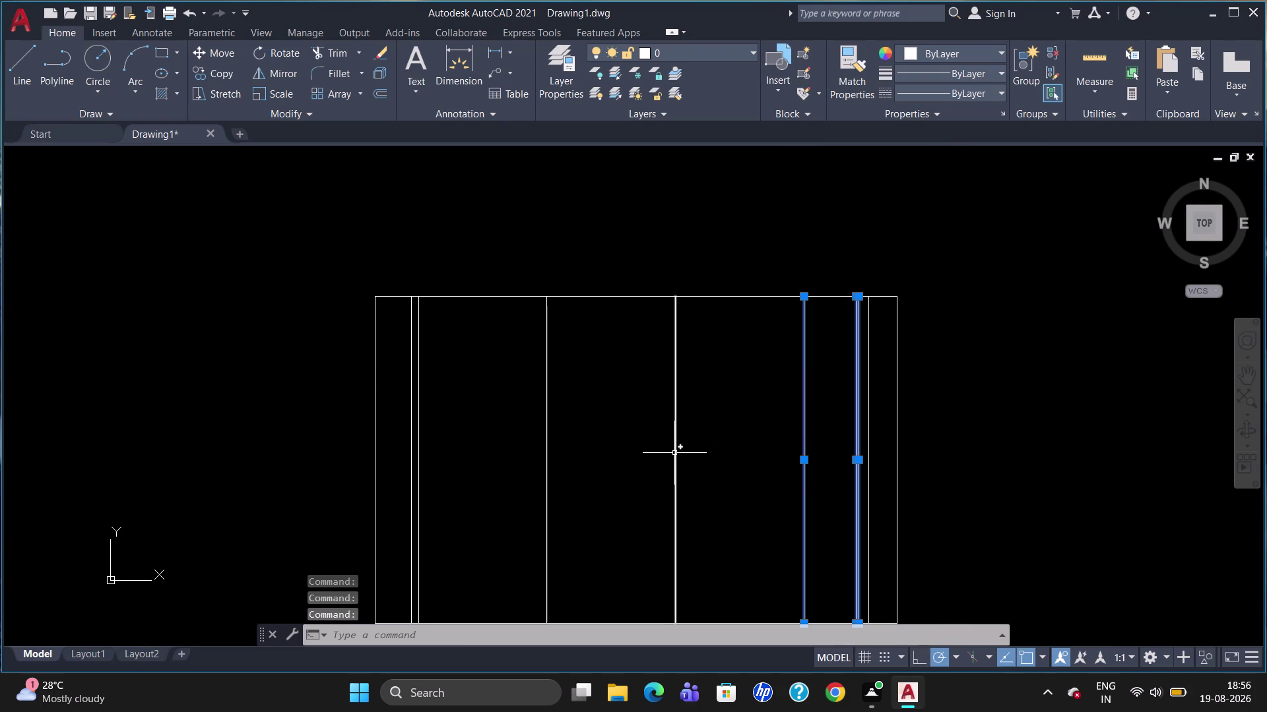
click(674, 453)
click(544, 478)
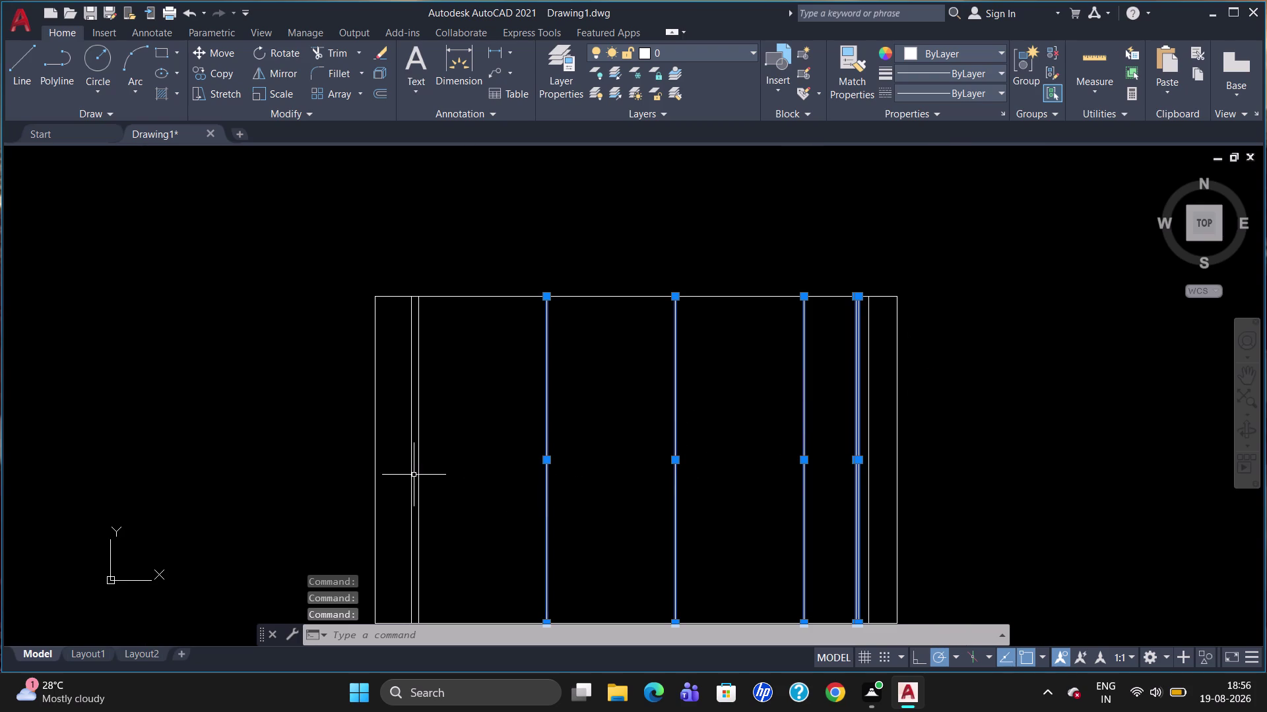
click(419, 475)
click(408, 478)
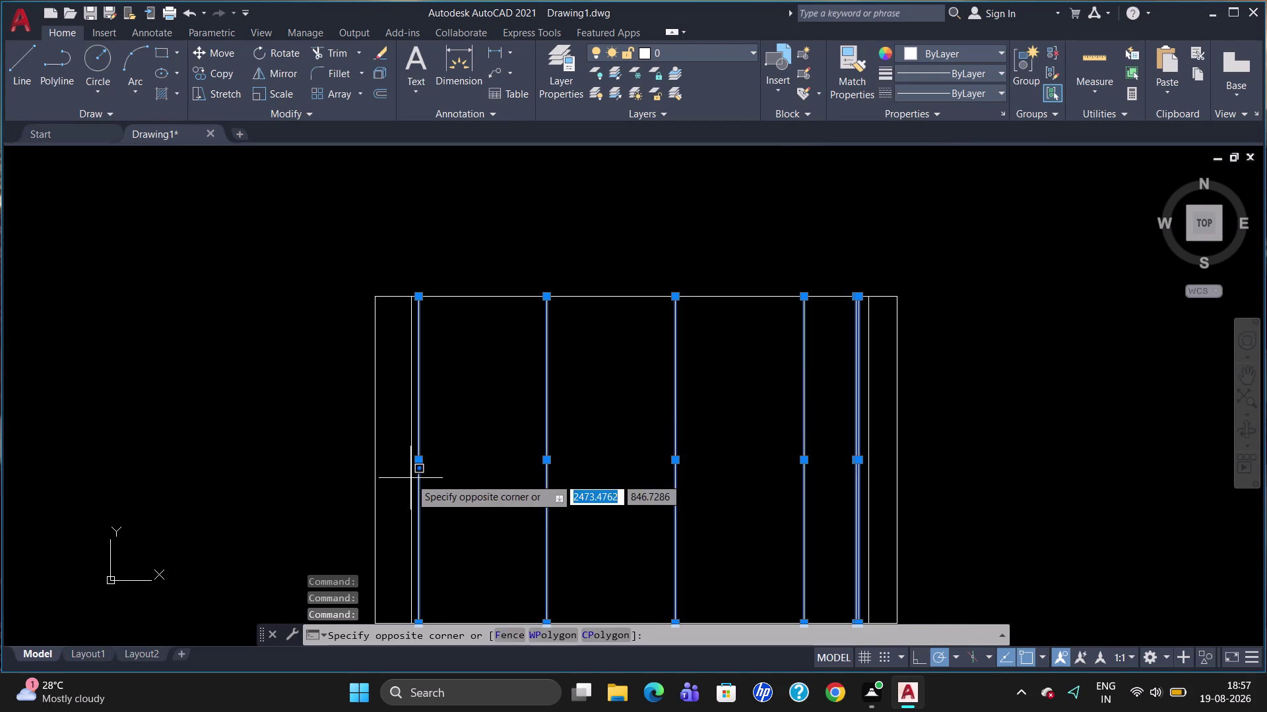
click(411, 479)
click(411, 474)
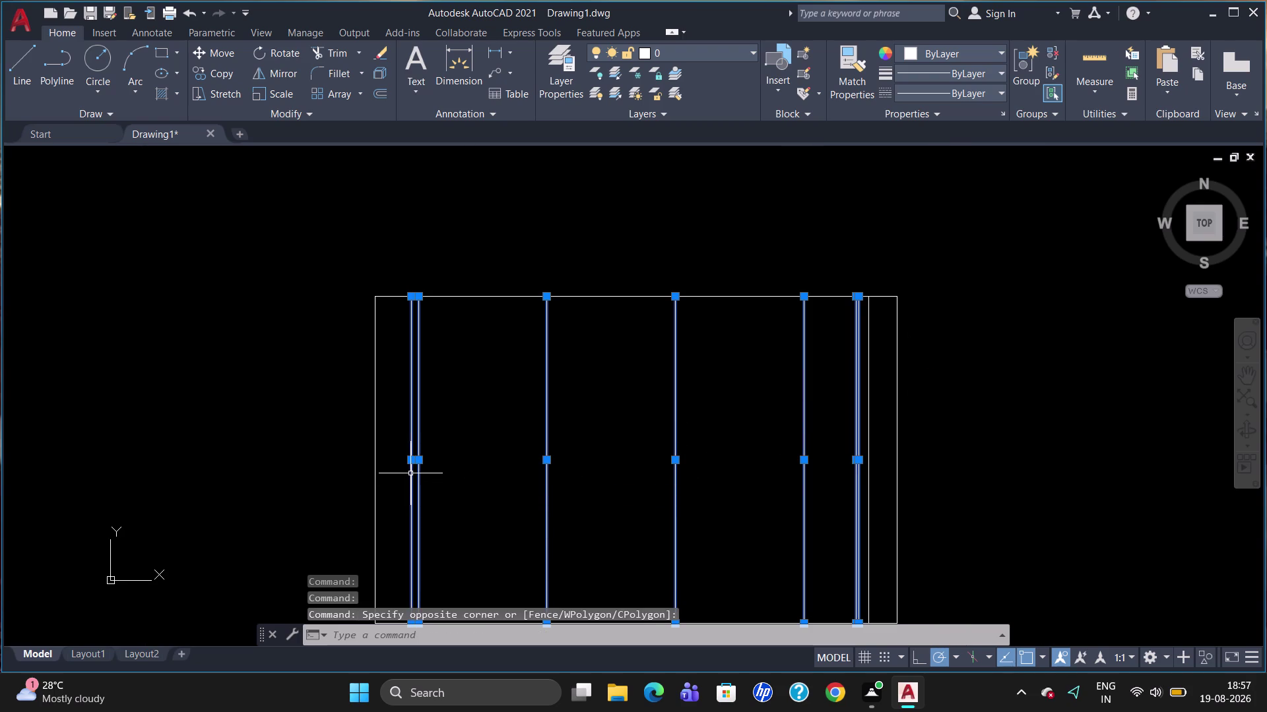
key(Delete)
scroll(down, 3)
scroll(up, 3)
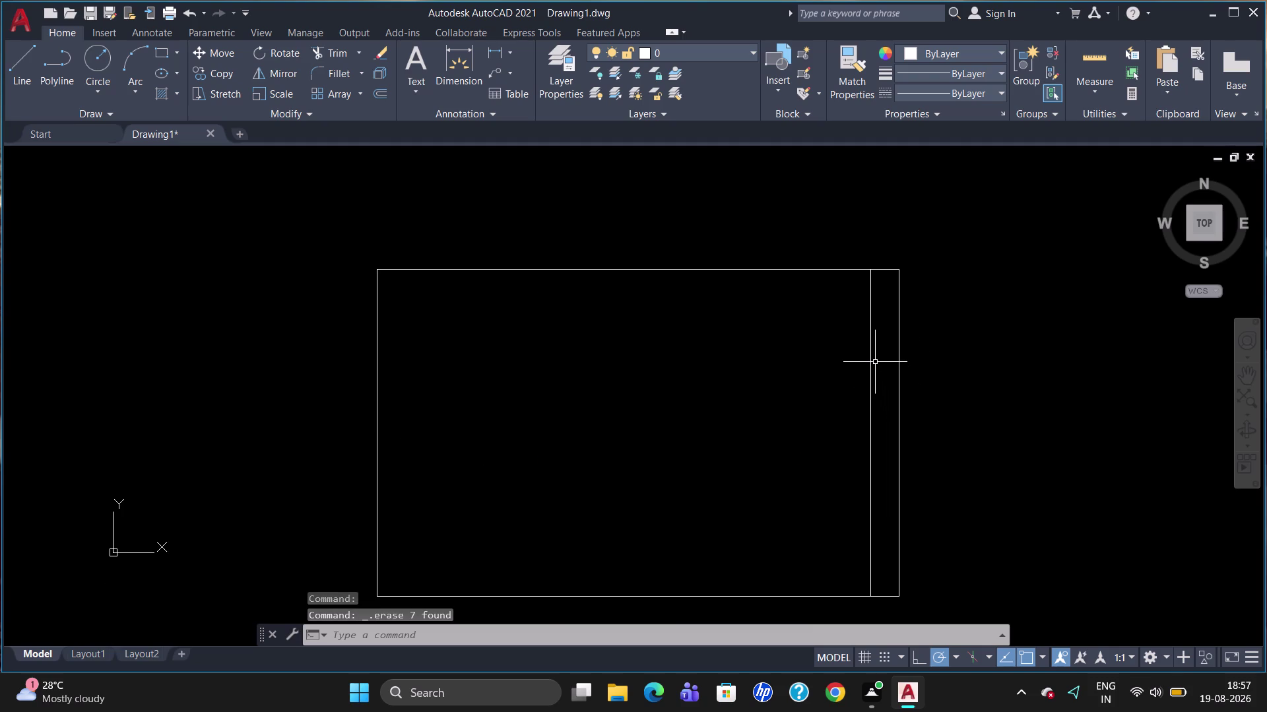
Offset the right vertical line 150 to the left, then copy it 430 further left.
key(o)
key(Return)
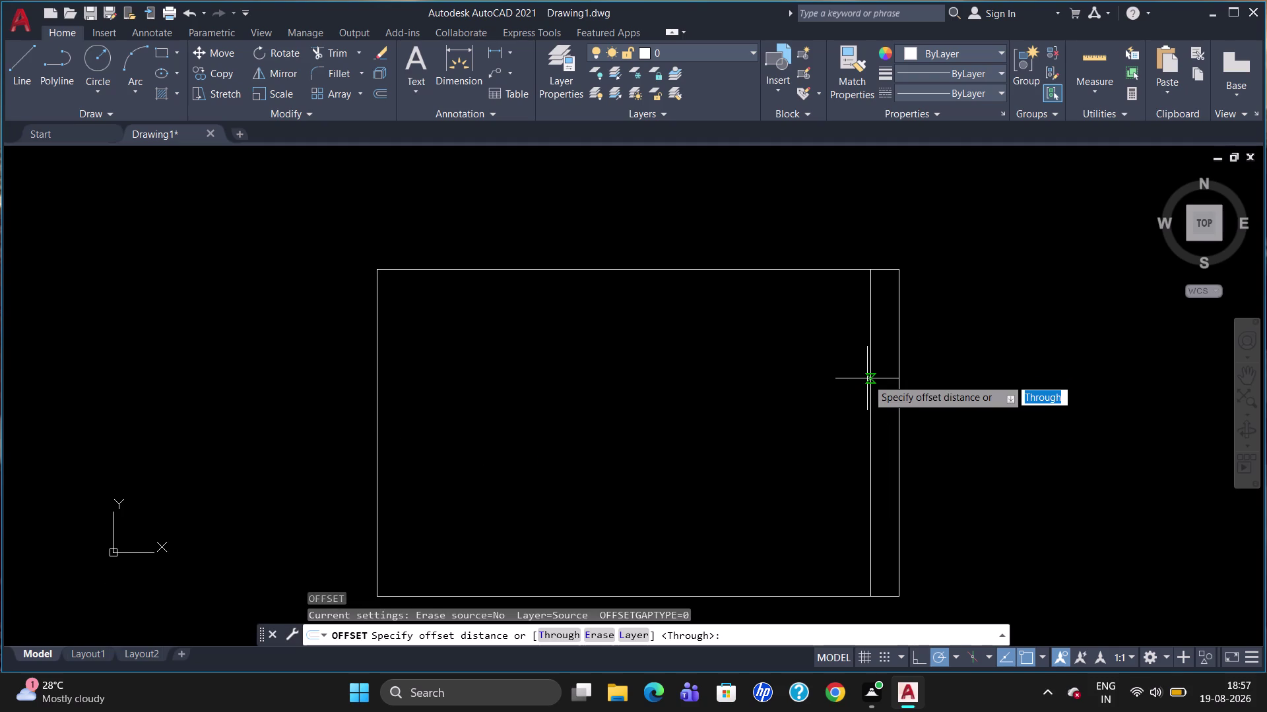
text(1)
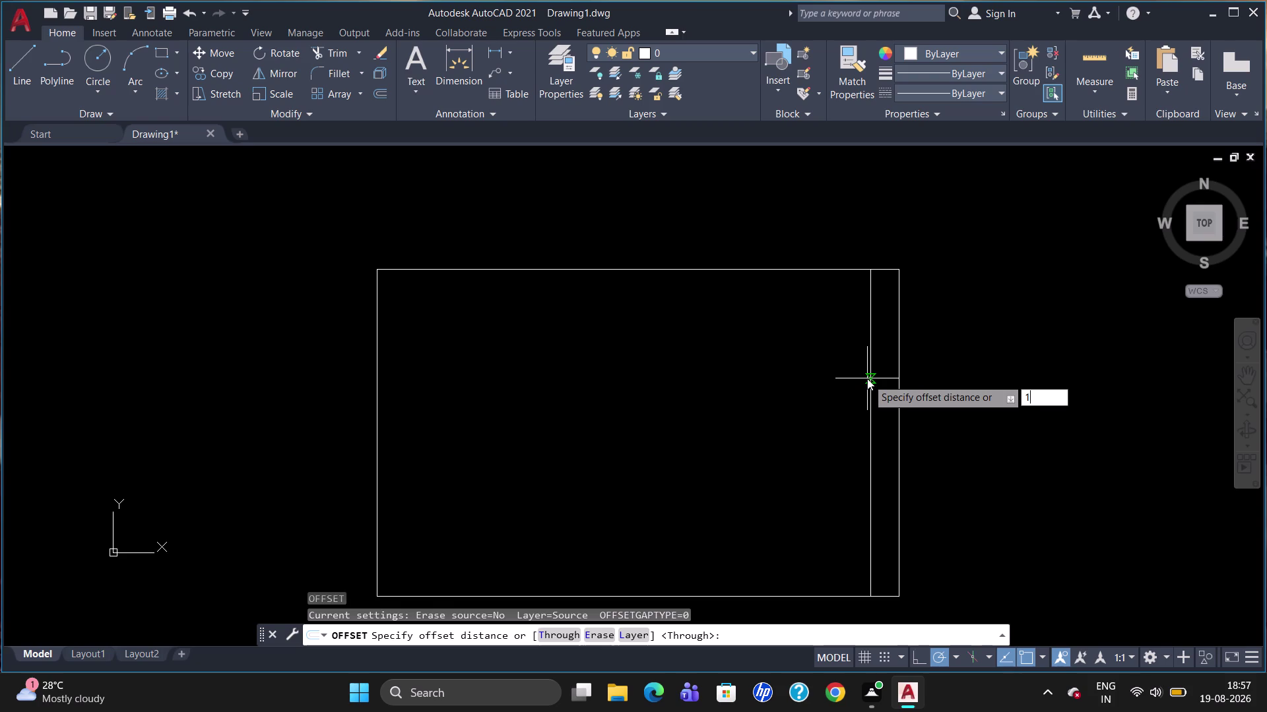
text(50)
key(Return)
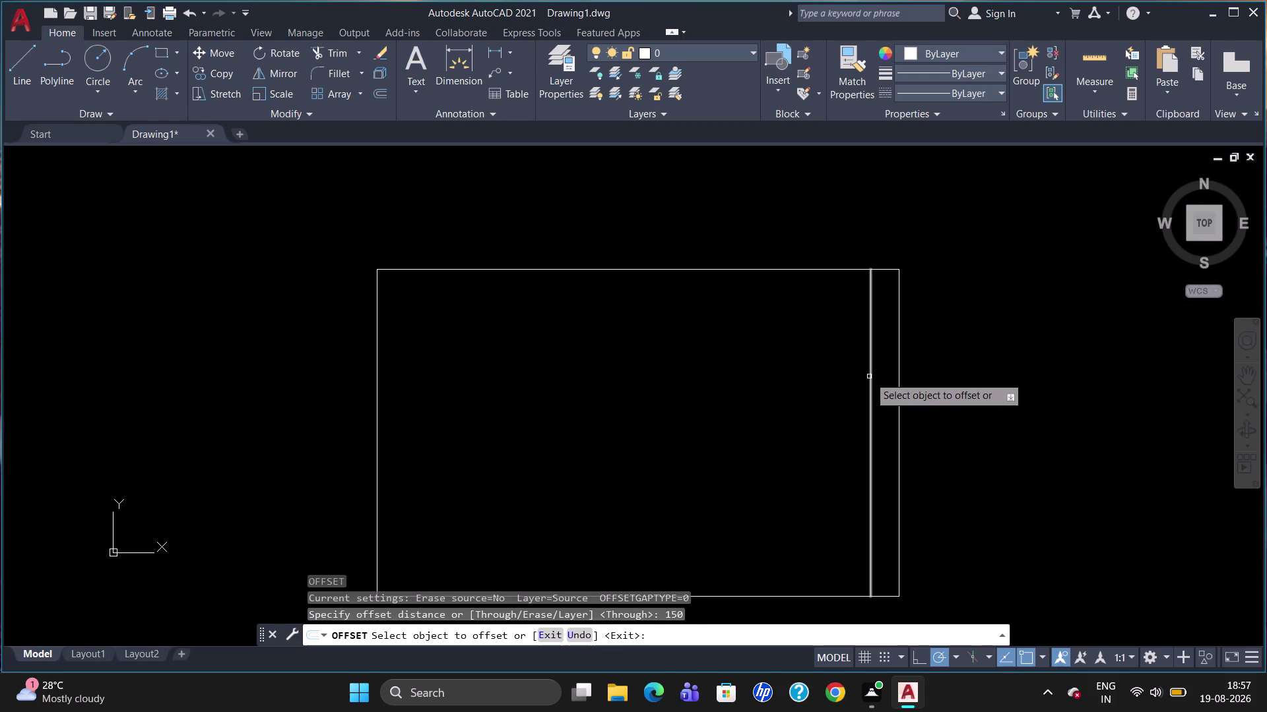
click(869, 377)
click(847, 381)
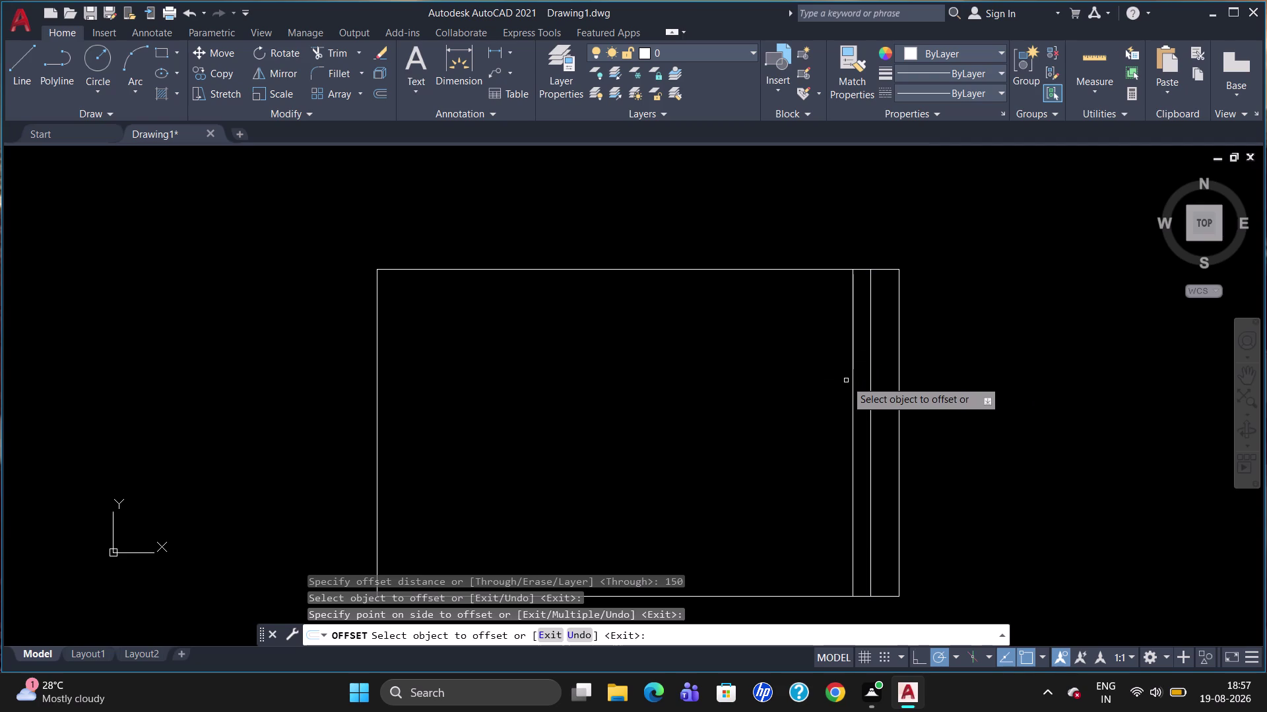
click(851, 384)
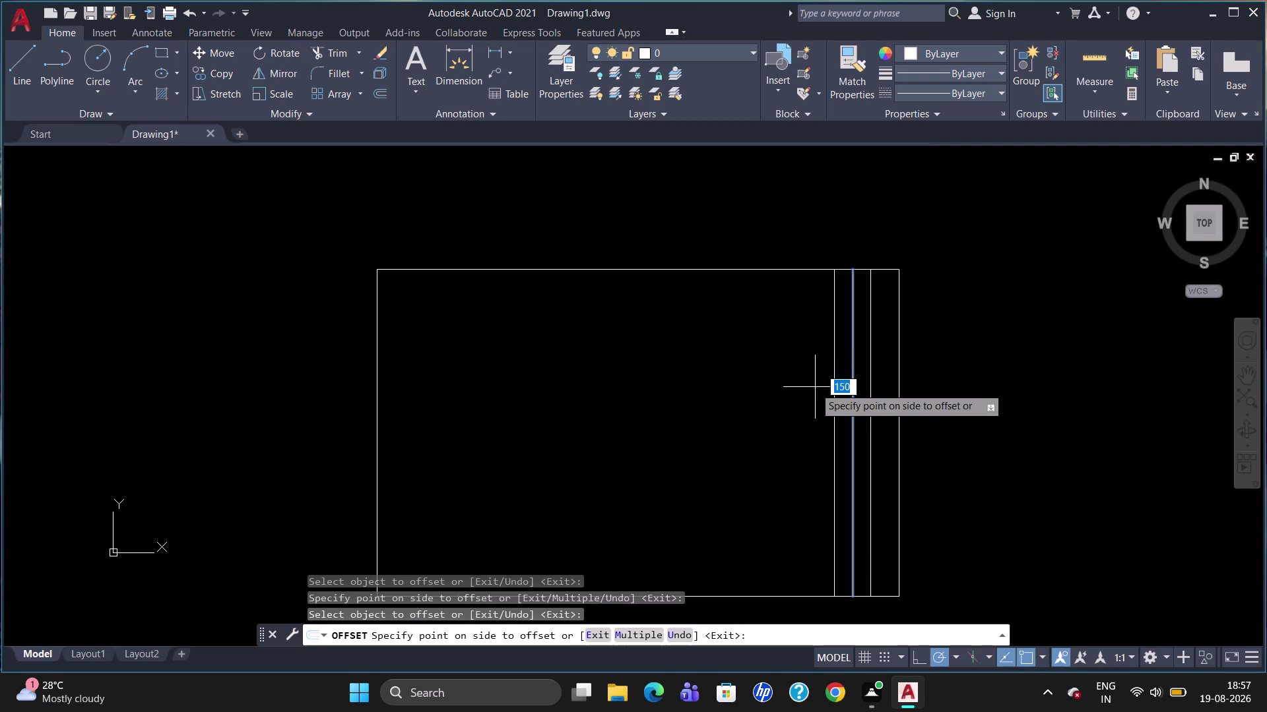
text(43)
text(0)
key(Return)
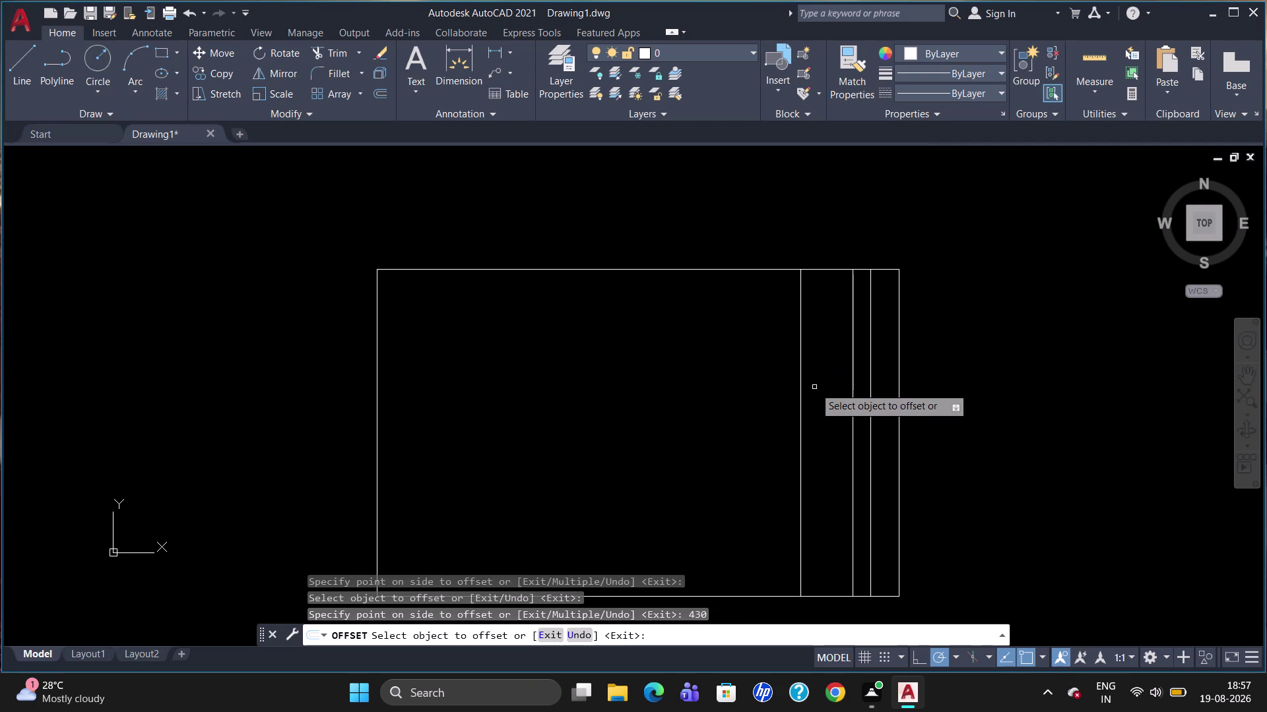
Add three bay divider lines spaced 1060 apart, working leftward.
click(799, 397)
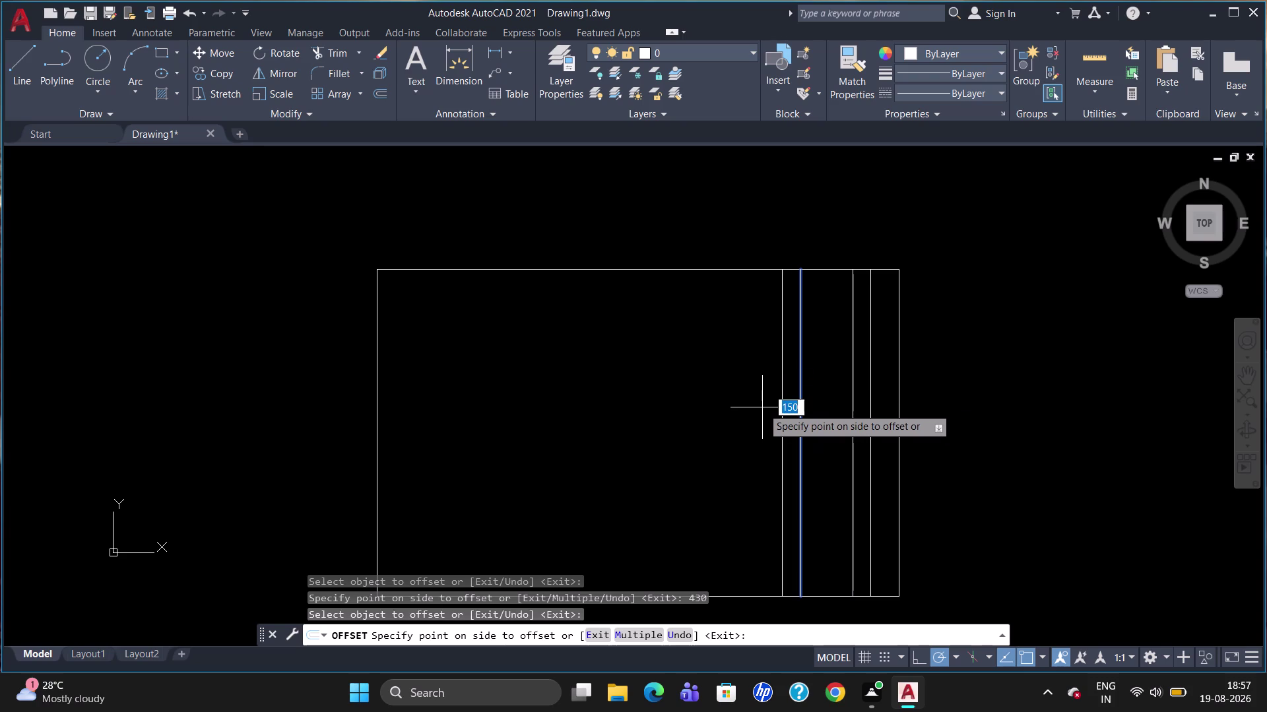
text(1060)
key(Return)
click(674, 426)
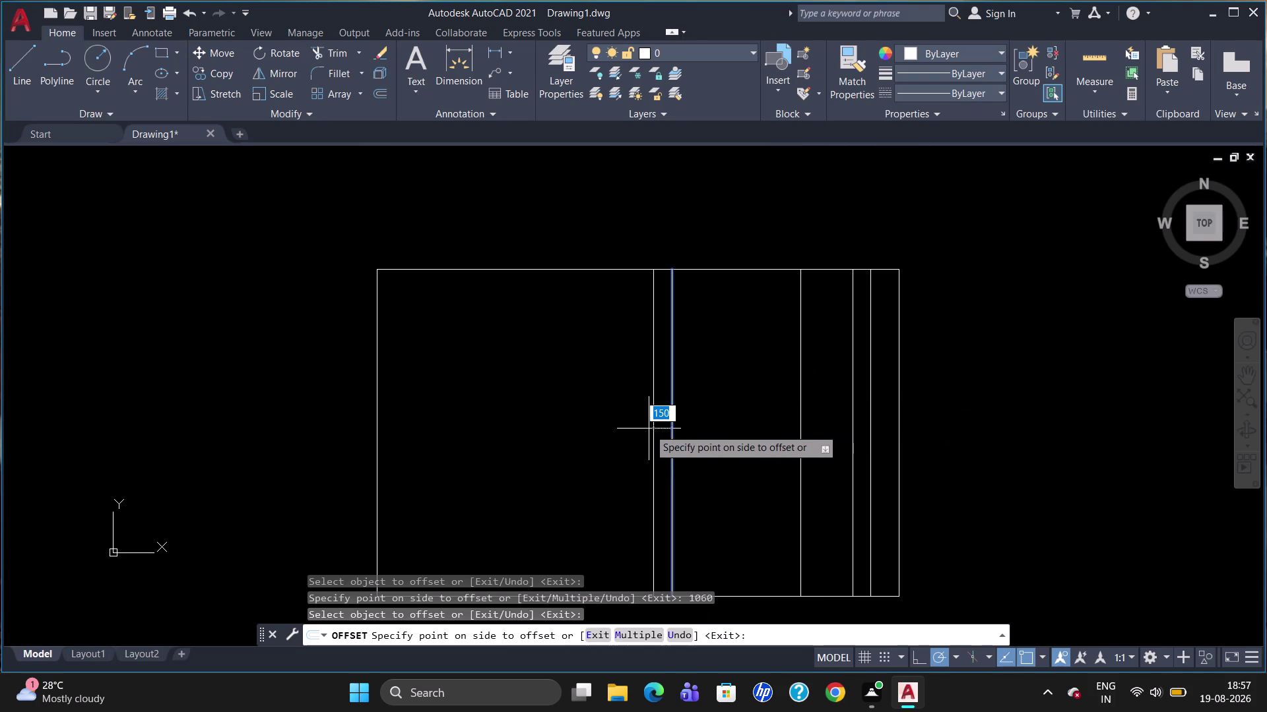
text(1060)
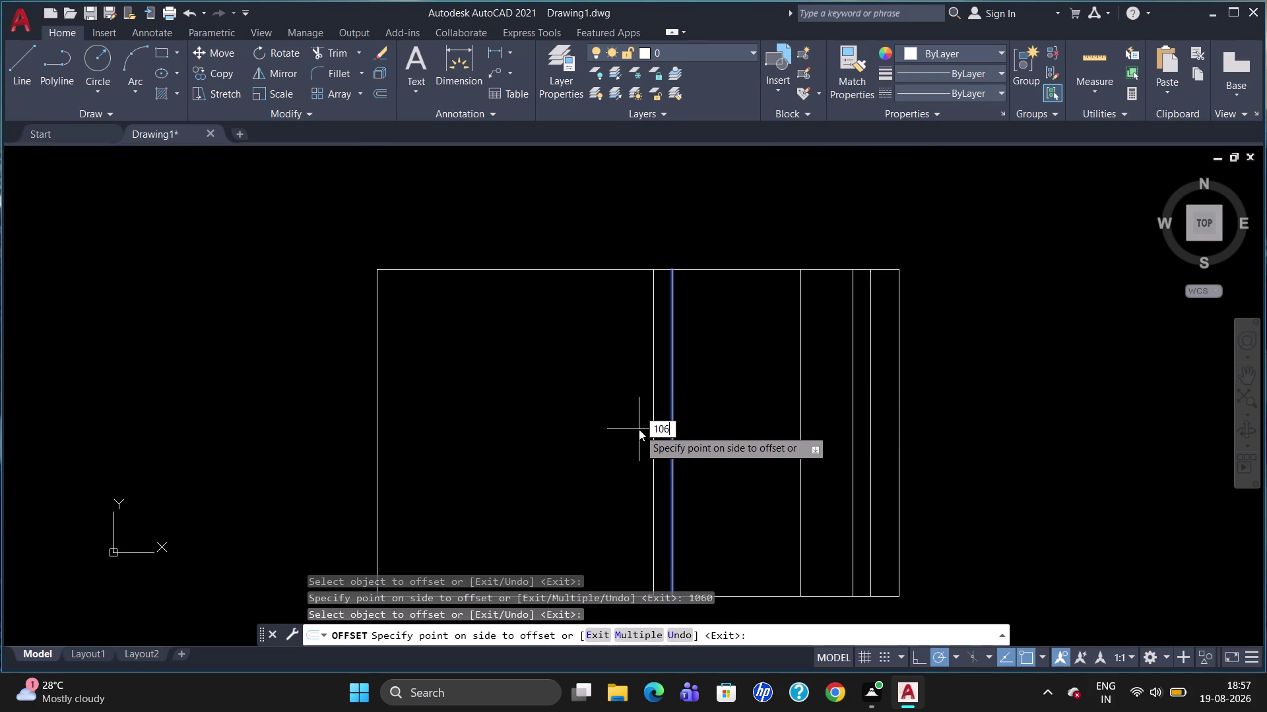
key(Return)
click(543, 431)
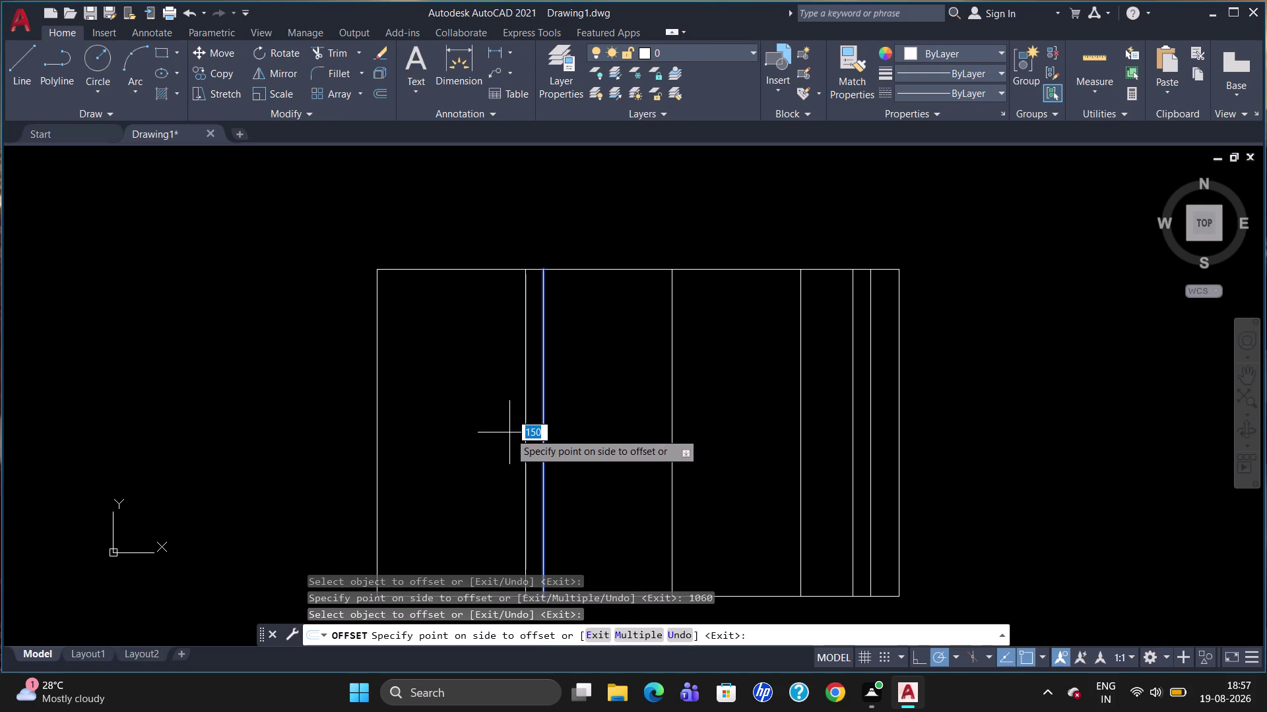
text(1060)
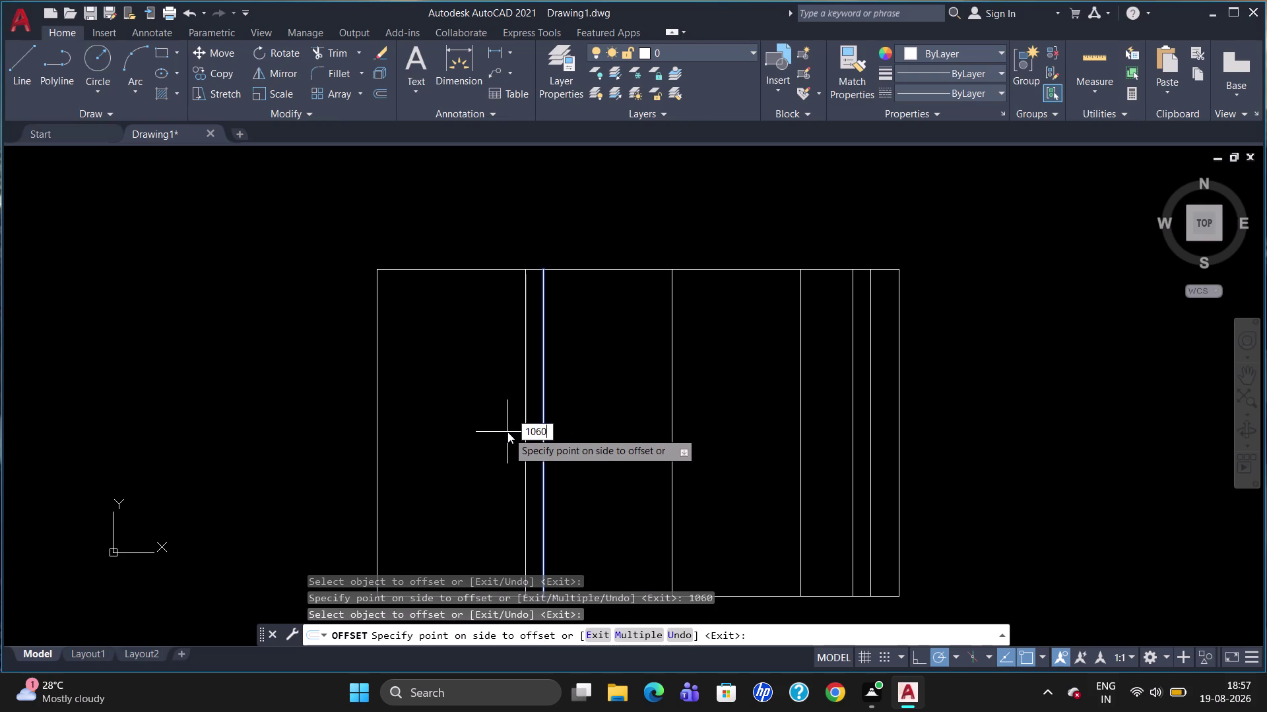
key(Return)
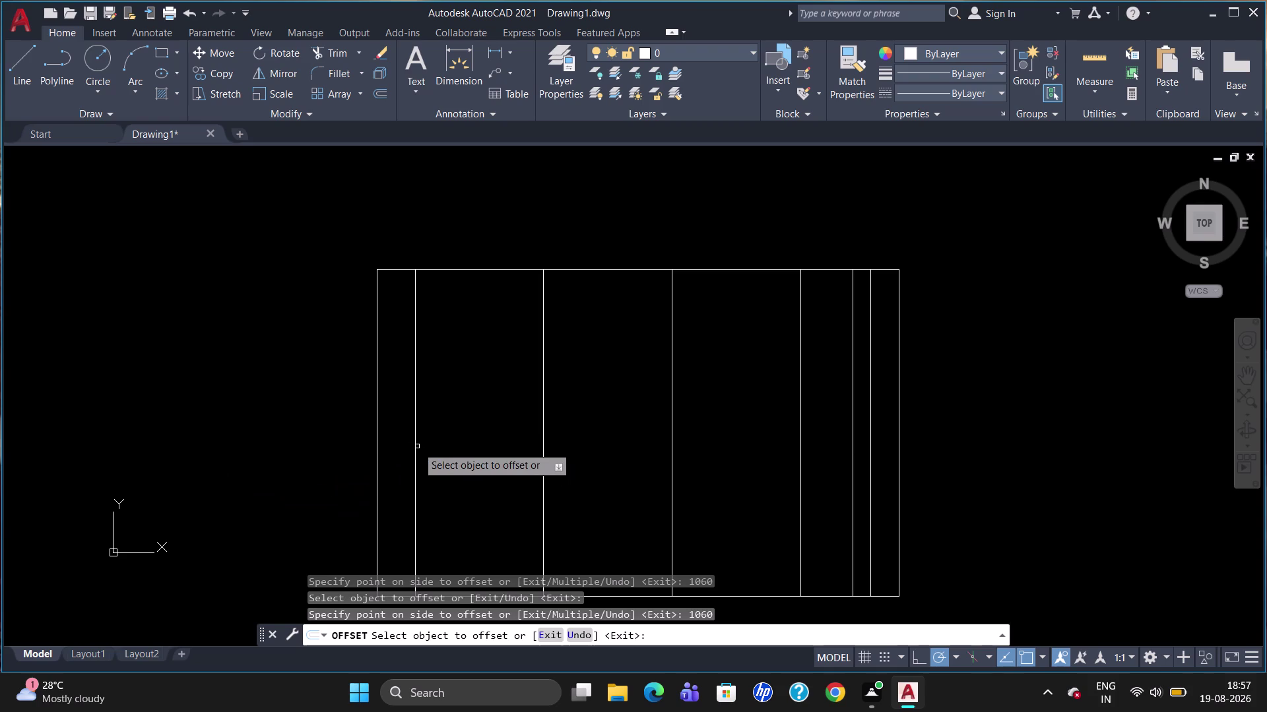
Add a thin mullion line 55 units beside the leftmost divider.
click(414, 448)
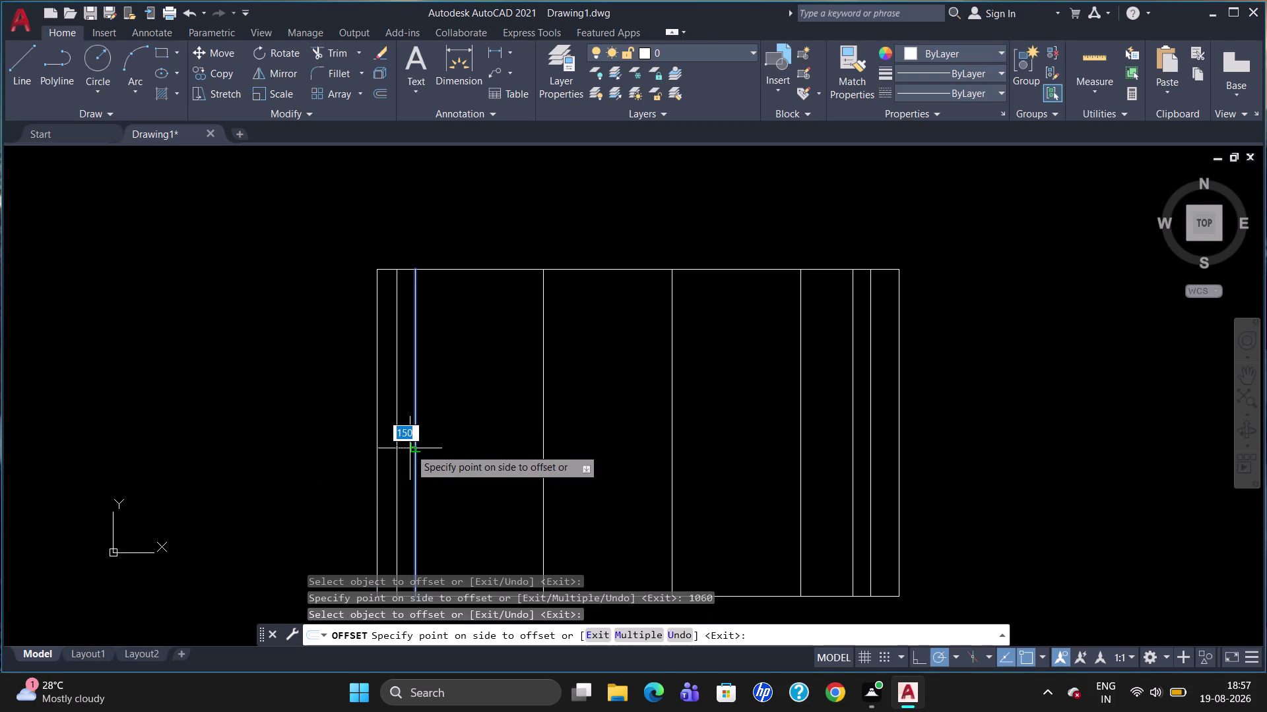
text(55)
key(Return)
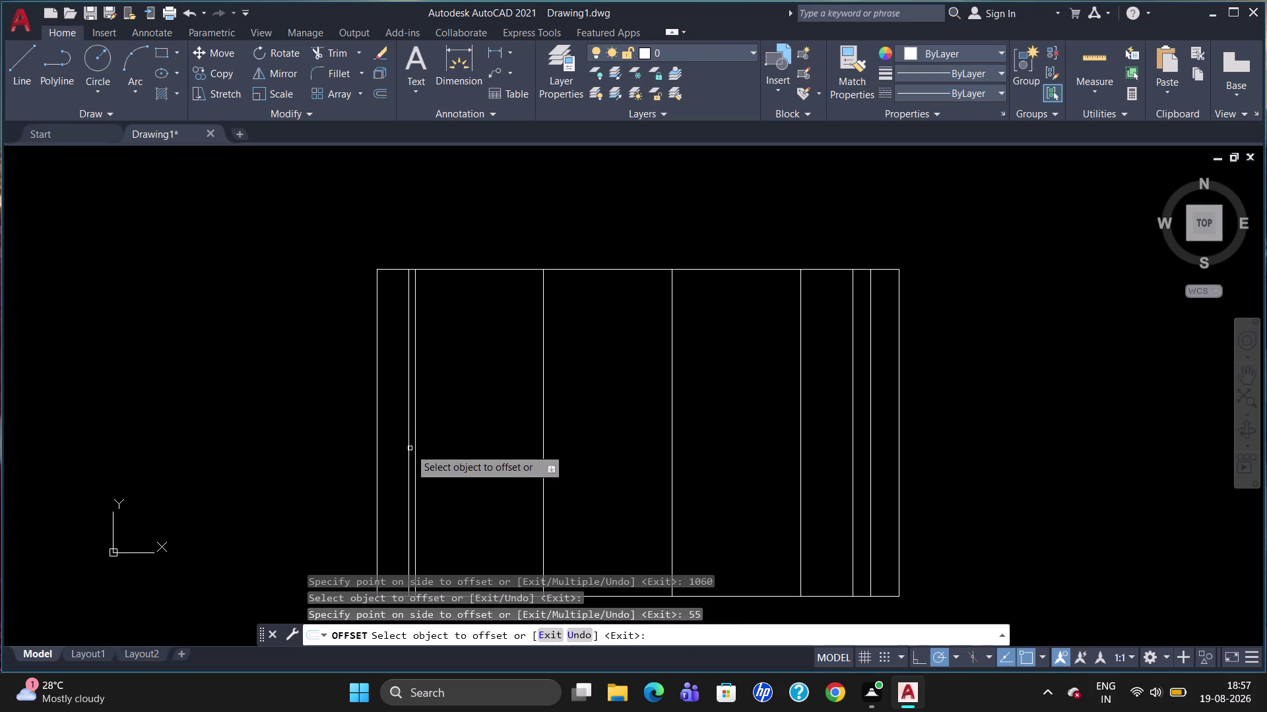
key(Escape)
click(379, 440)
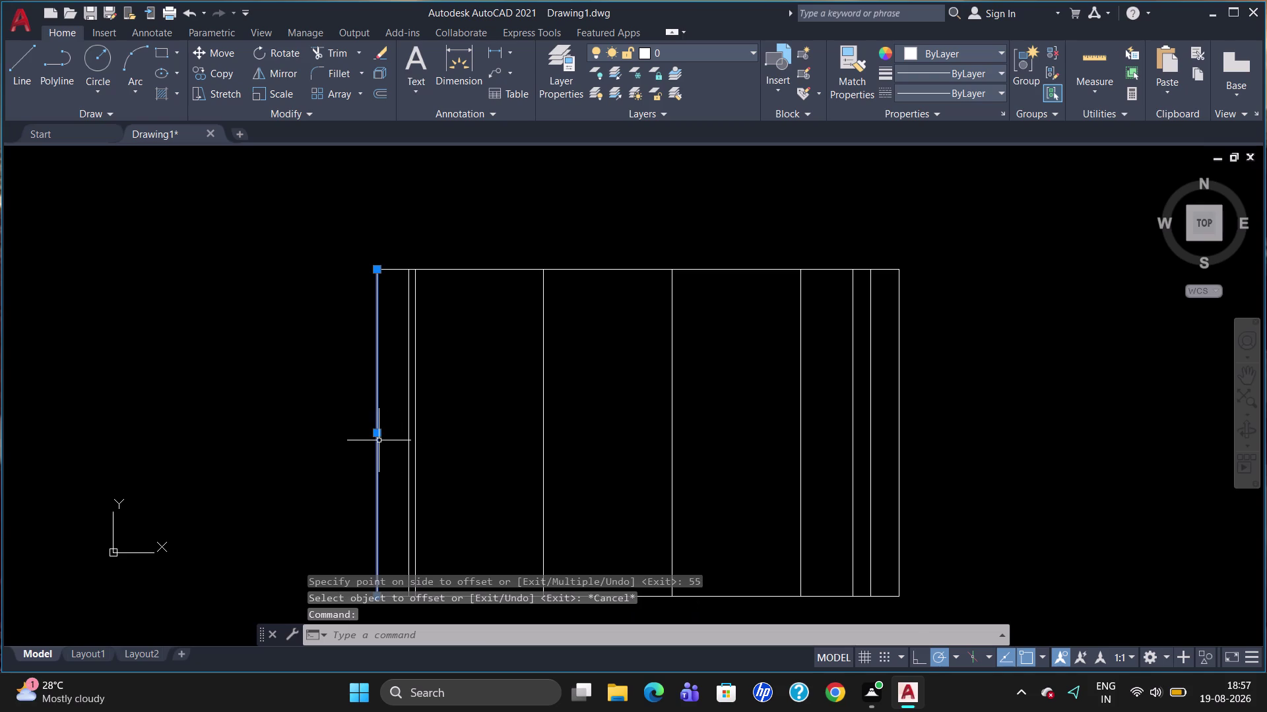
Erase the left outer edge and offset the inner left line 304 to the left.
key(Delete)
key(o)
key(Return)
text(3)
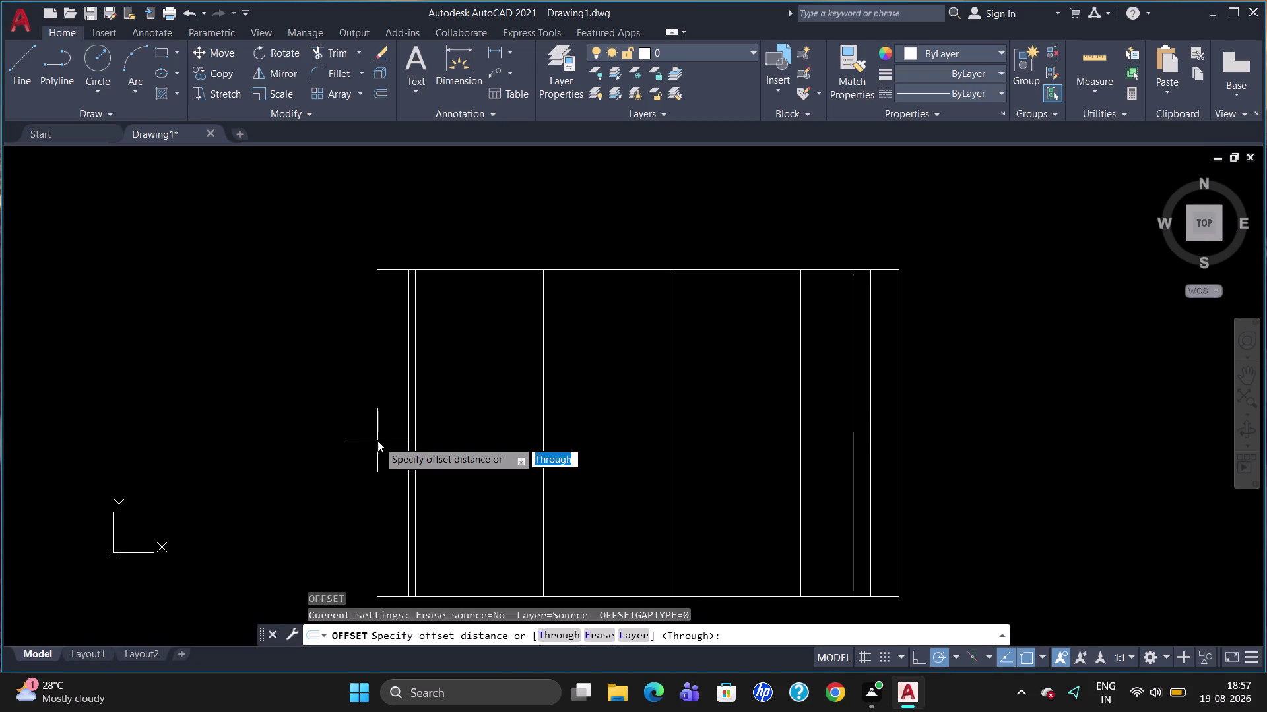
text(04)
key(Return)
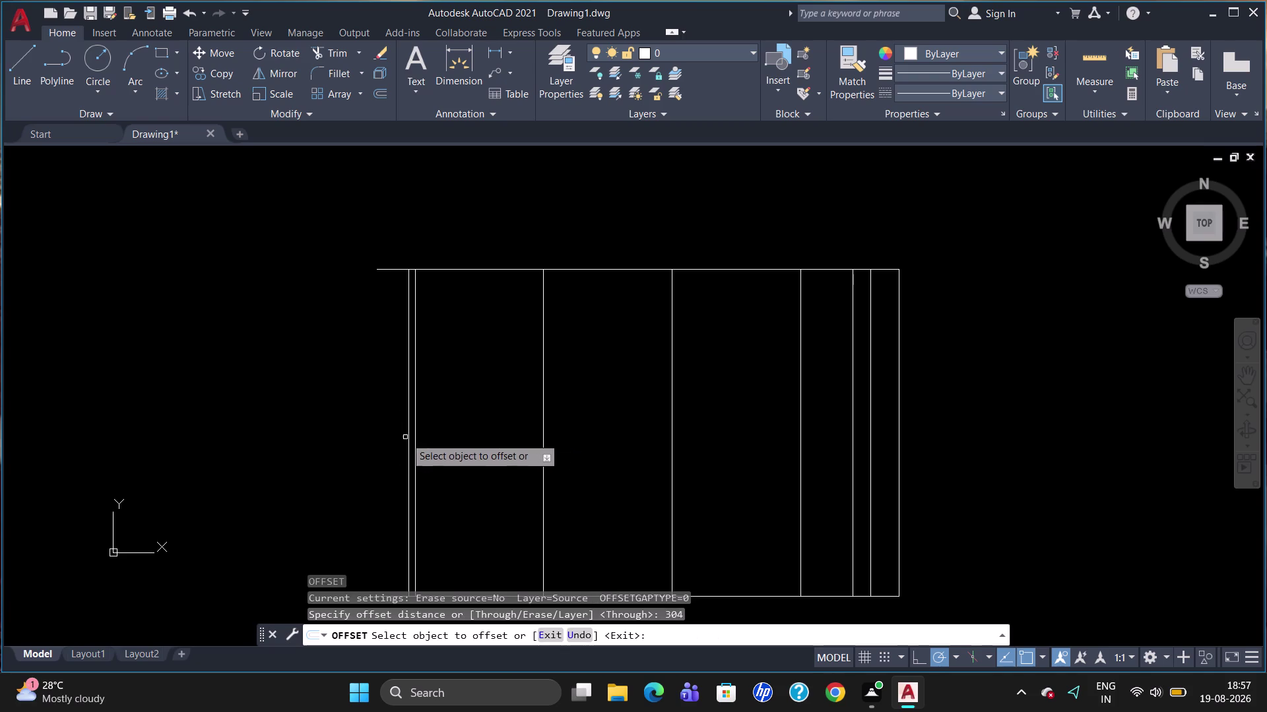
click(406, 439)
click(386, 442)
key(Escape)
scroll(down, 3)
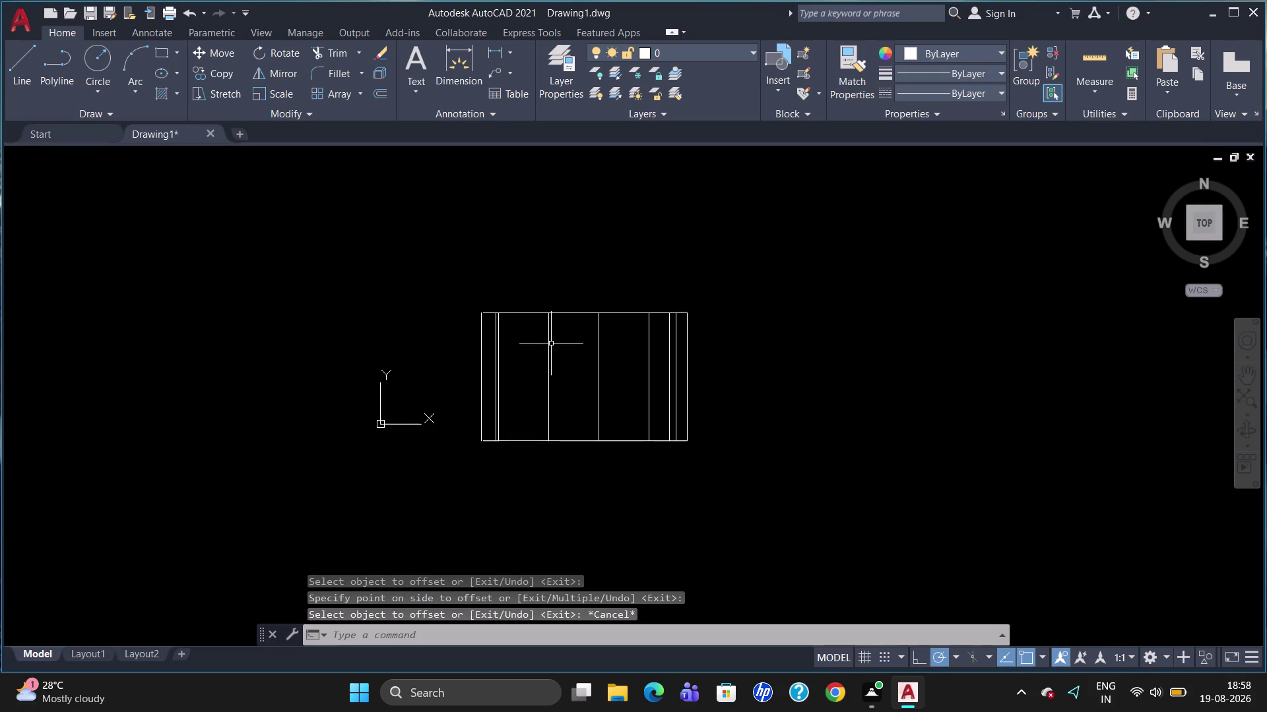
scroll(up, 3)
Attempt to extend the new left edge line with EX, then cancel.
text(e)
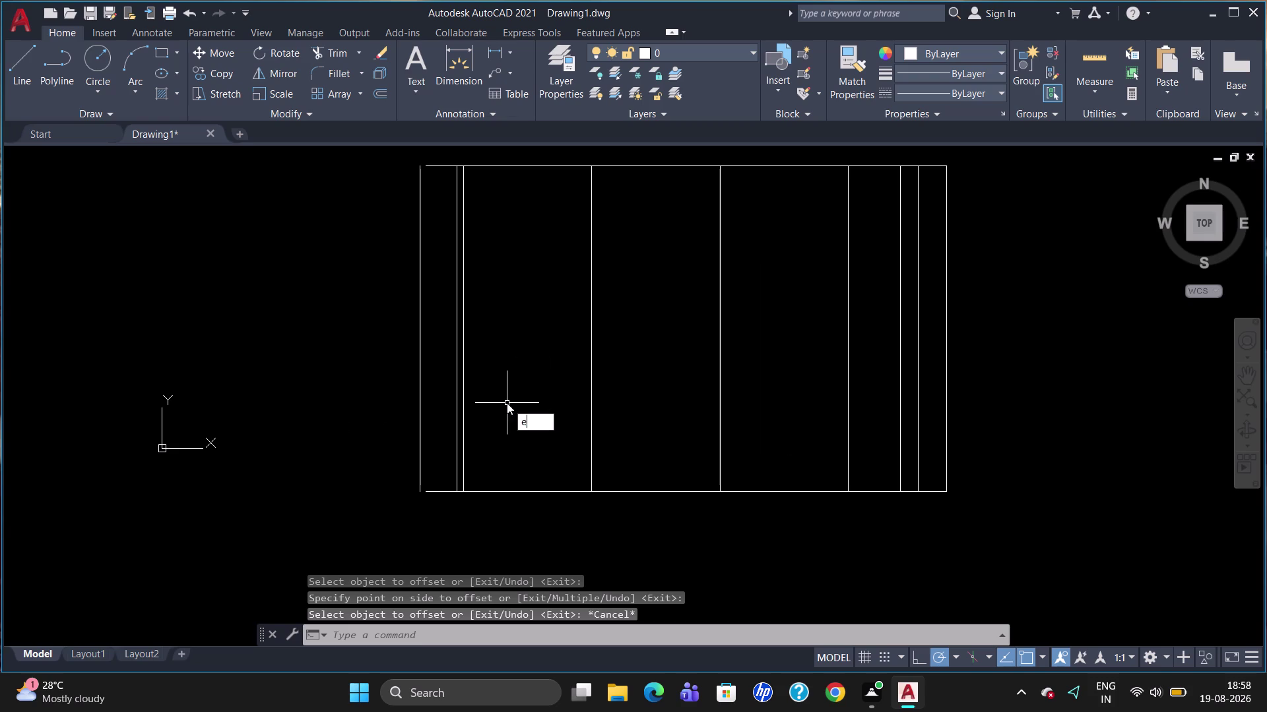
text(x)
key(Return)
click(420, 389)
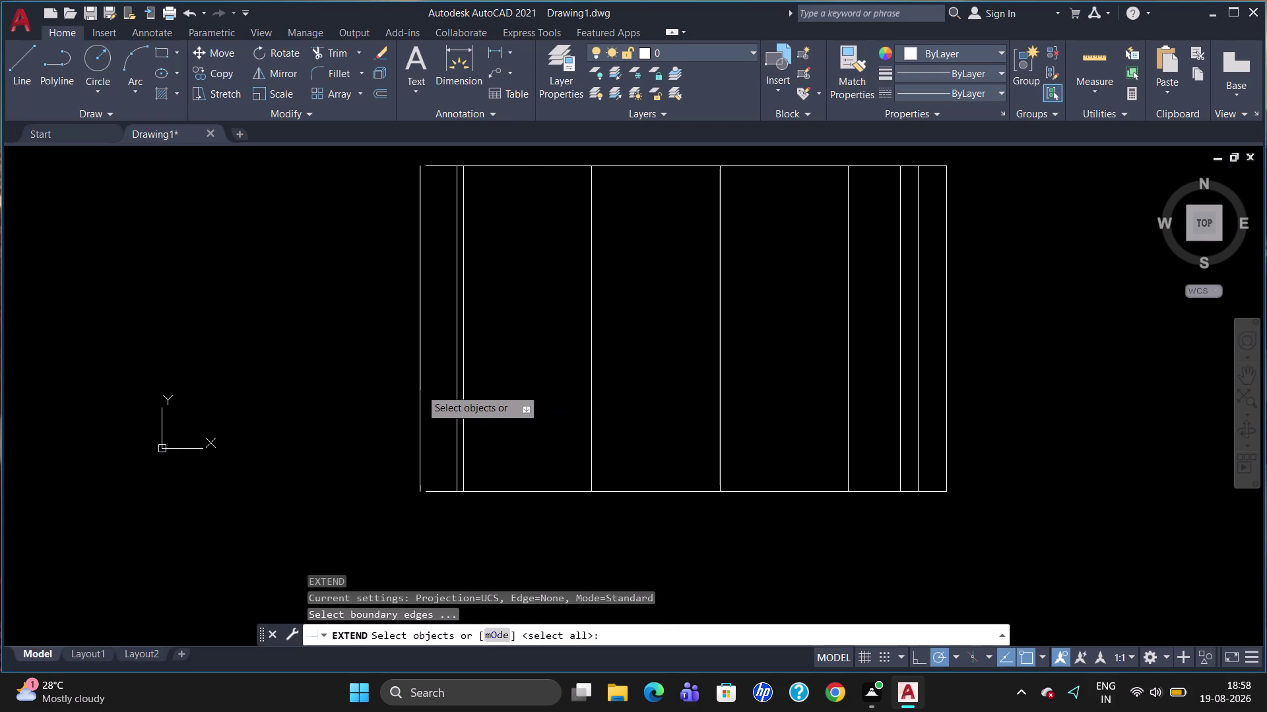
key(Return)
click(441, 166)
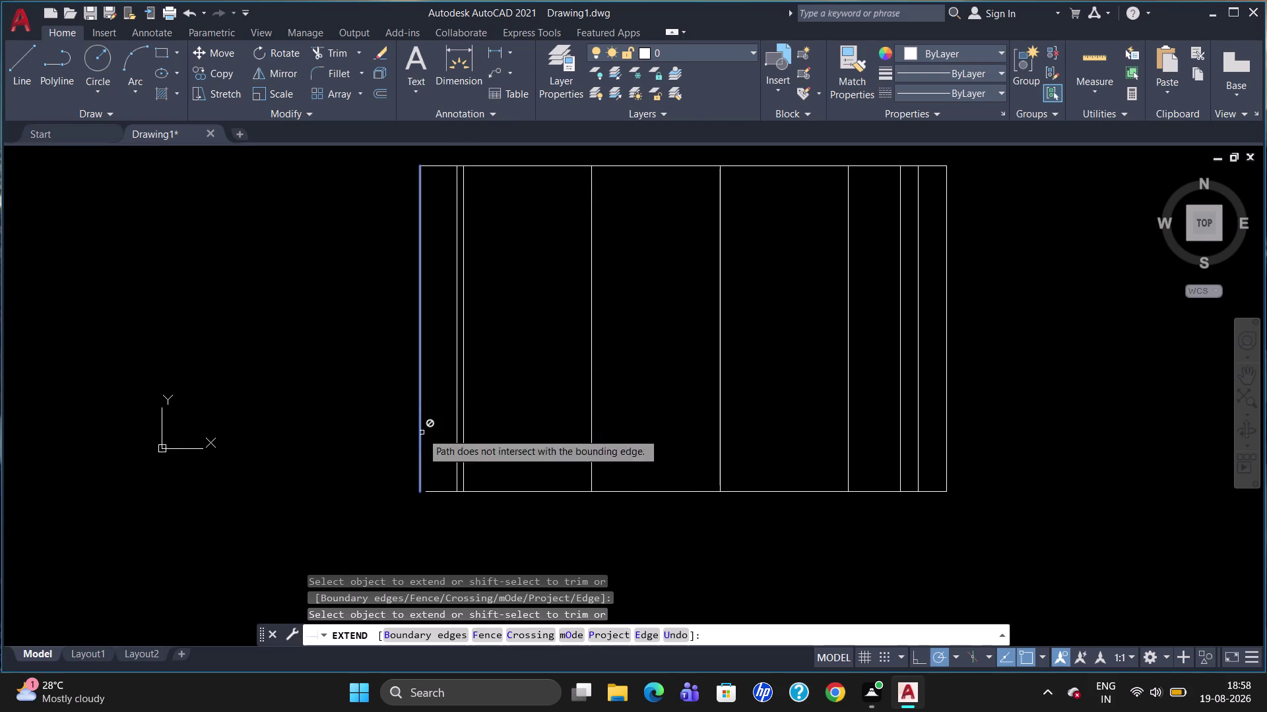
click(429, 493)
key(Escape)
scroll(down, 3)
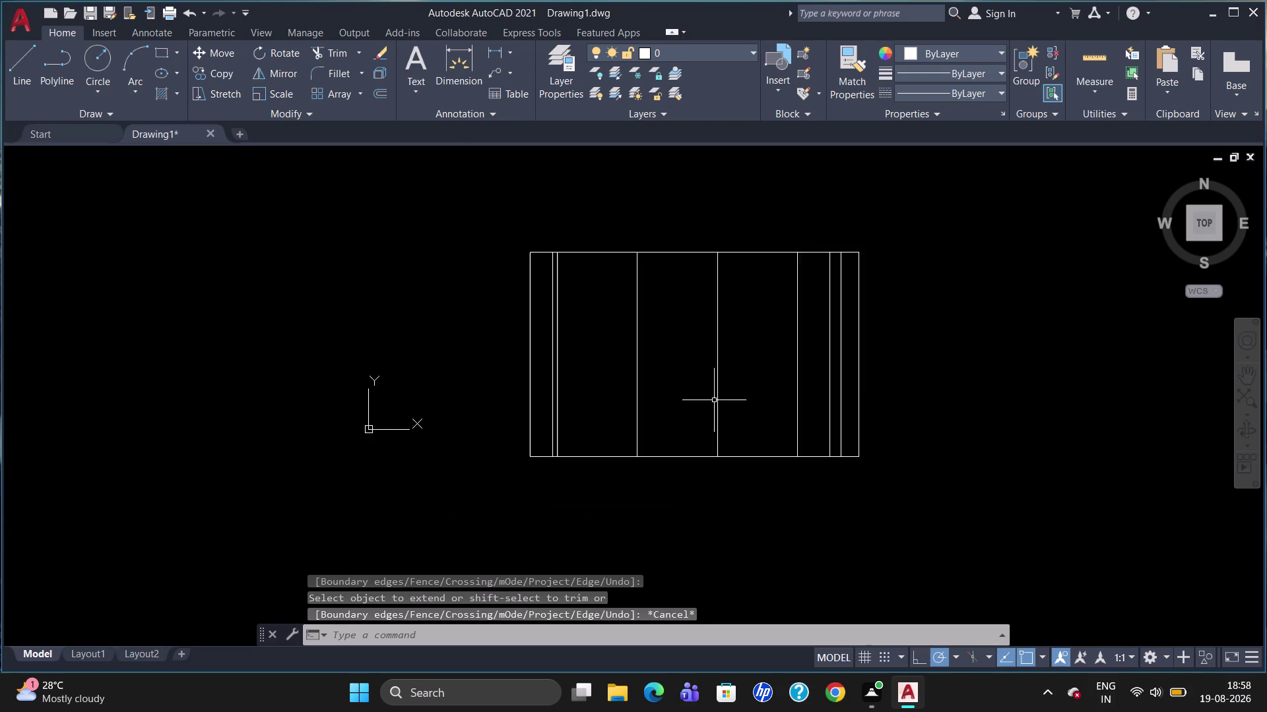
scroll(down, 3)
scroll(up, 3)
scroll(down, 3)
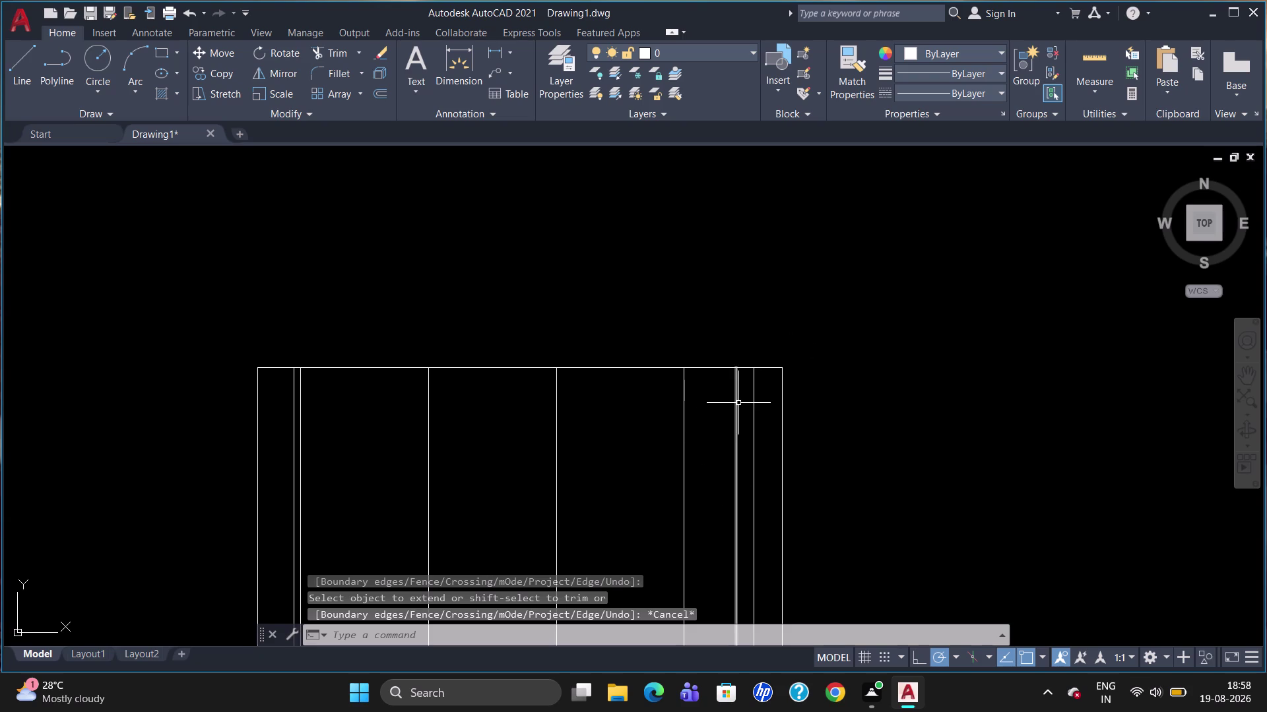
scroll(up, 3)
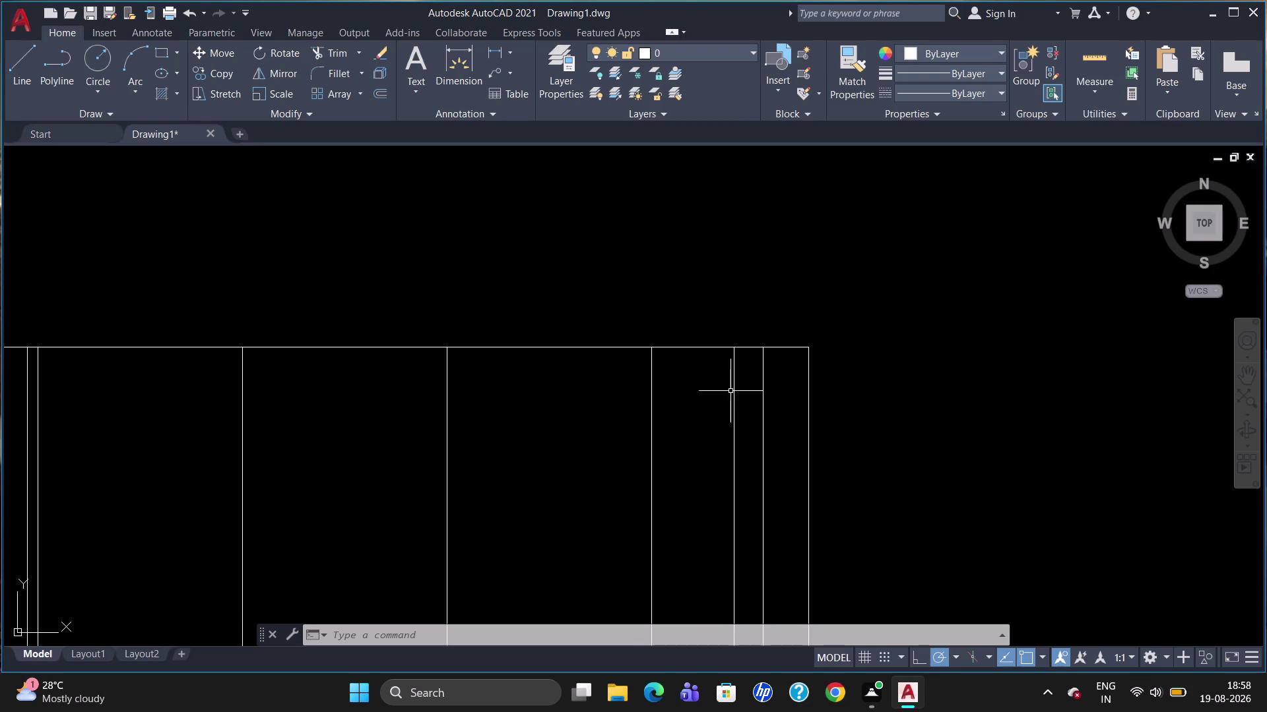
Offset the right-hand mullion line 20 units to its right.
key(o)
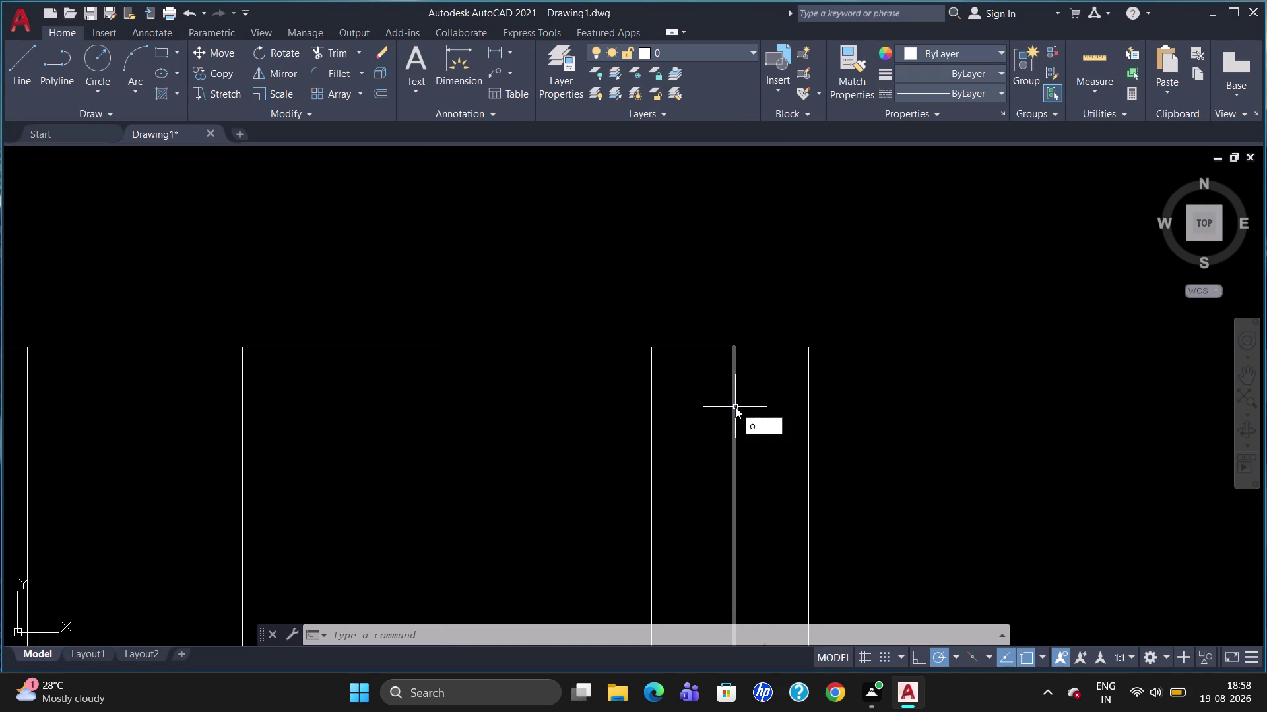
key(Return)
text(20)
key(Return)
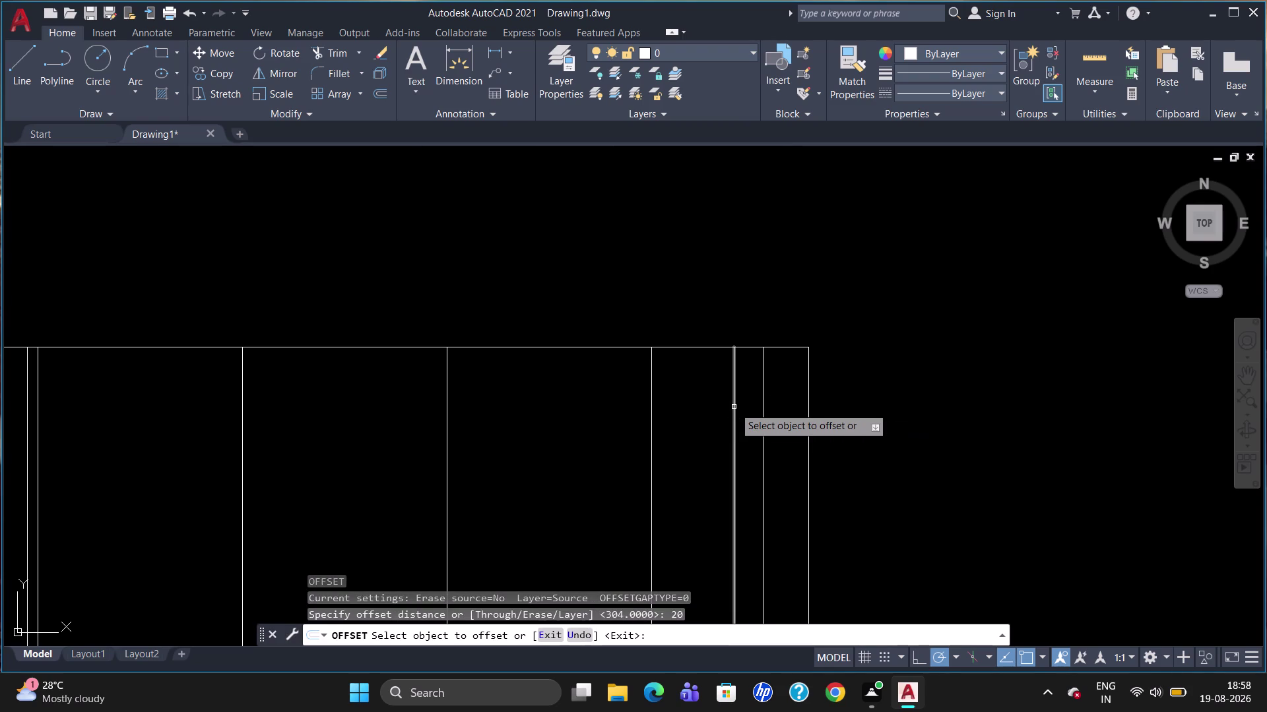
click(734, 407)
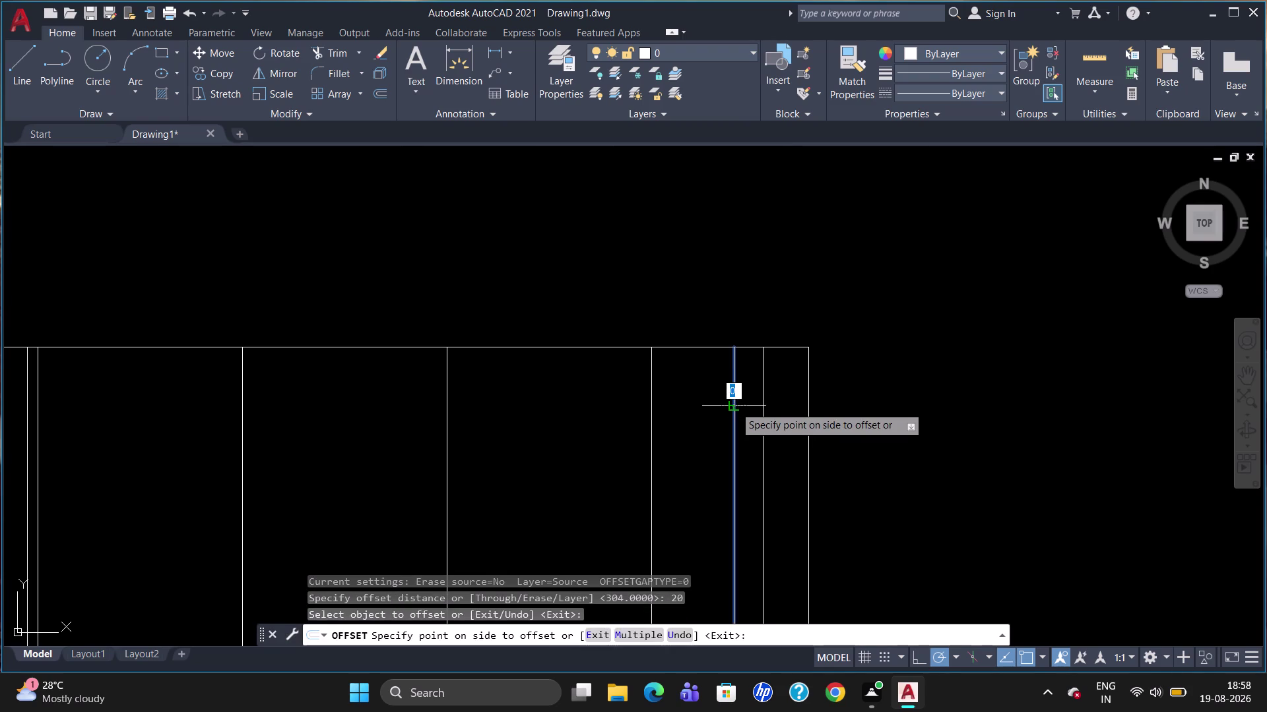
click(746, 410)
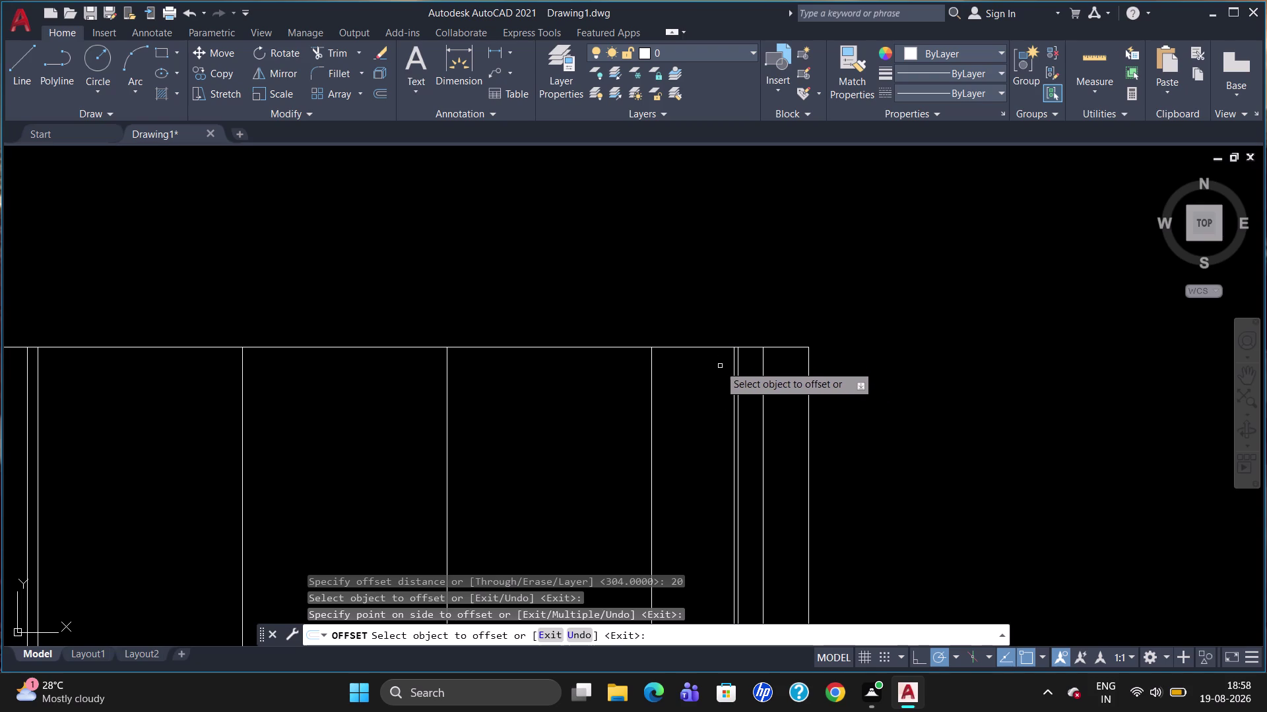
Copy the window's top edge line 55 units downward and select it.
click(706, 348)
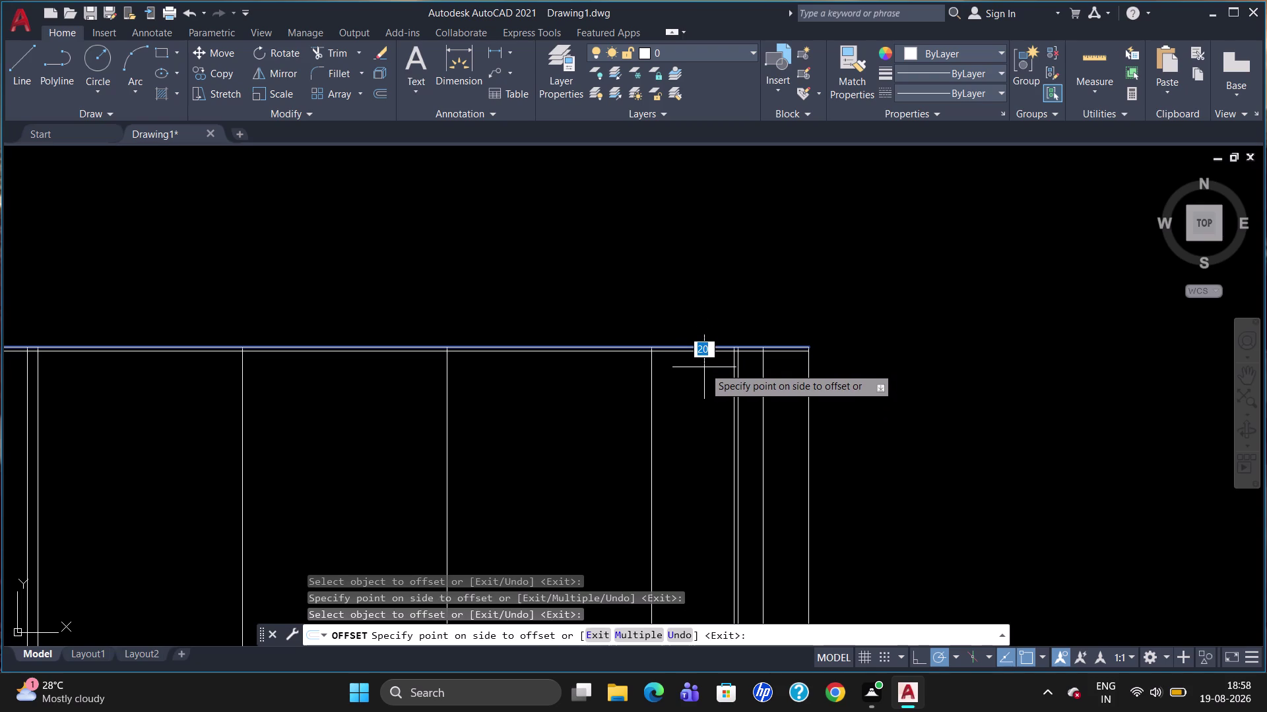
text(55)
key(Return)
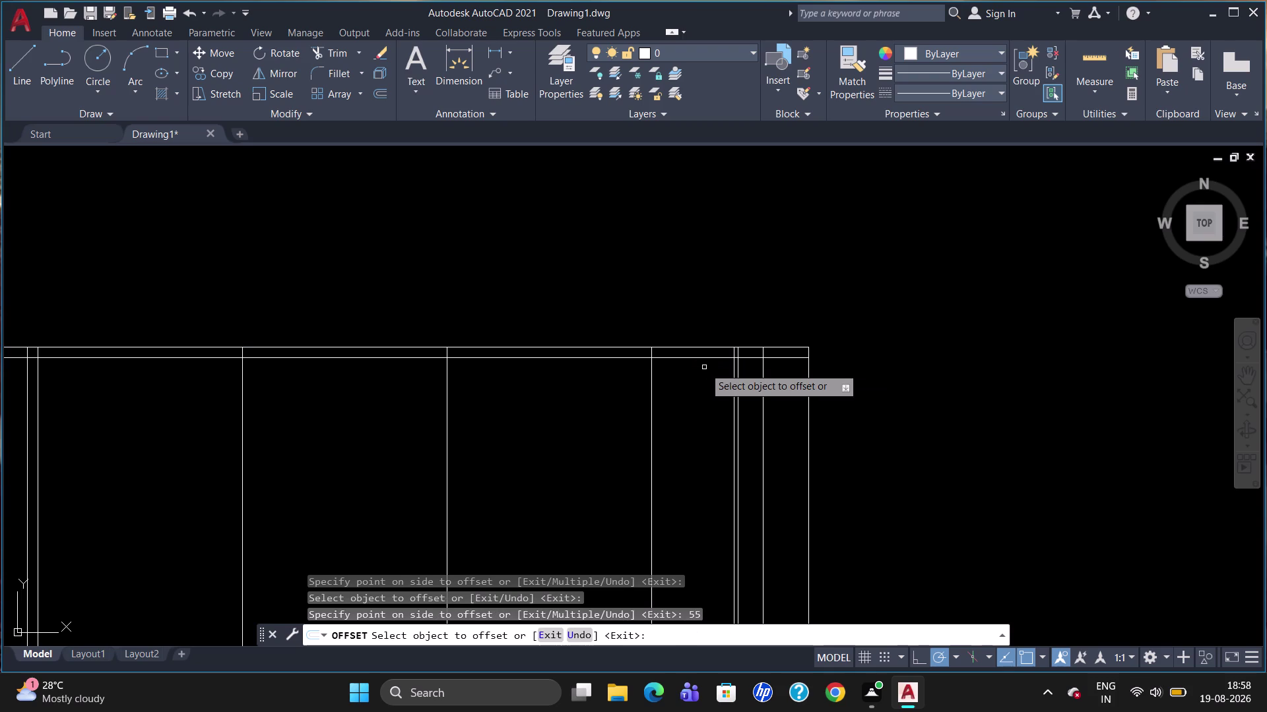
key(Escape)
click(697, 360)
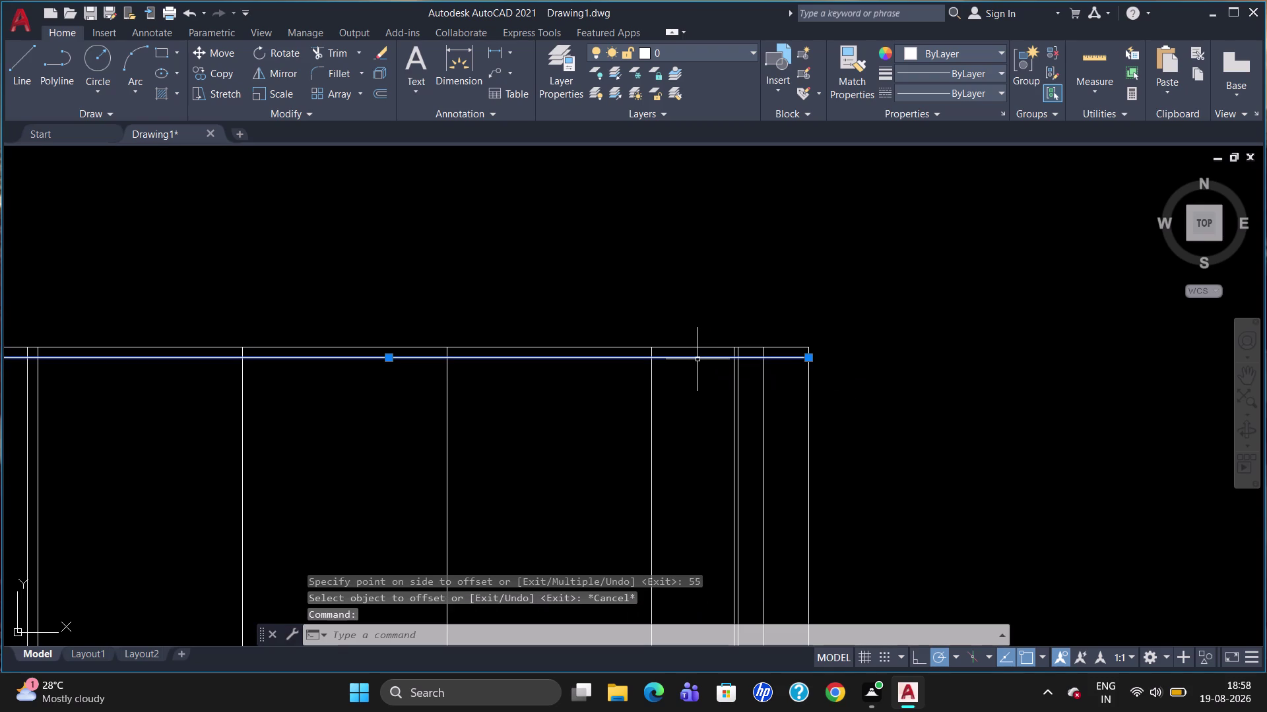
Replace the 55 line with a copy of the top frame line offset 50 inward.
key(Delete)
key(o)
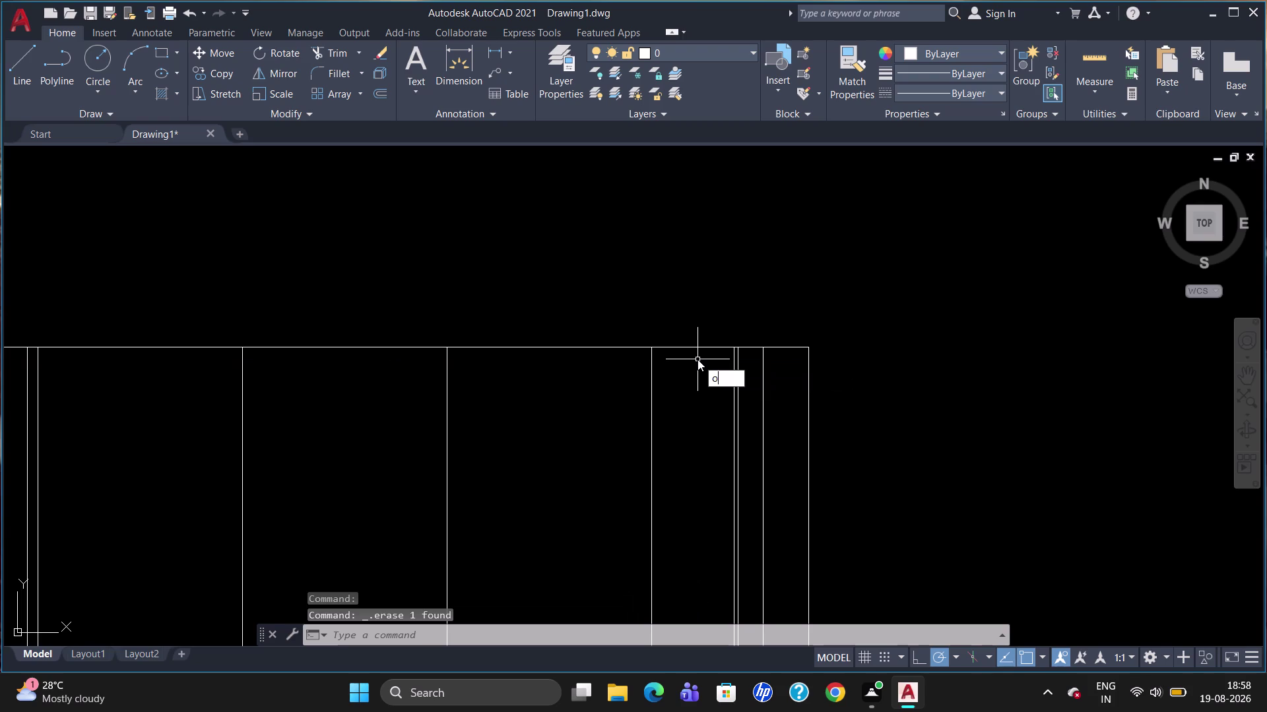
key(Return)
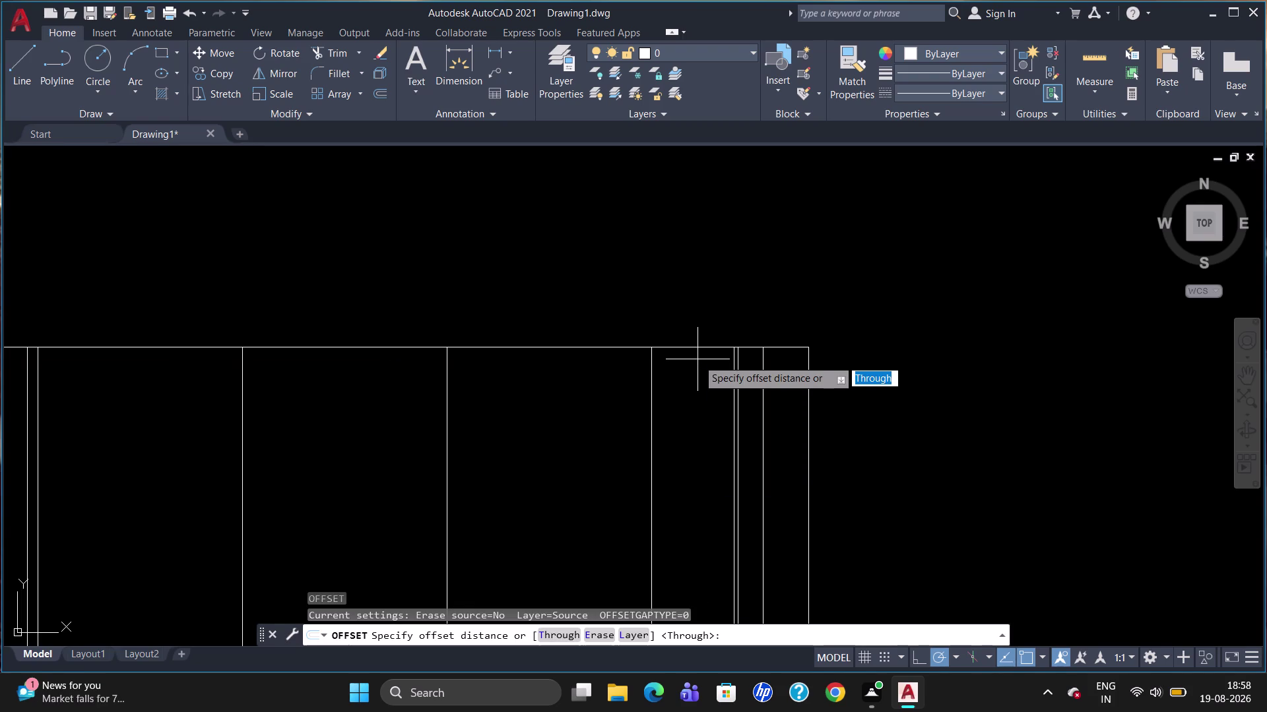
key(5)
key(0)
key(Return)
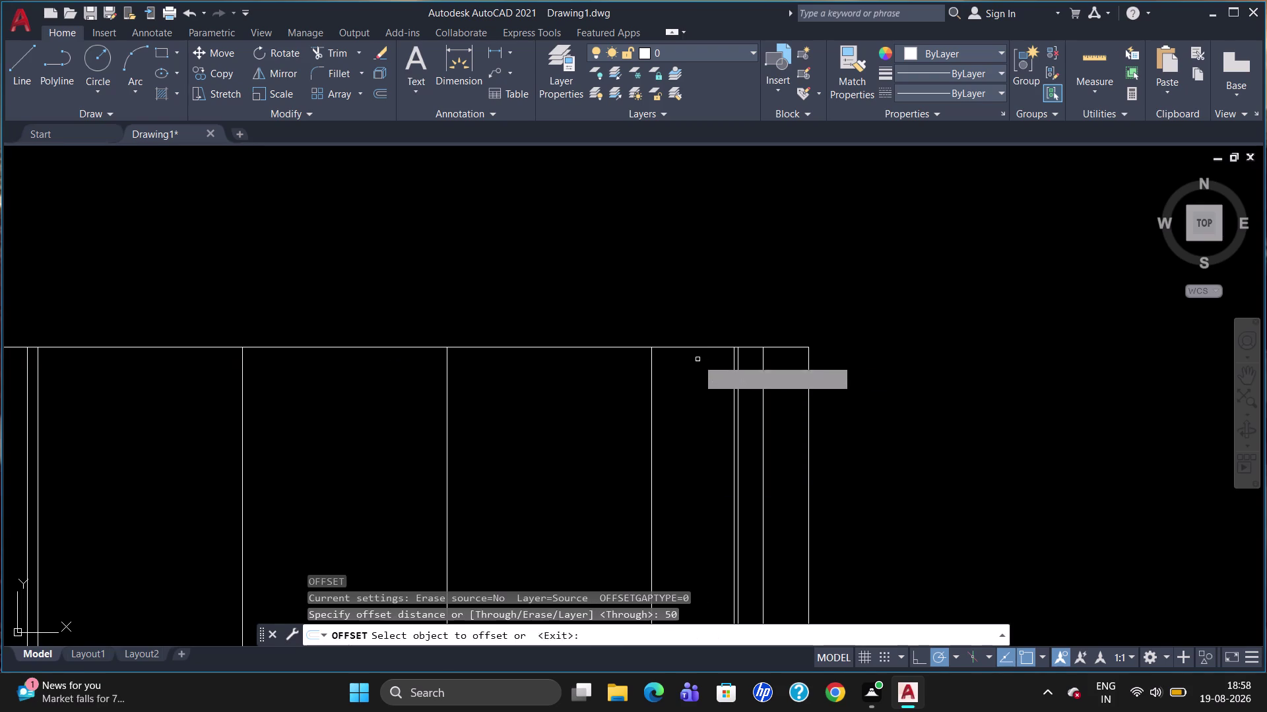
click(595, 349)
click(595, 365)
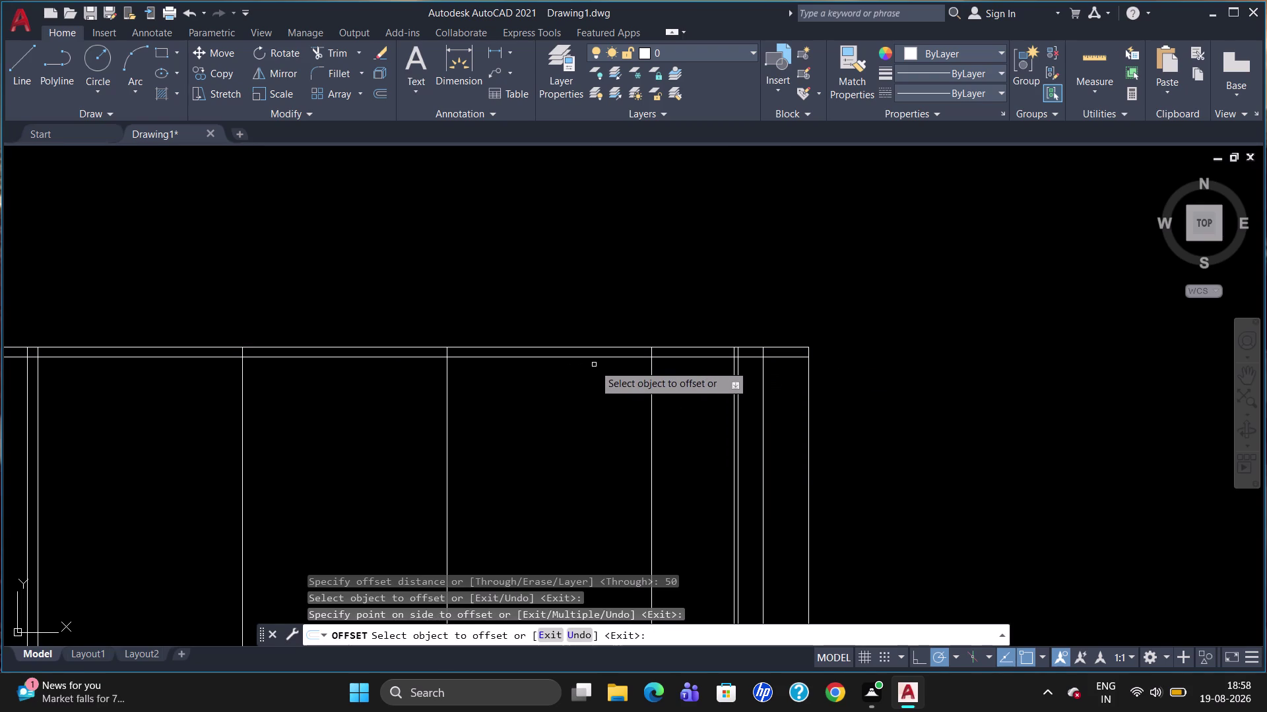
key(Escape)
Zoom into the top-right corner and start TRIM using all objects as cutting edges.
scroll(down, 3)
scroll(up, 3)
scroll(down, 3)
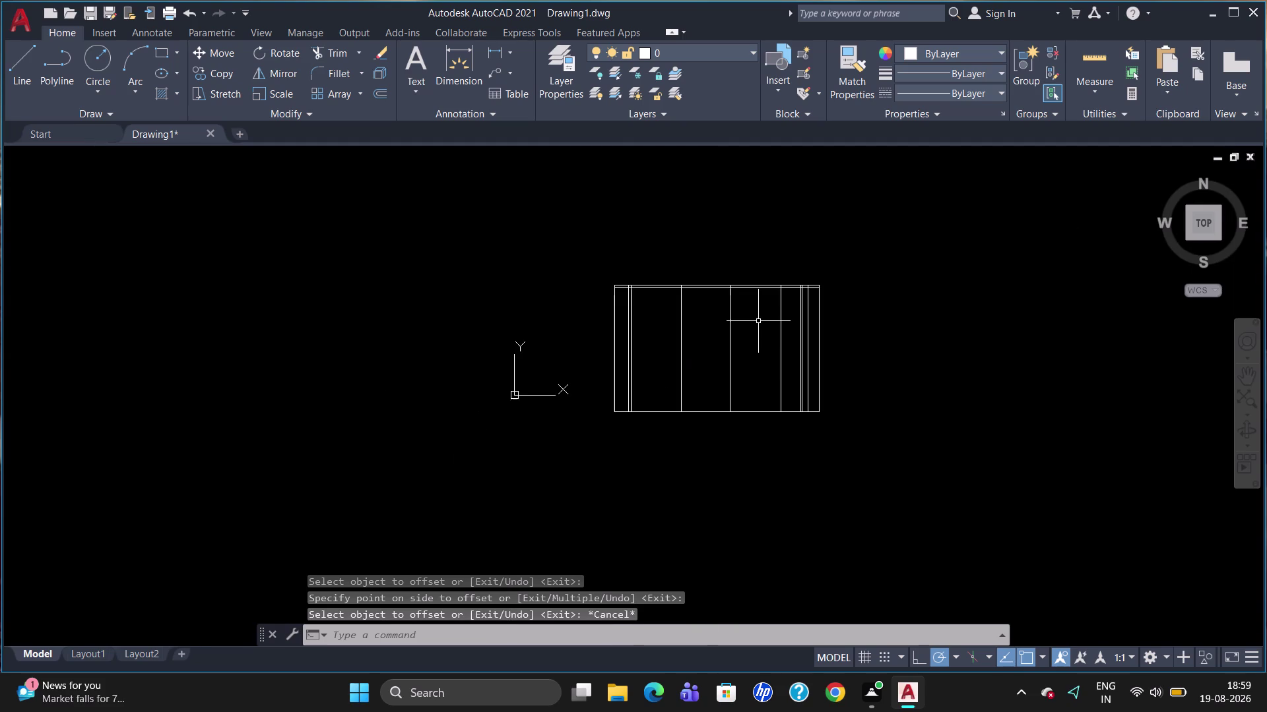
scroll(up, 3)
scroll(up, 3)
scroll(up, 3)
scroll(up, 3)
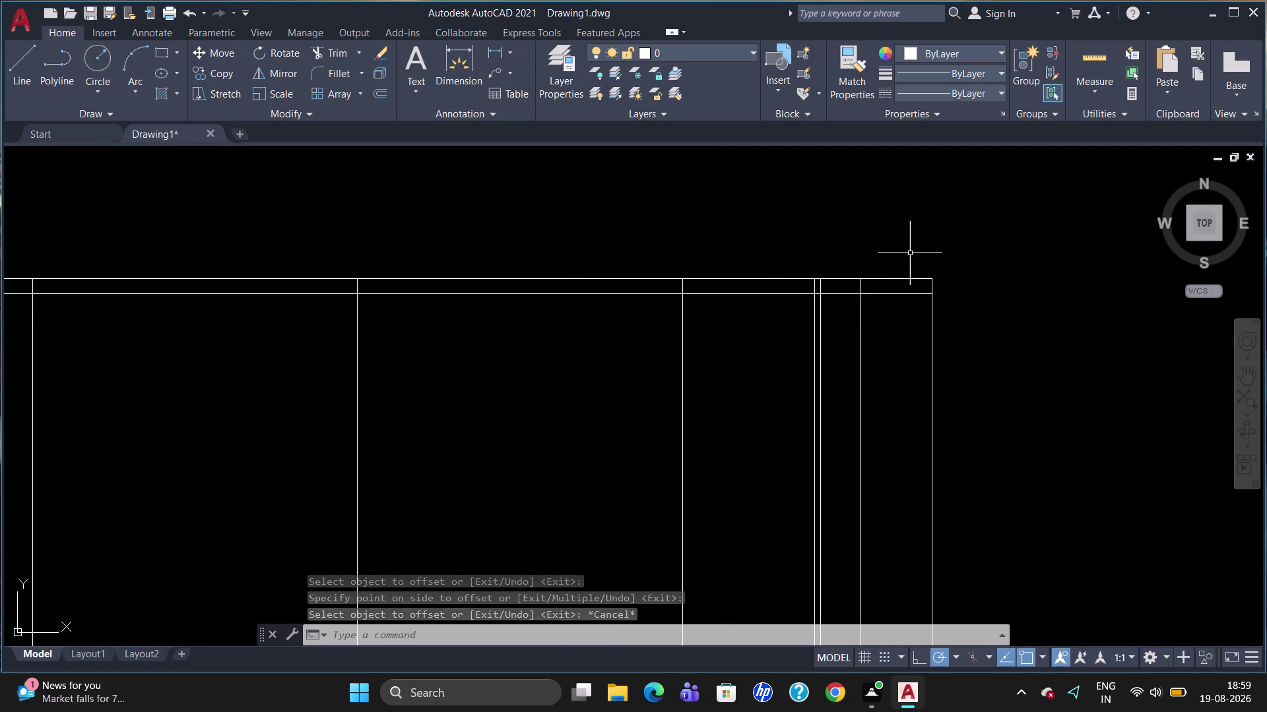
text(tr)
key(Return)
key(Return)
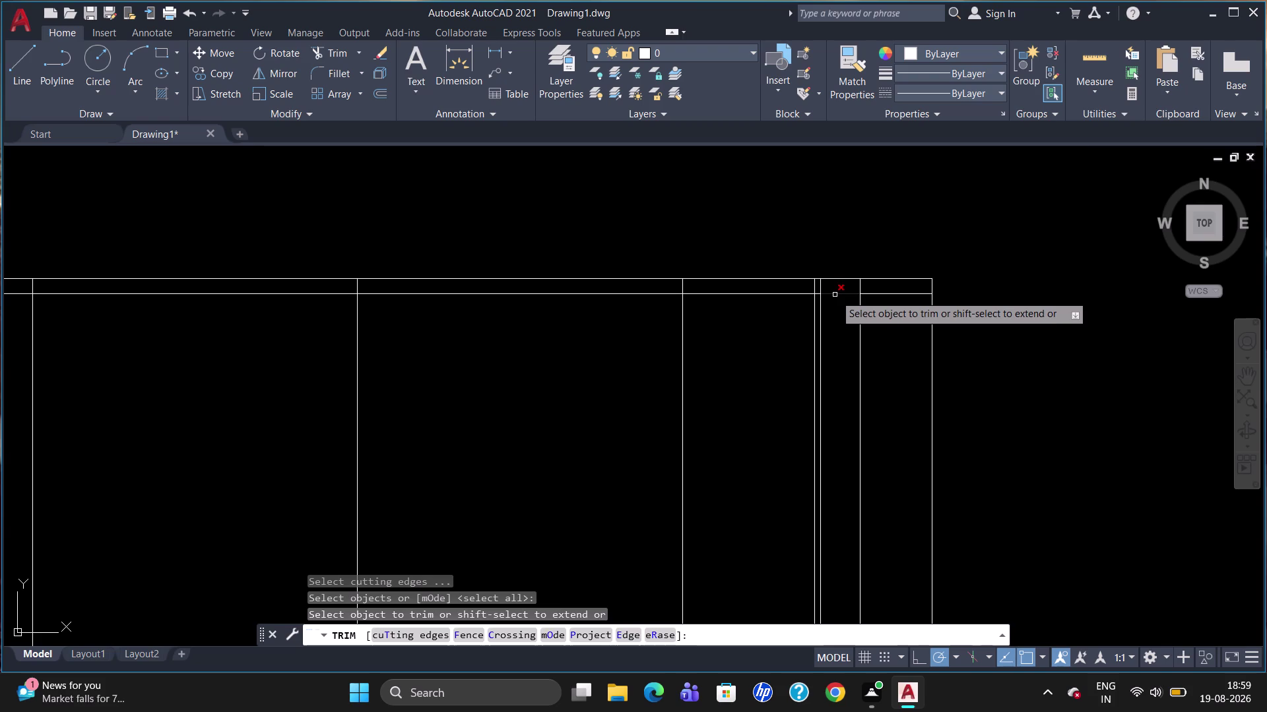
Trim the two overlapping line ends at the frame's top-right corner.
click(883, 295)
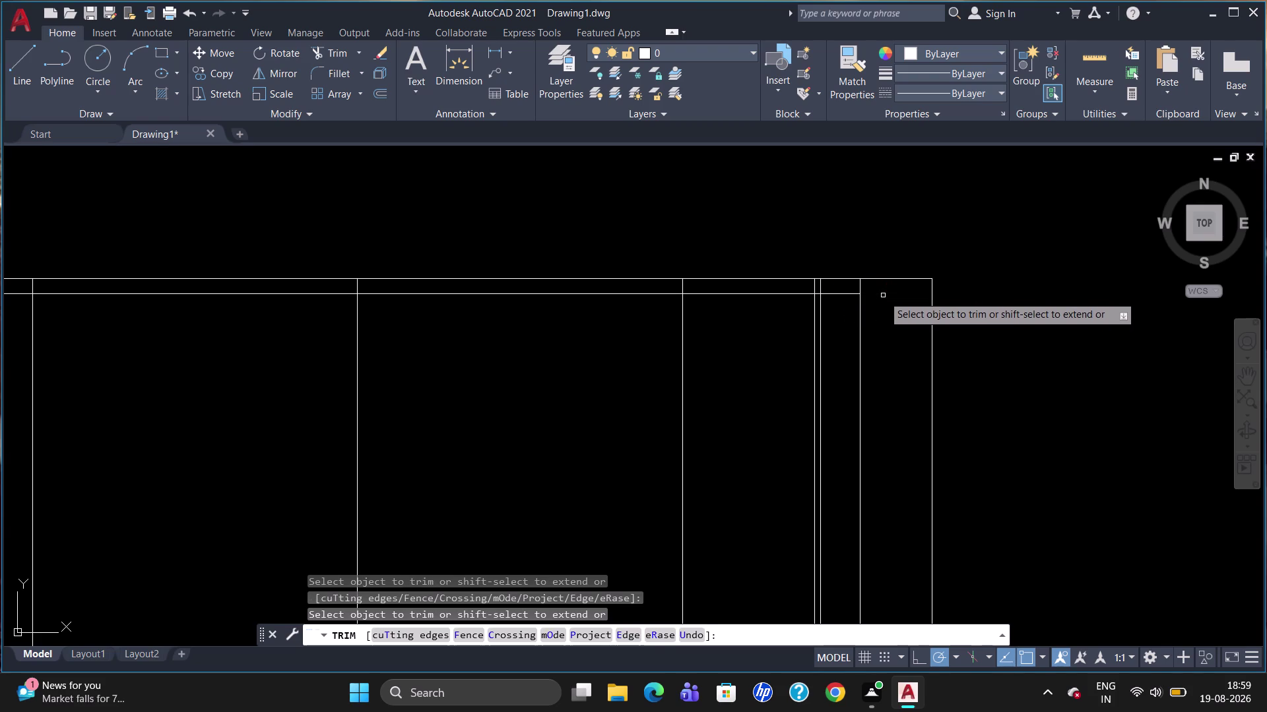
click(840, 295)
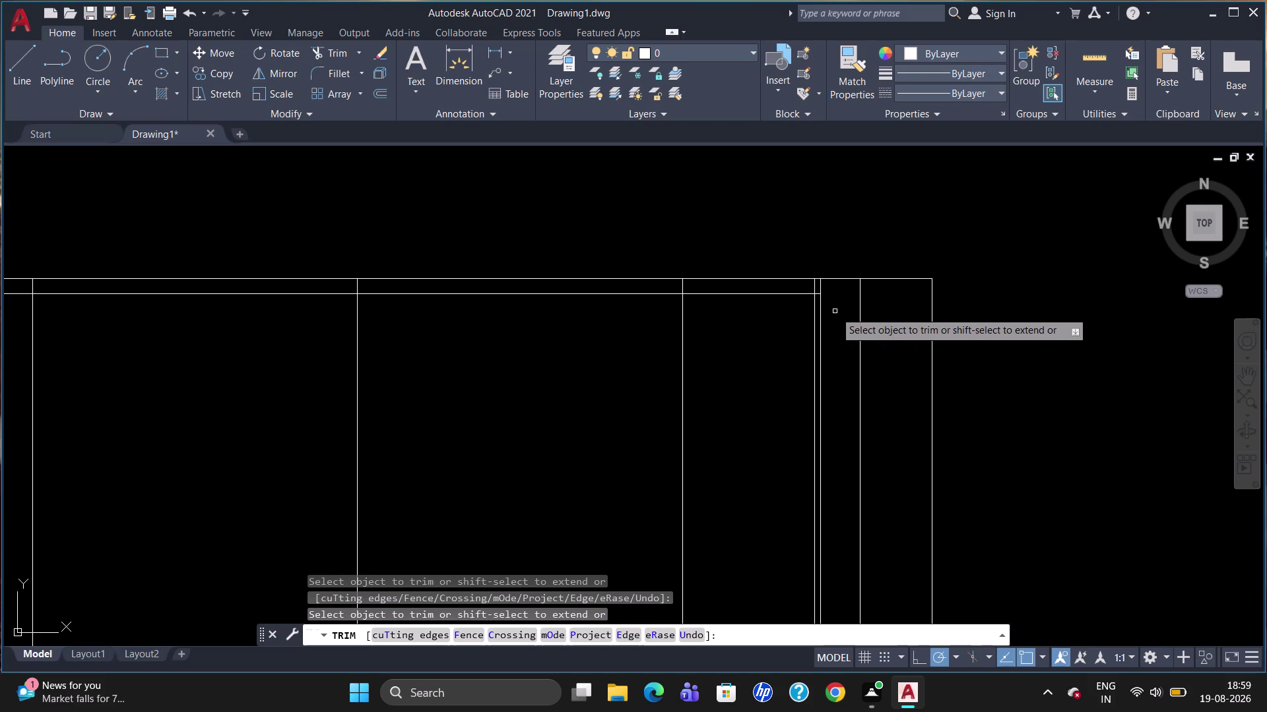
key(Escape)
text(dli)
key(Return)
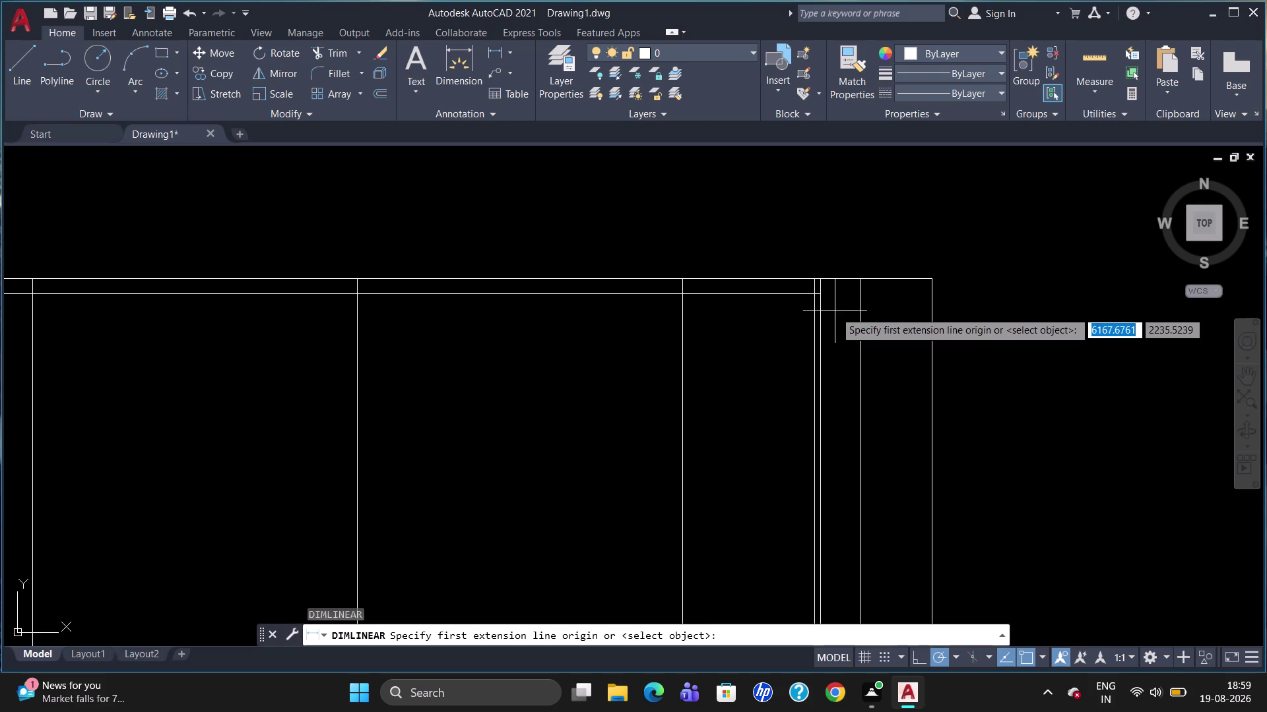
click(816, 280)
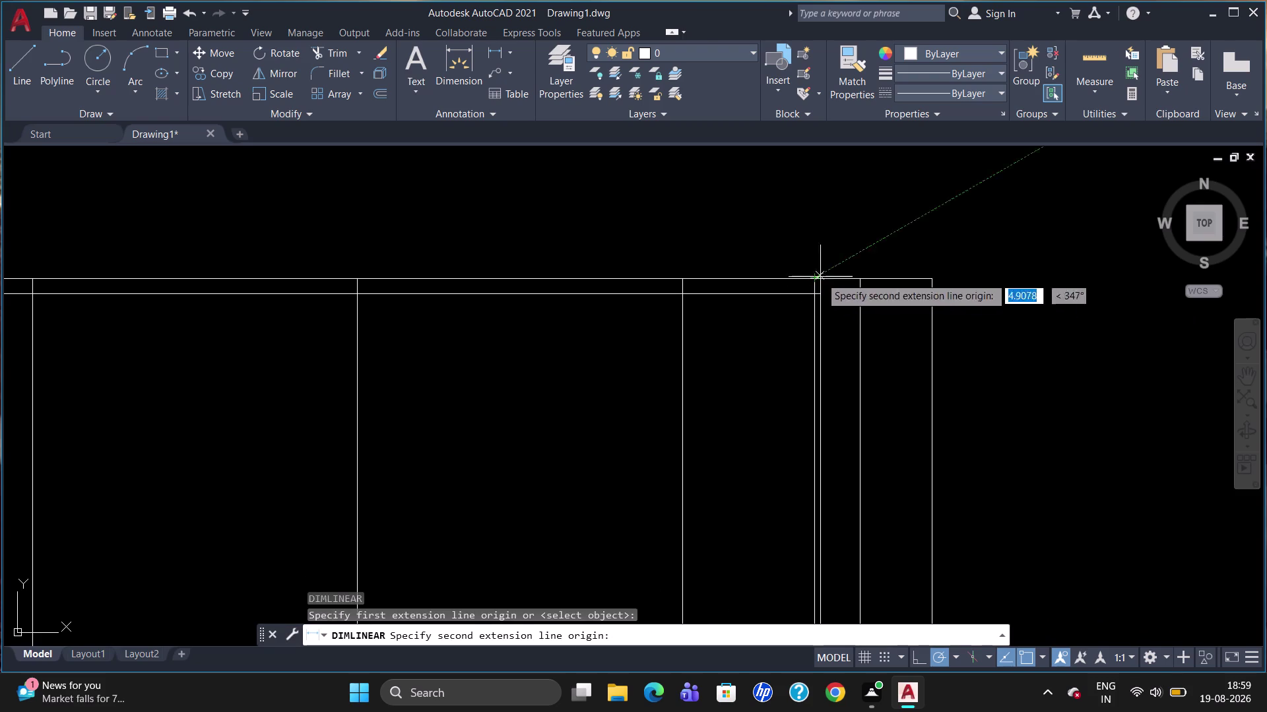
click(859, 278)
click(858, 266)
click(848, 268)
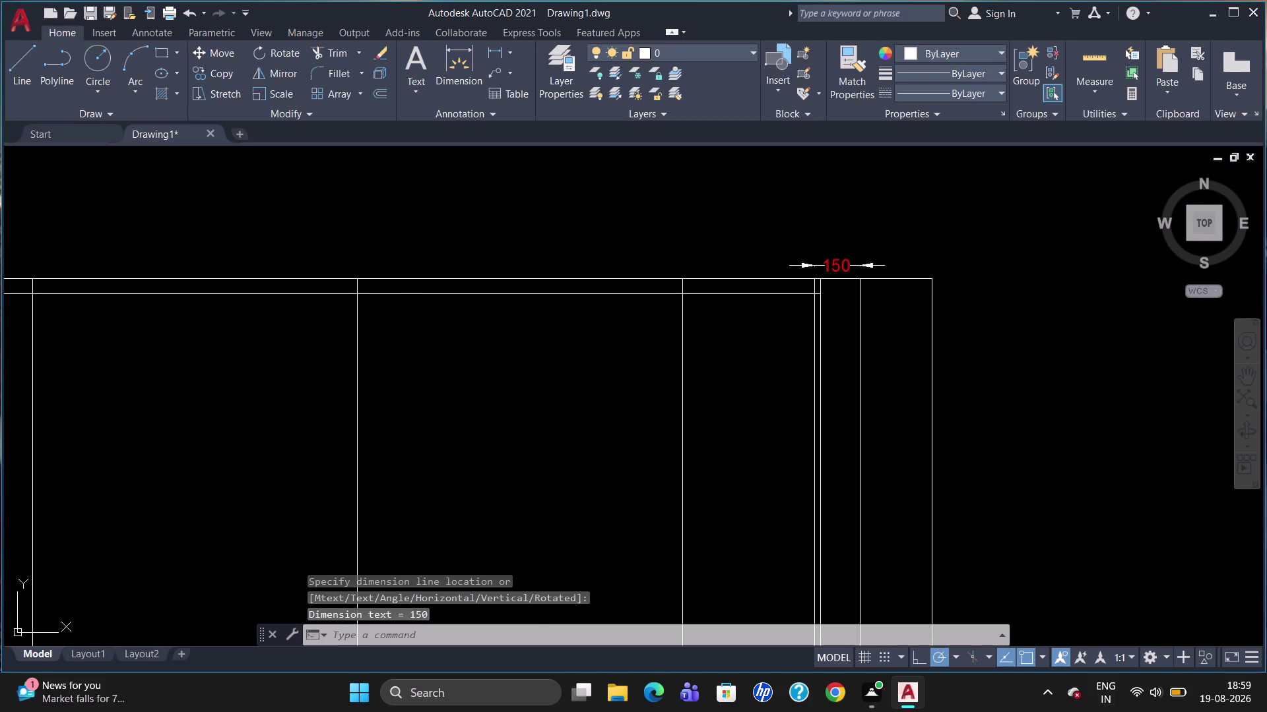
key(Delete)
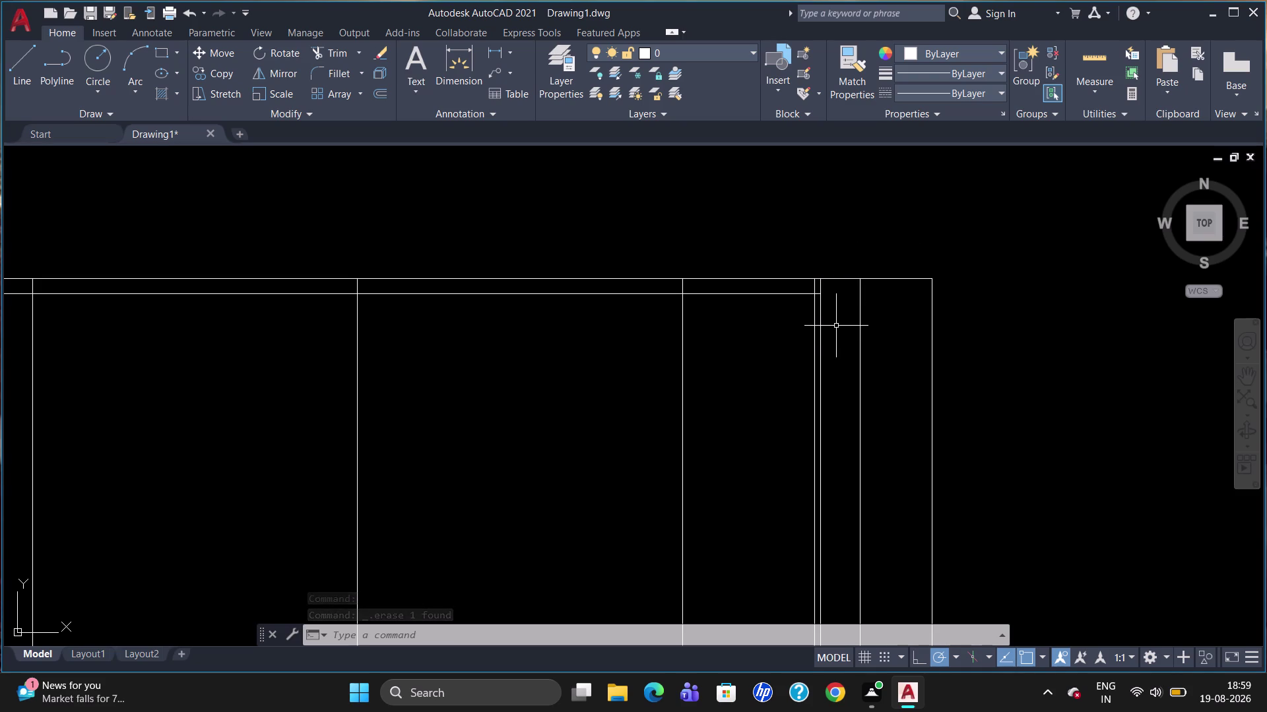
Draw a line from 200 below the frame's top corner to the outer right edge.
key(l)
key(Return)
text(tk)
key(Return)
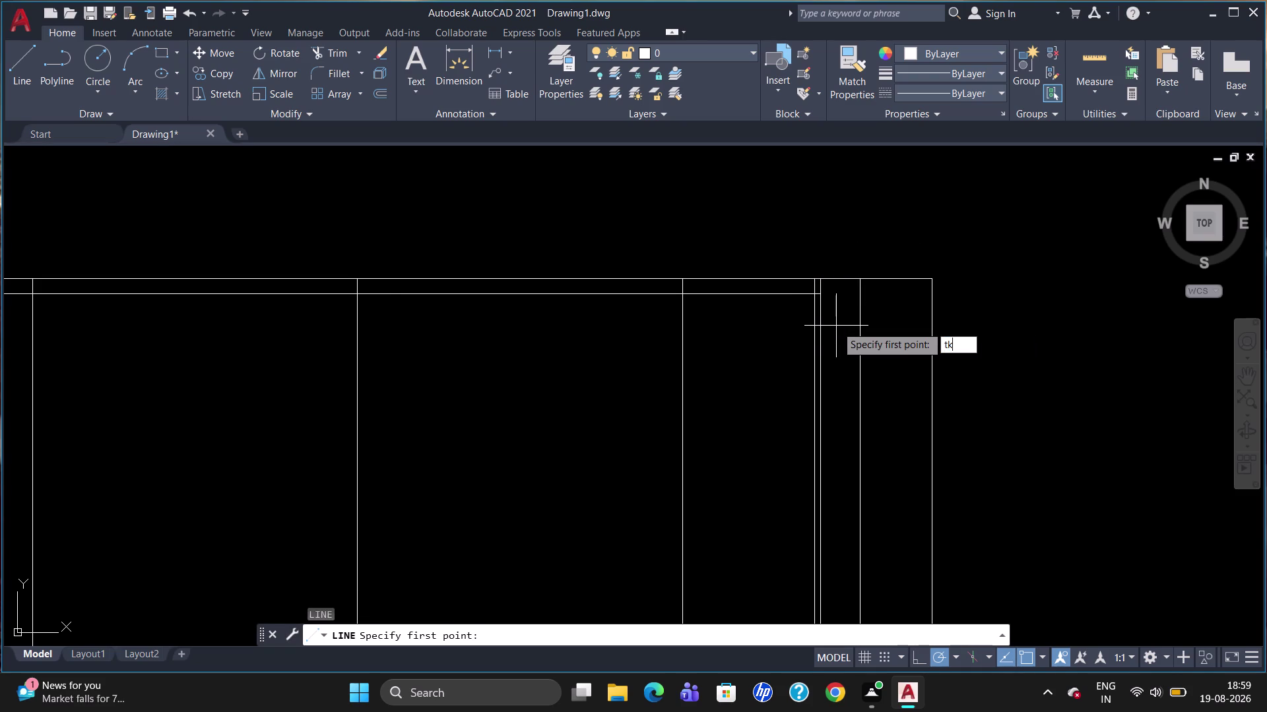
click(825, 282)
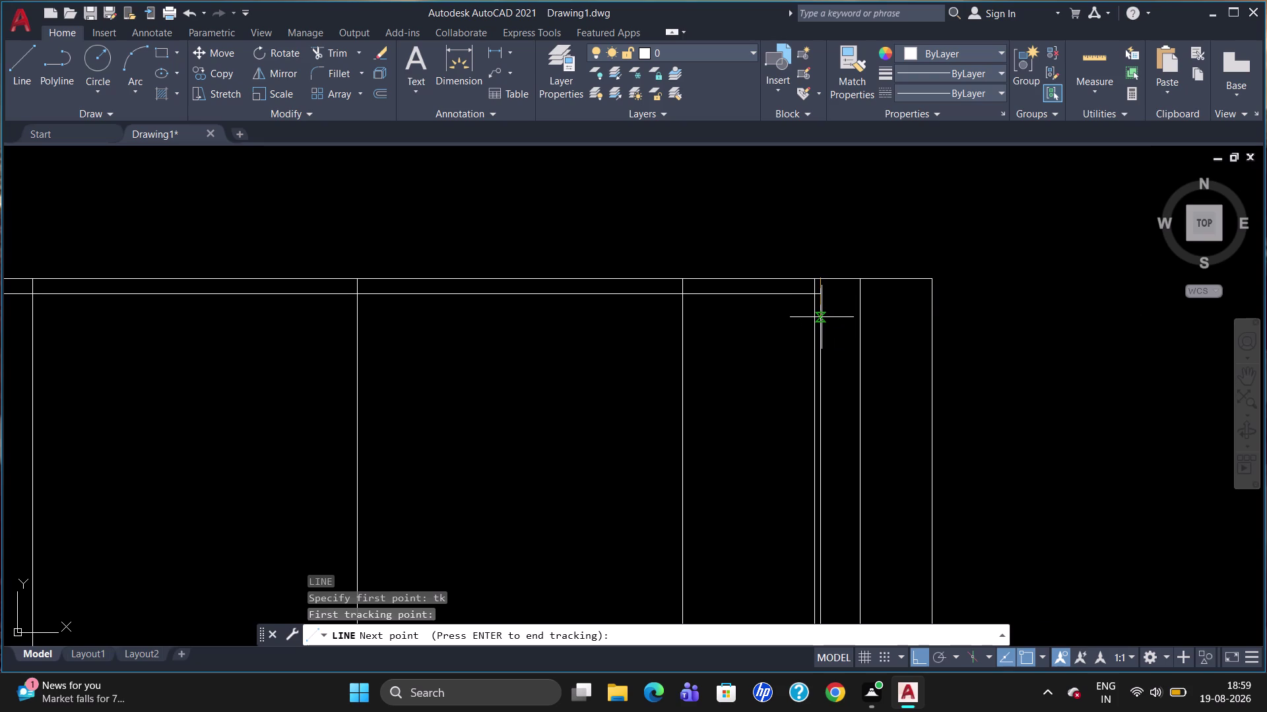
key(2)
text(0)
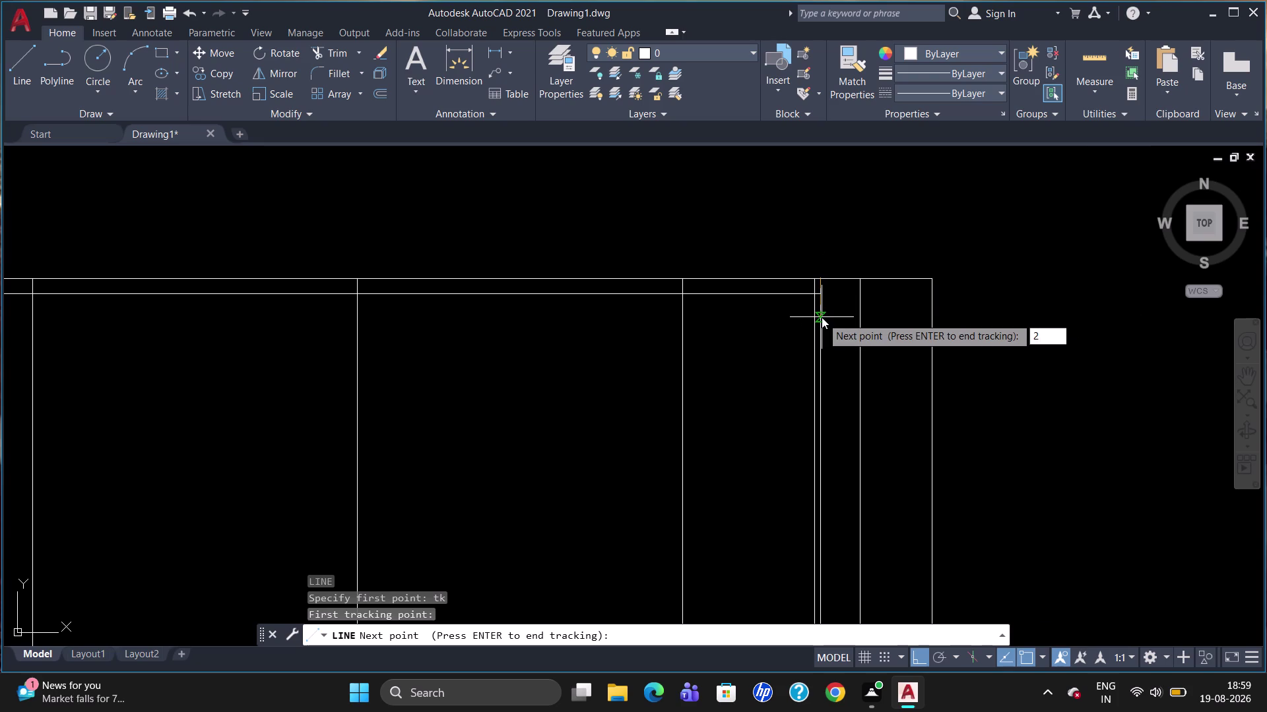
text(0)
key(Return)
key(Return)
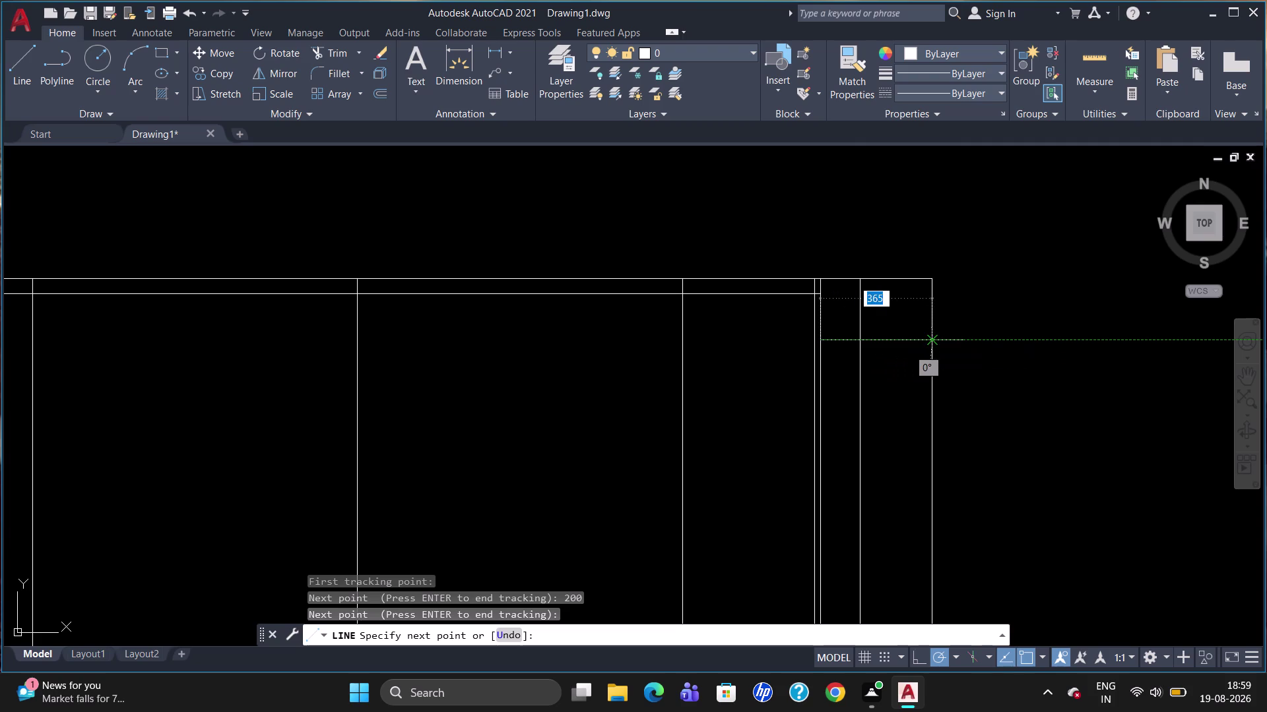
click(932, 340)
key(Escape)
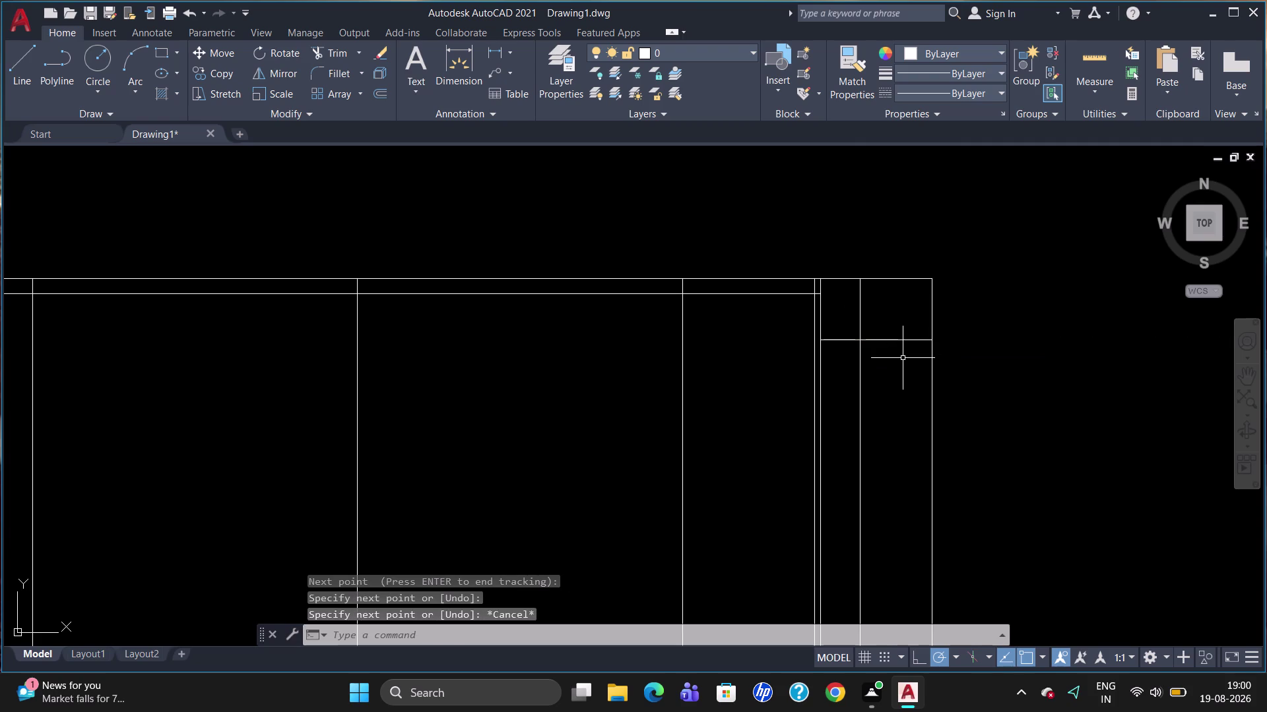
scroll(down, 3)
Trim the vertical line stub inside the top-right corner box.
scroll(up, 3)
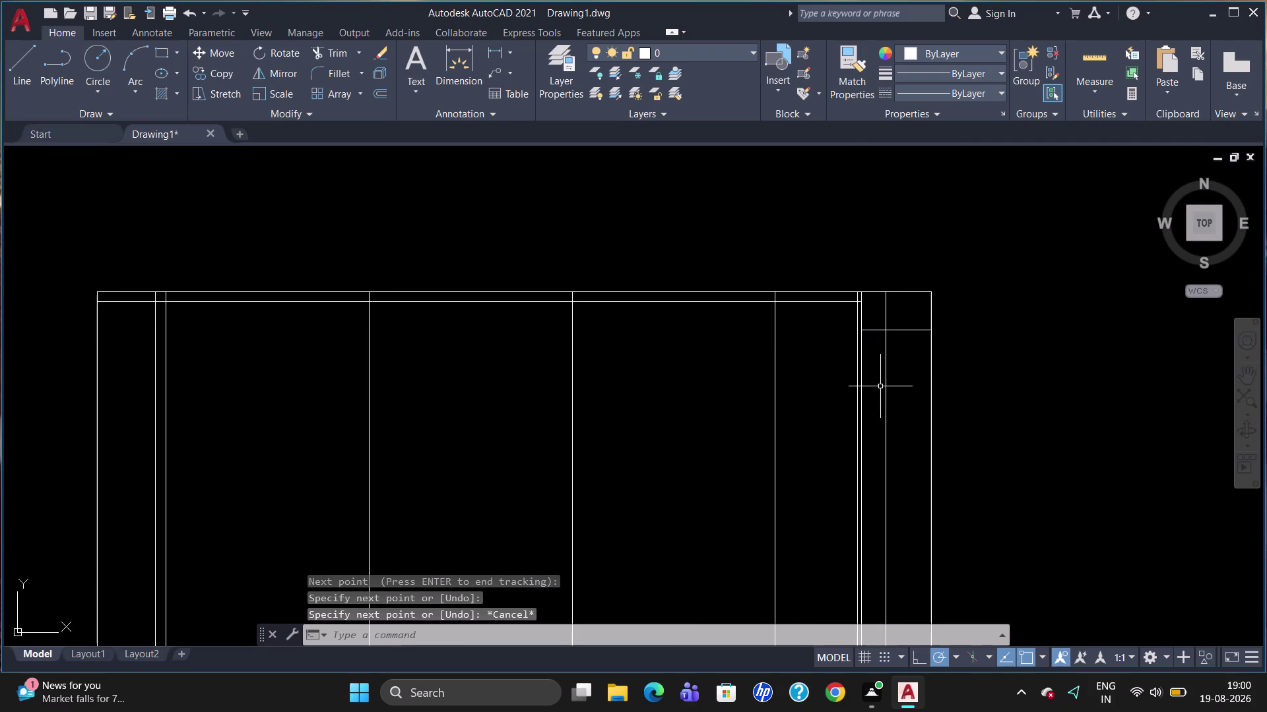
key(r)
key(BackSpace)
text(t)
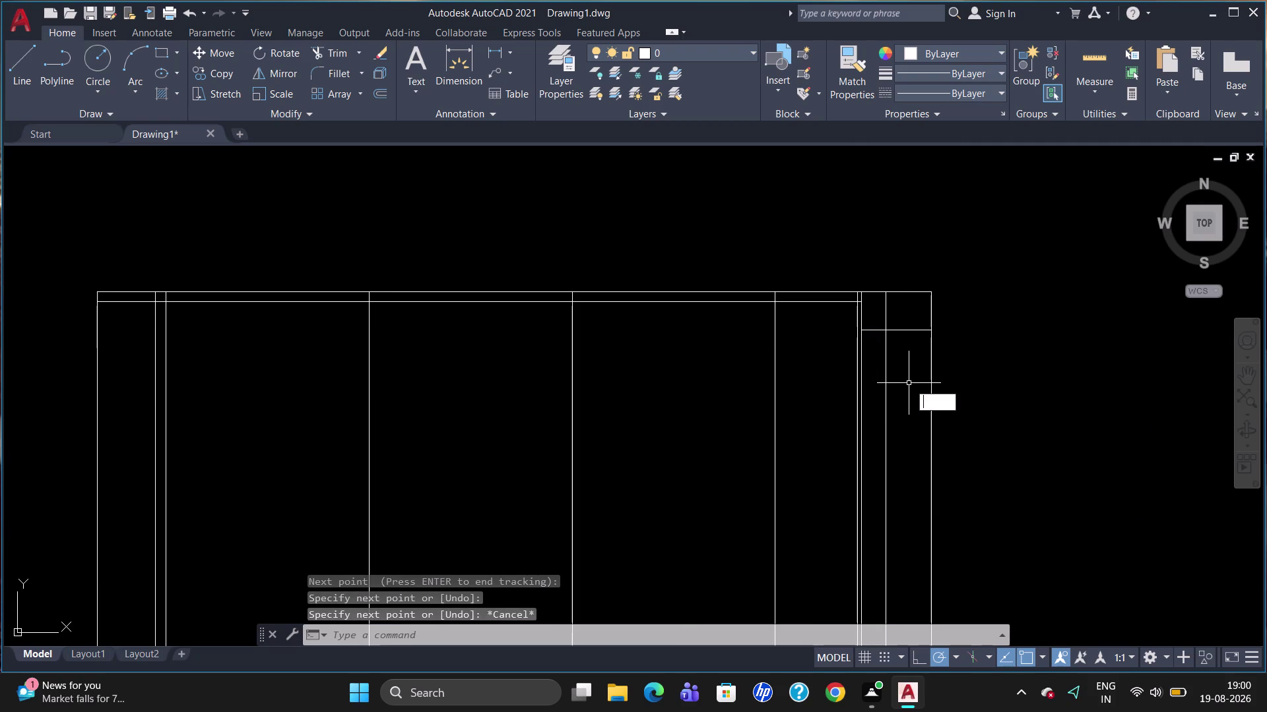
text(r)
key(Return)
key(Return)
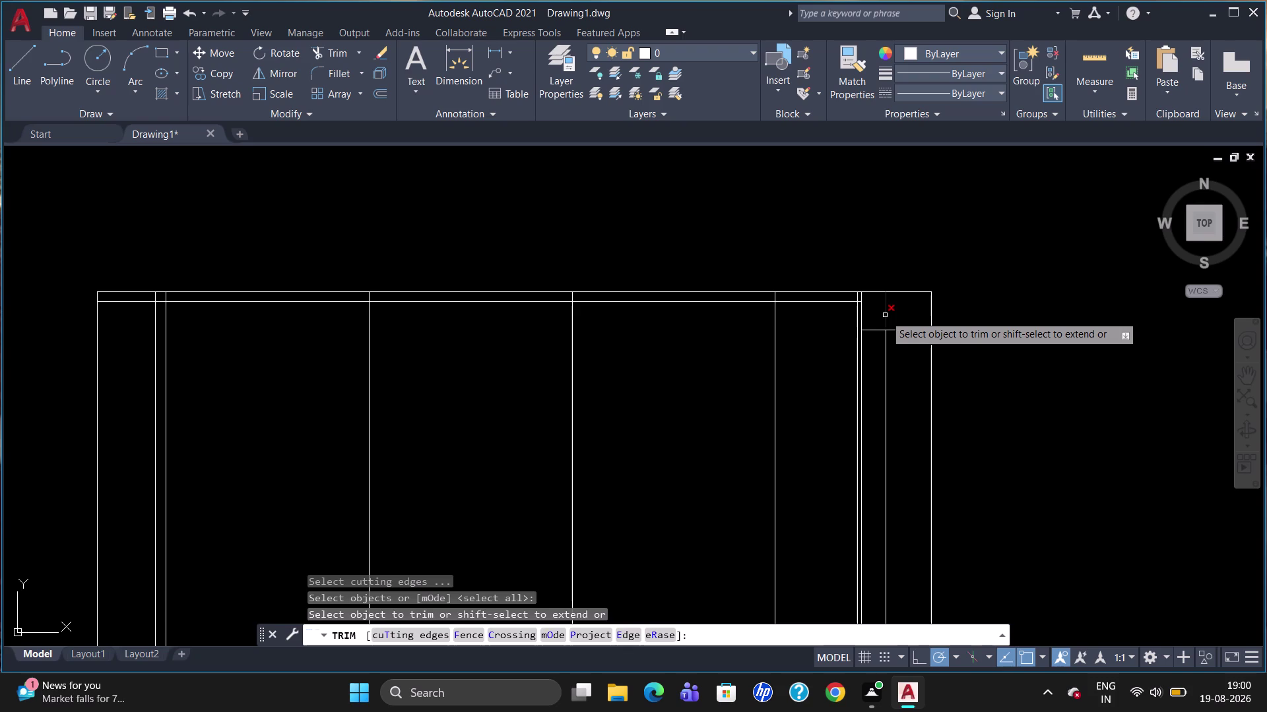
click(885, 315)
key(Escape)
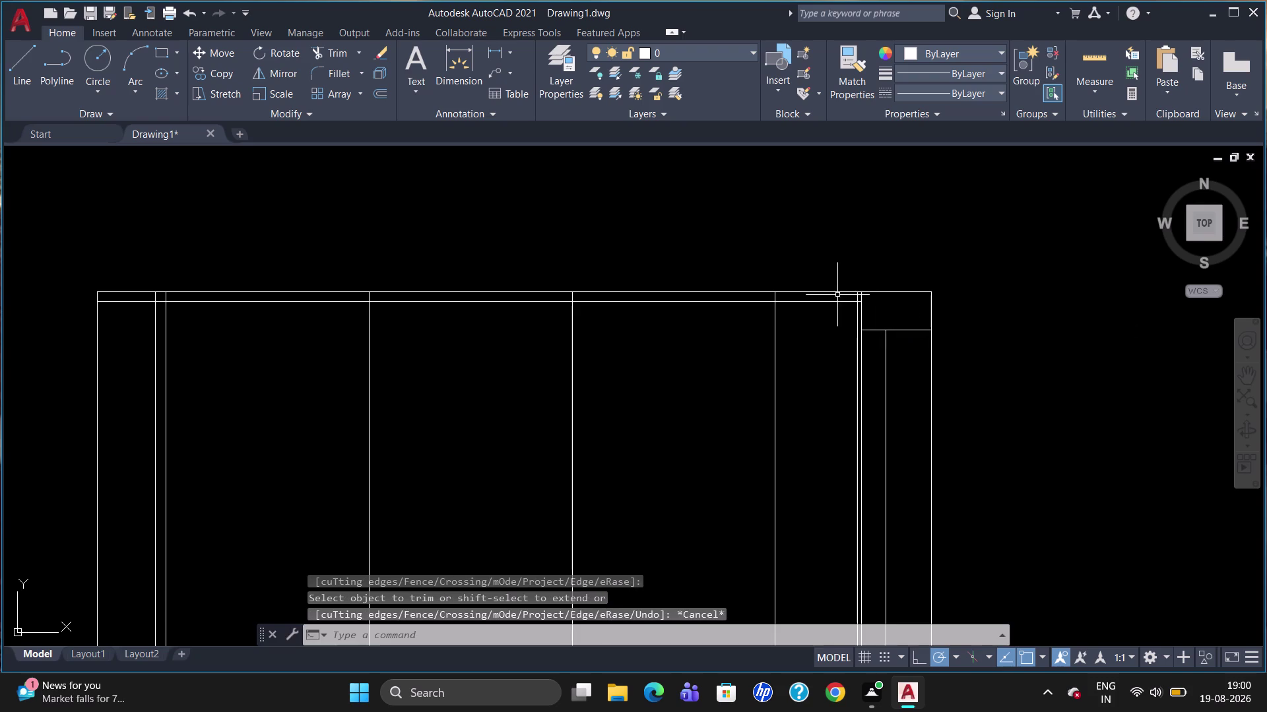
Trim the divider and jamb stubs above the inner top line, right to left.
text(tr)
key(Return)
key(Return)
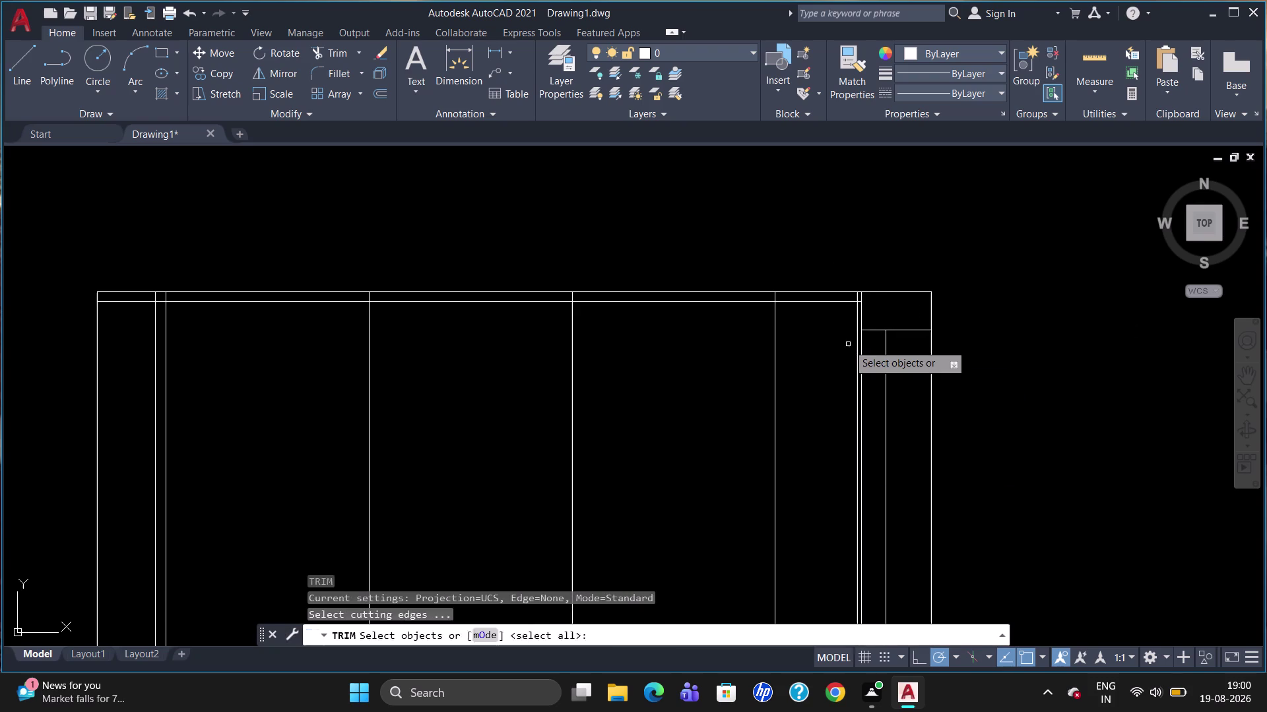
click(857, 299)
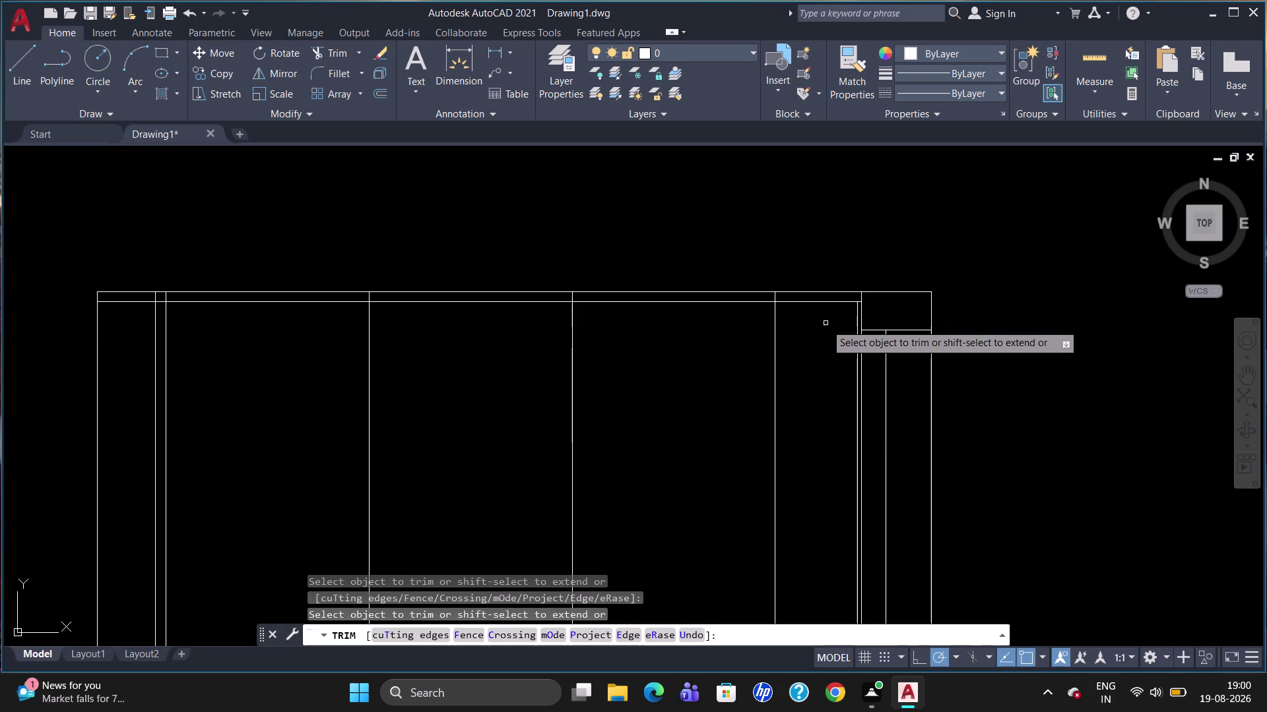
click(775, 299)
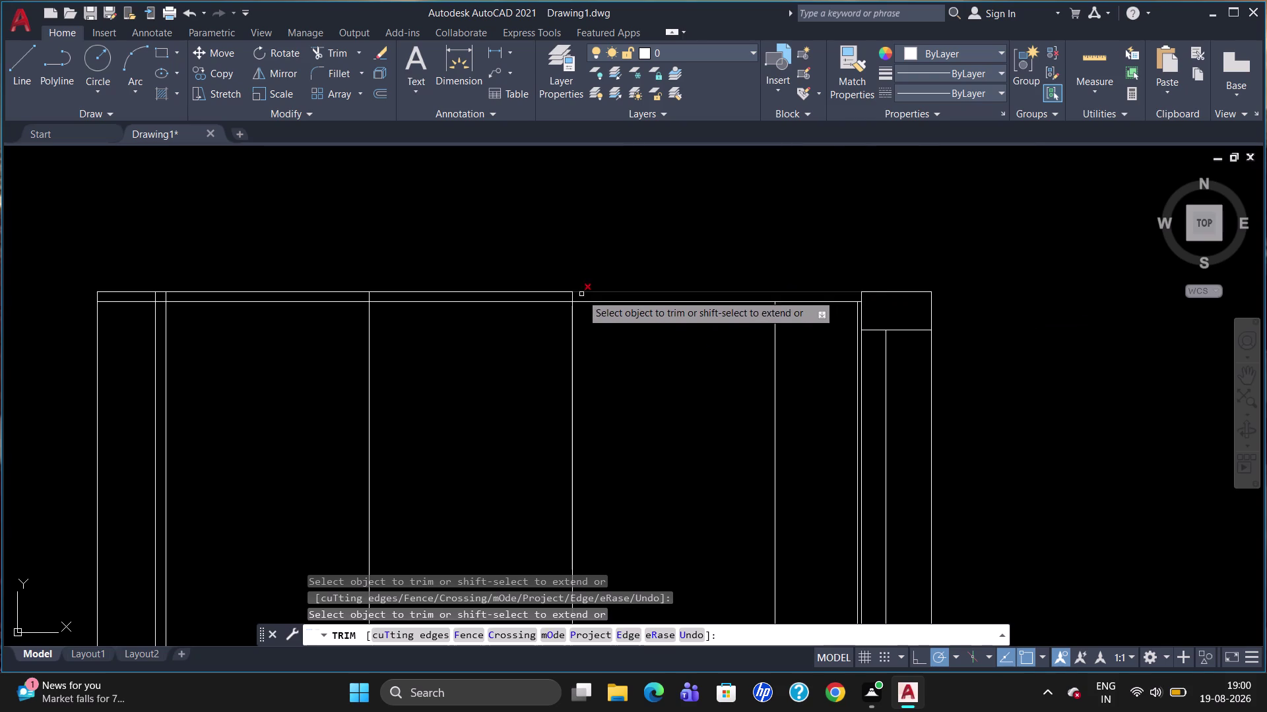
click(571, 297)
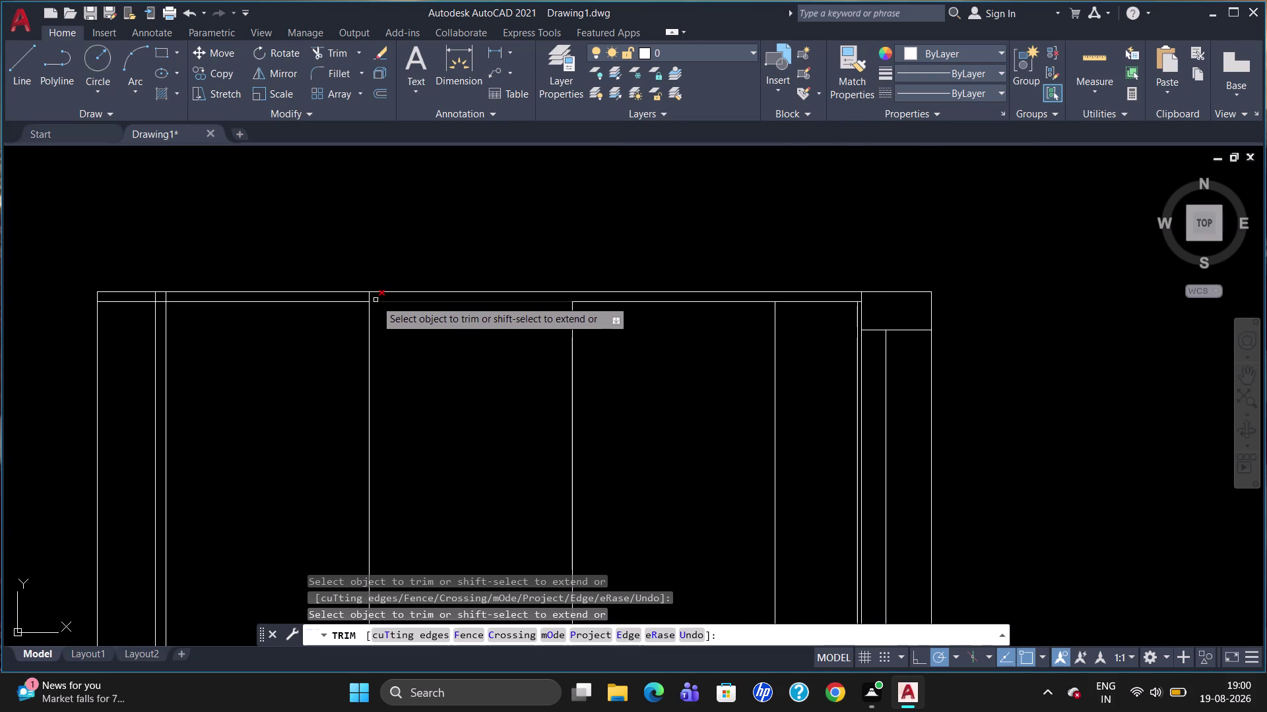
click(372, 297)
click(371, 297)
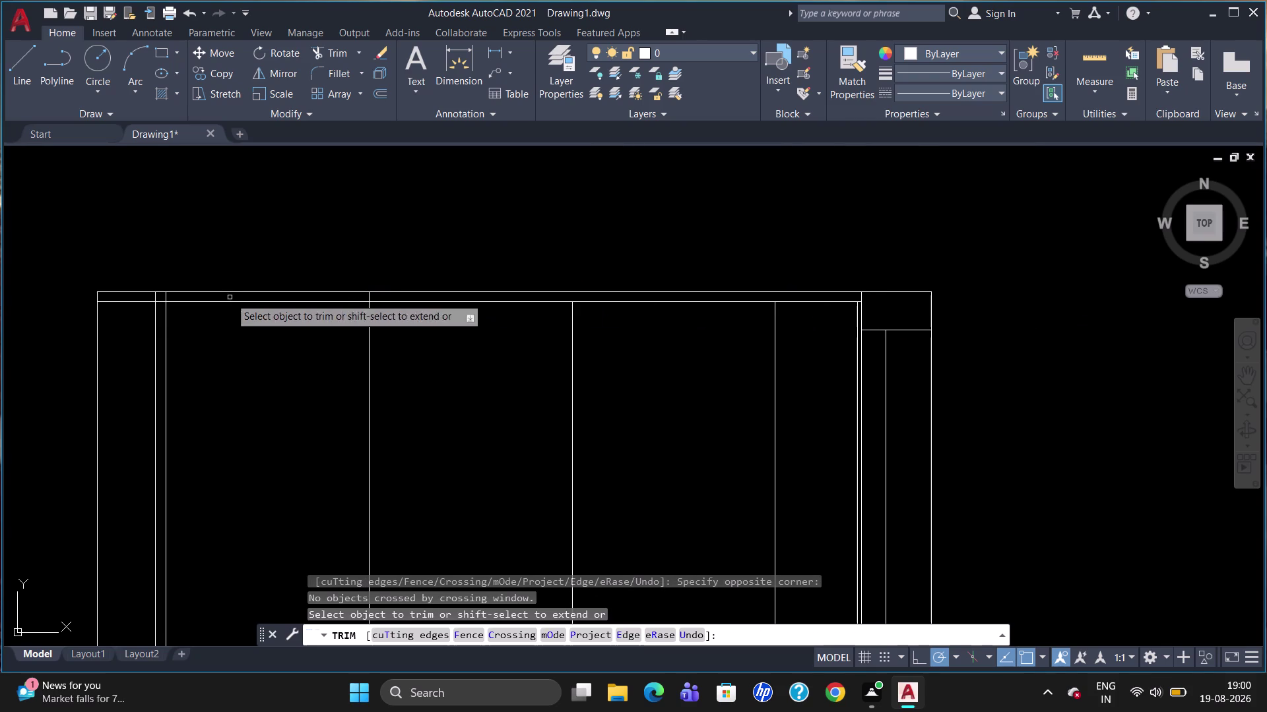
click(155, 296)
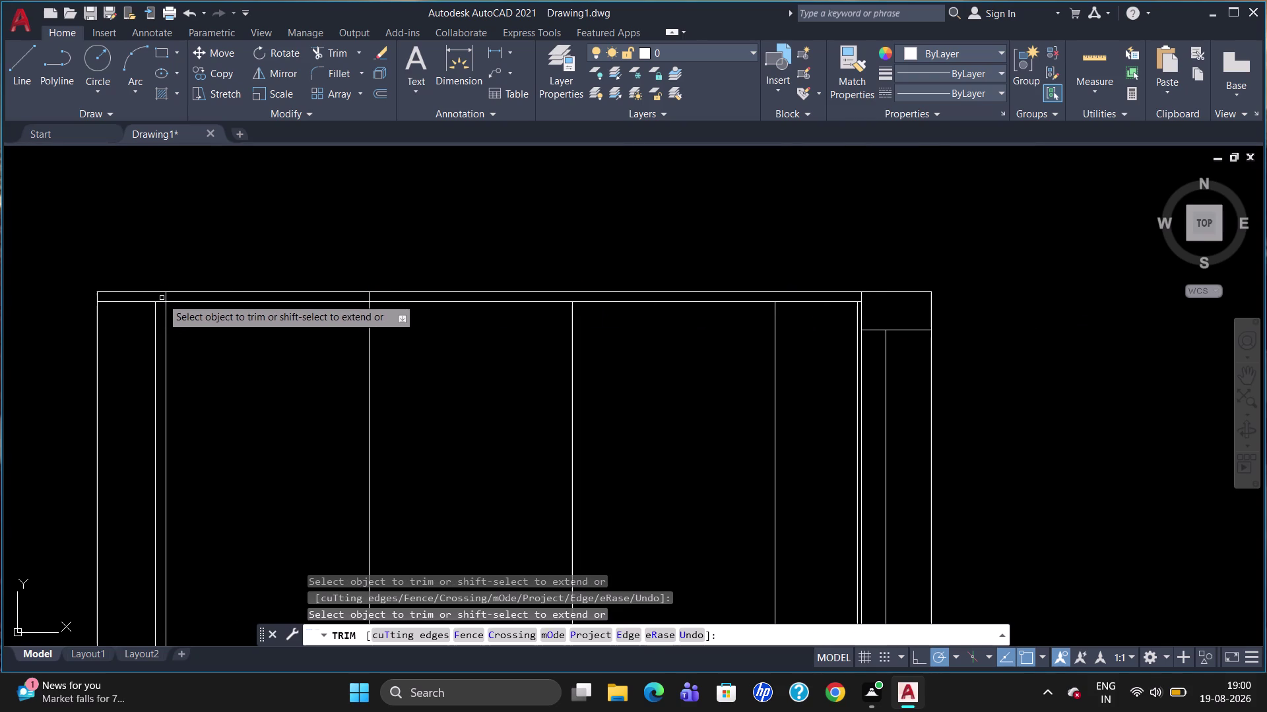
click(164, 299)
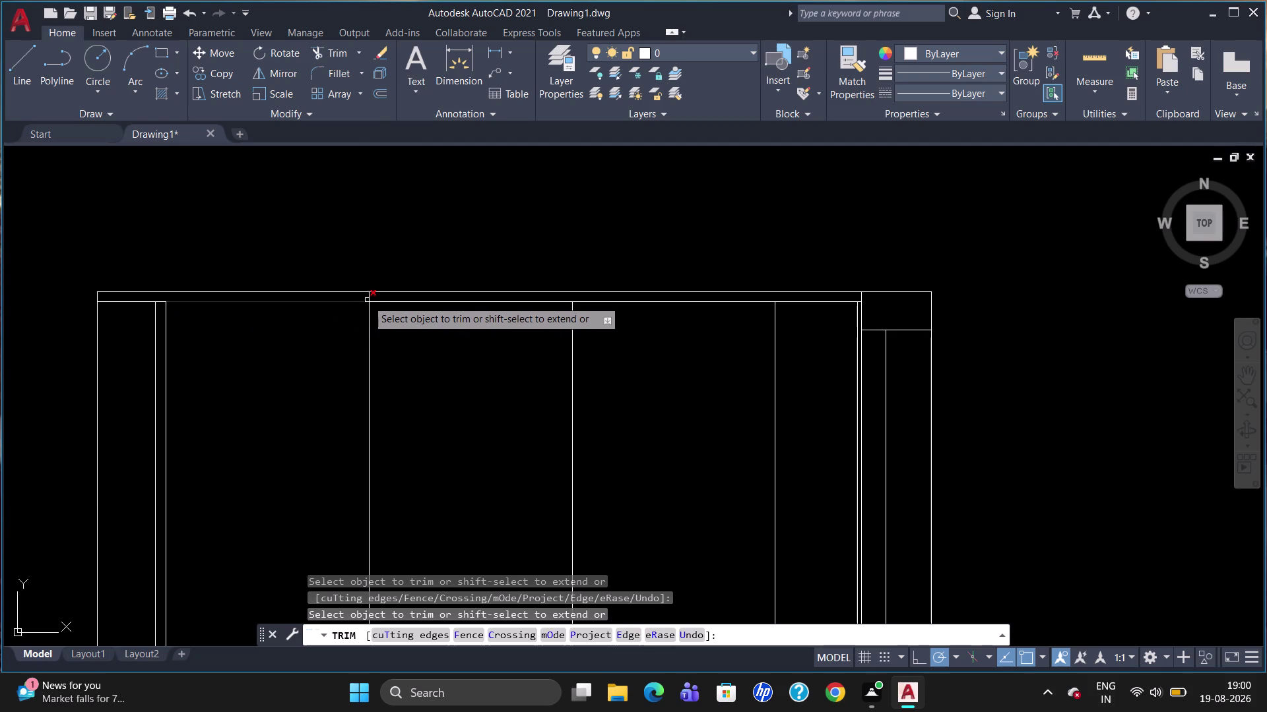
click(367, 298)
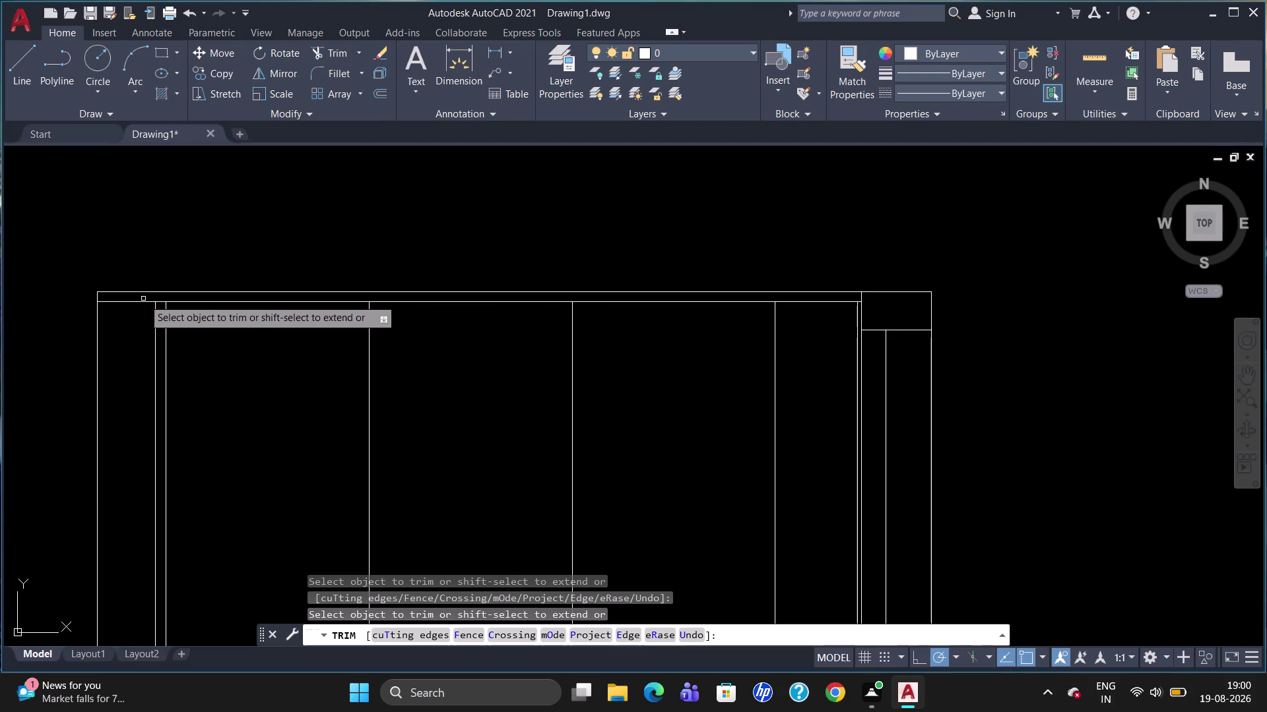
click(138, 303)
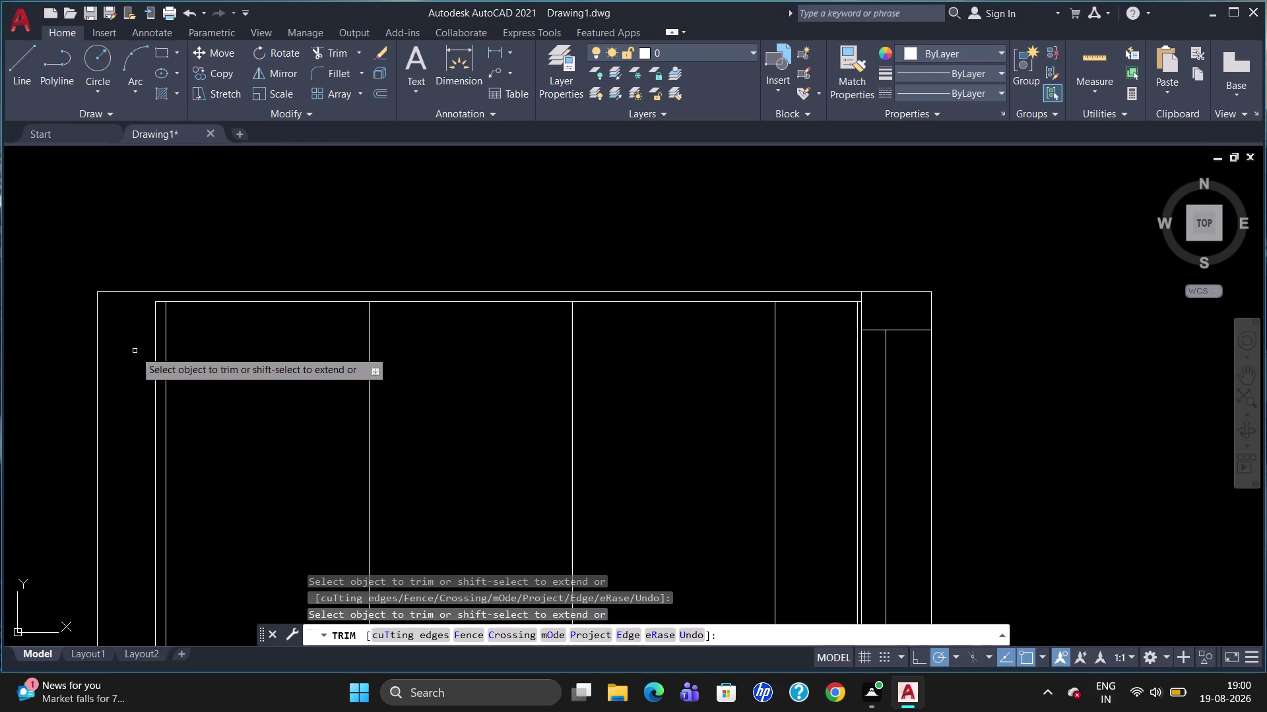
key(Escape)
key(l)
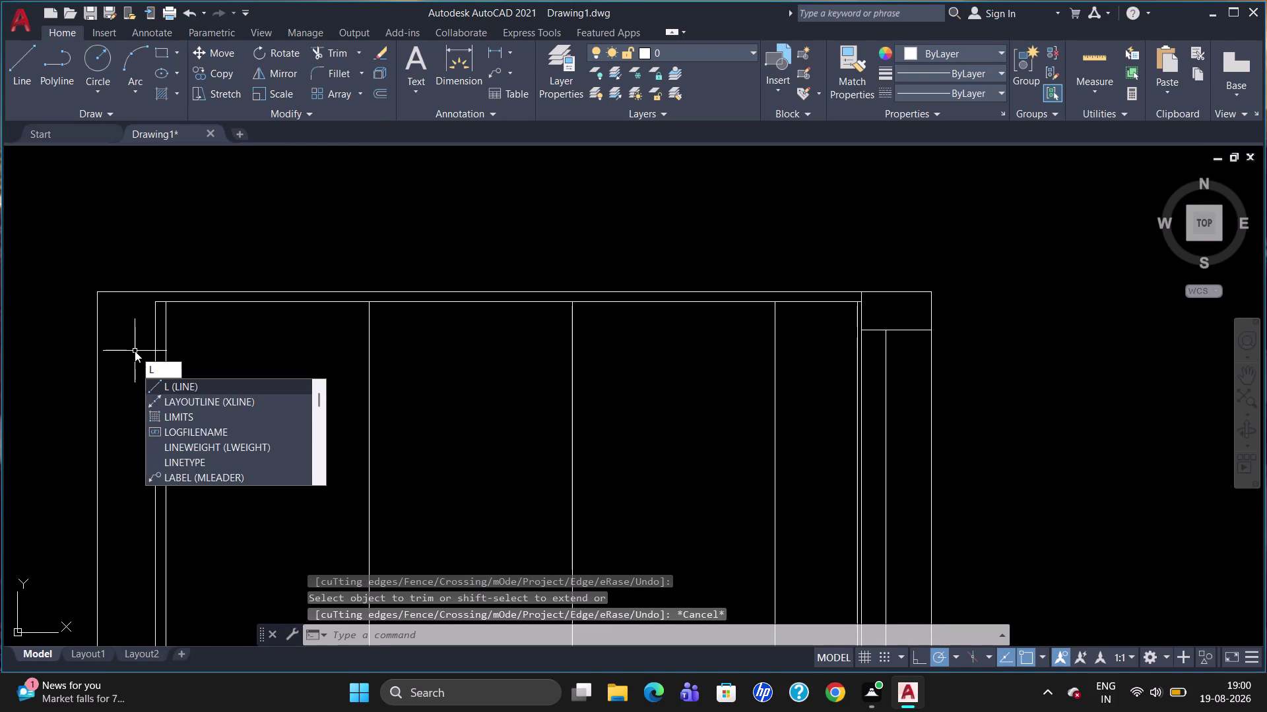
key(Escape)
text(ec)
key(BackSpace)
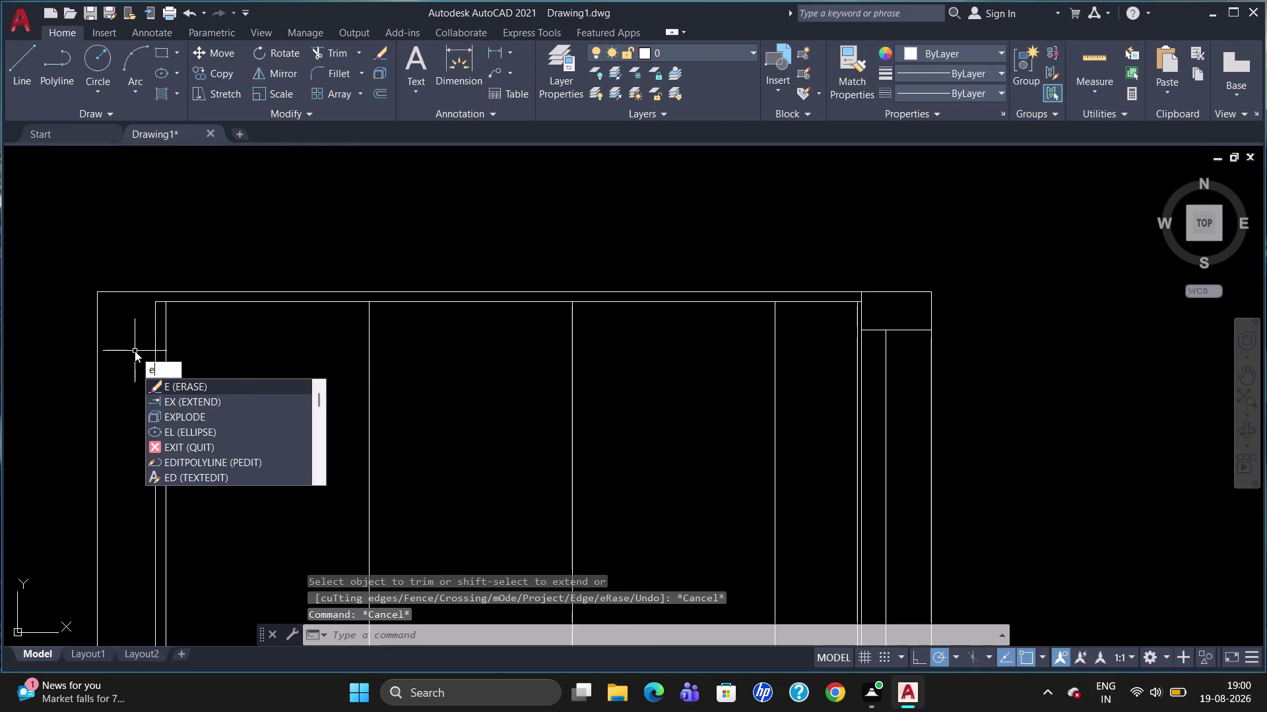
key(x)
key(Return)
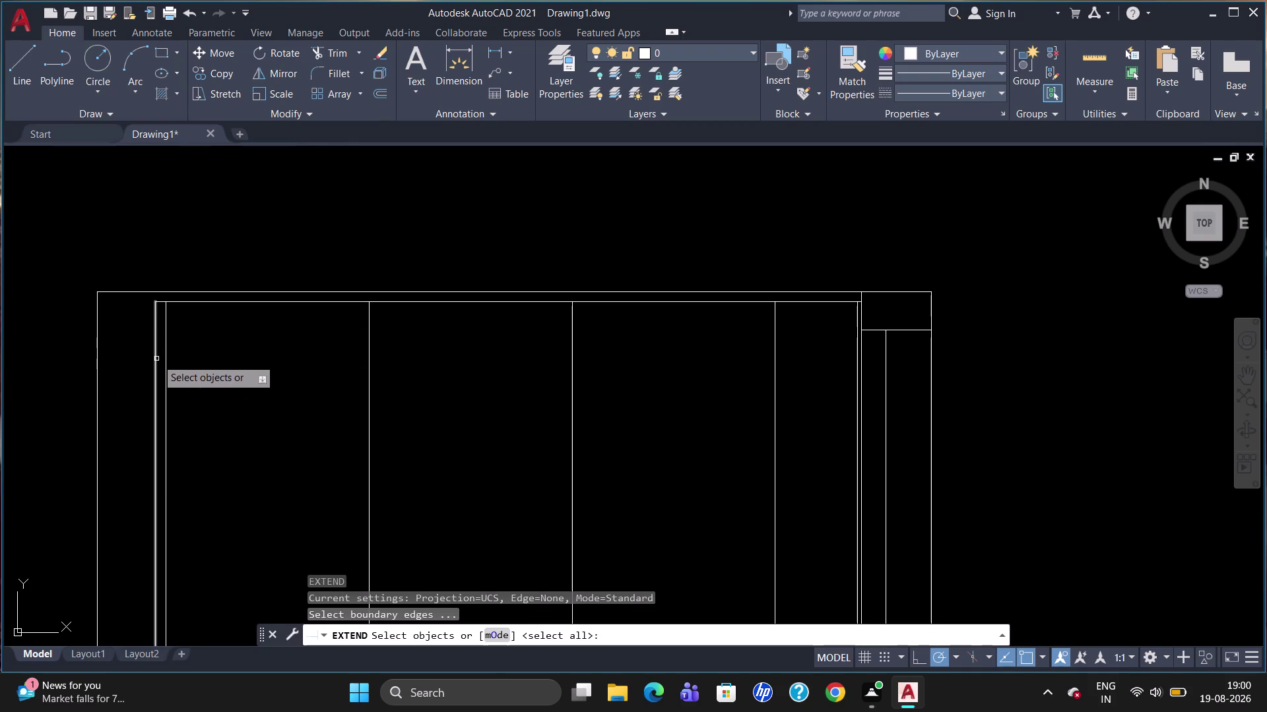
click(152, 292)
key(Return)
click(154, 316)
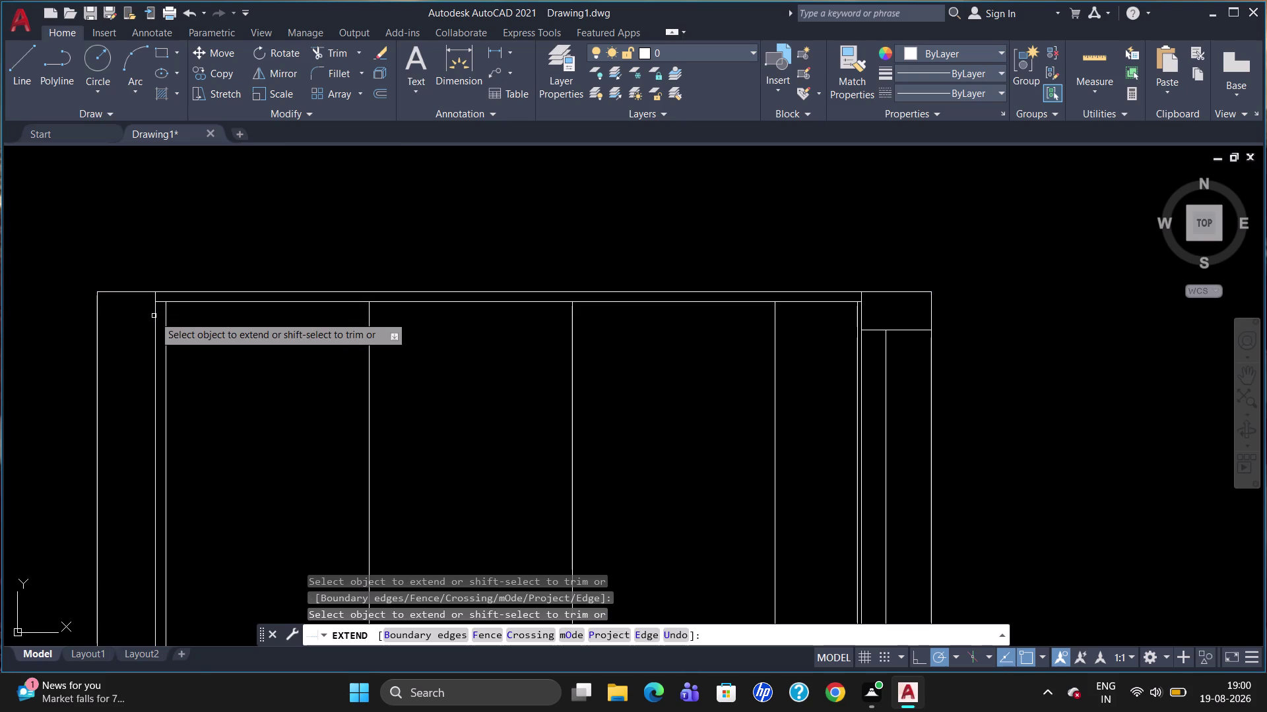
key(Escape)
scroll(down, 3)
scroll(up, 3)
scroll(down, 3)
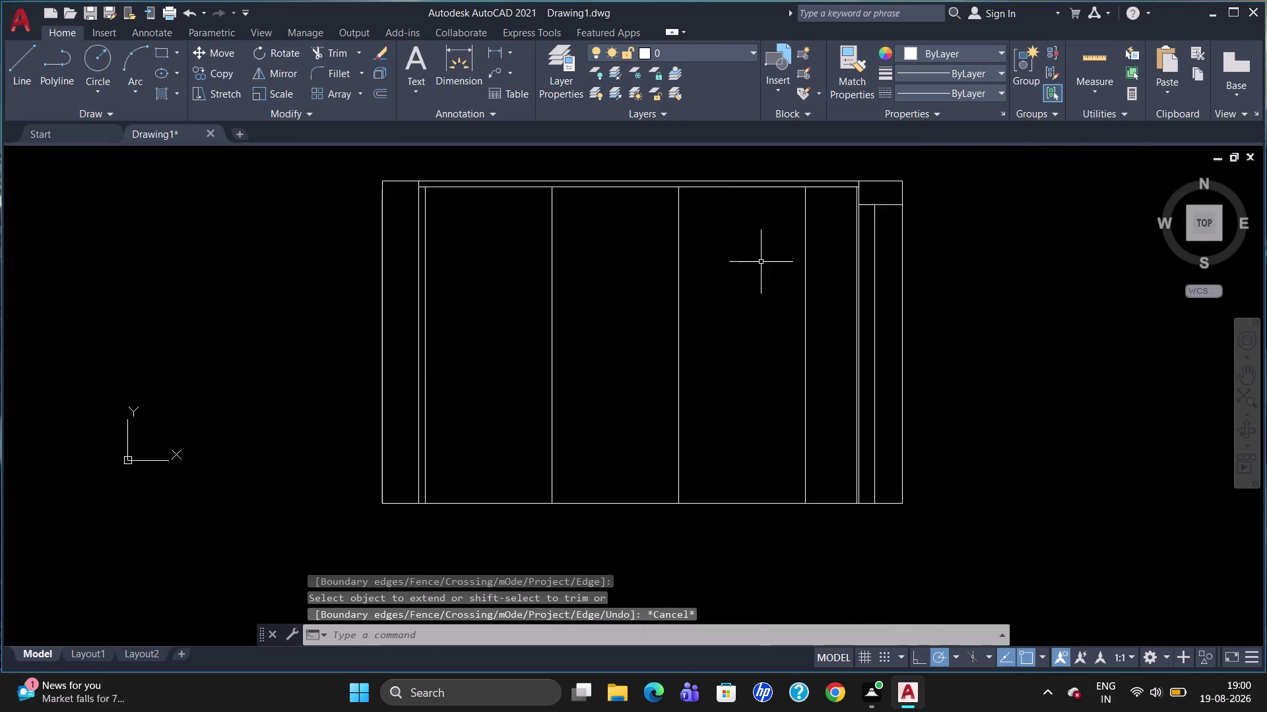
scroll(down, 3)
scroll(up, 3)
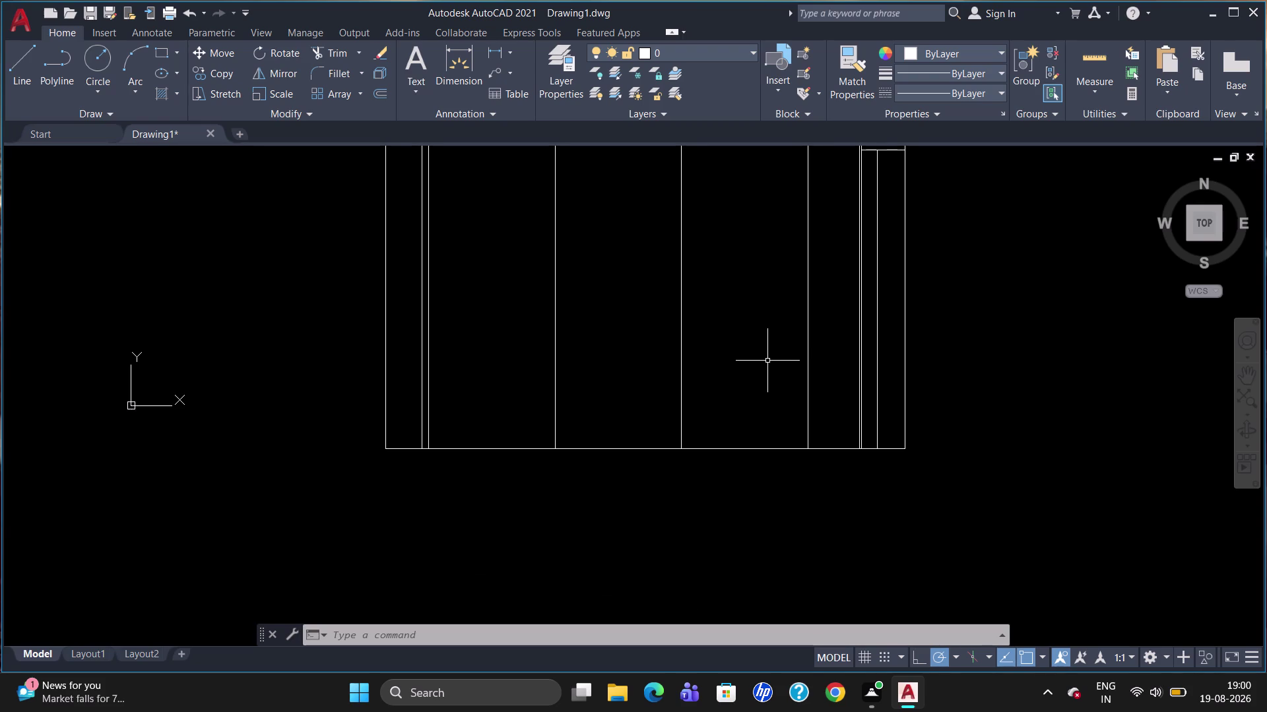
scroll(up, 3)
scroll(down, 3)
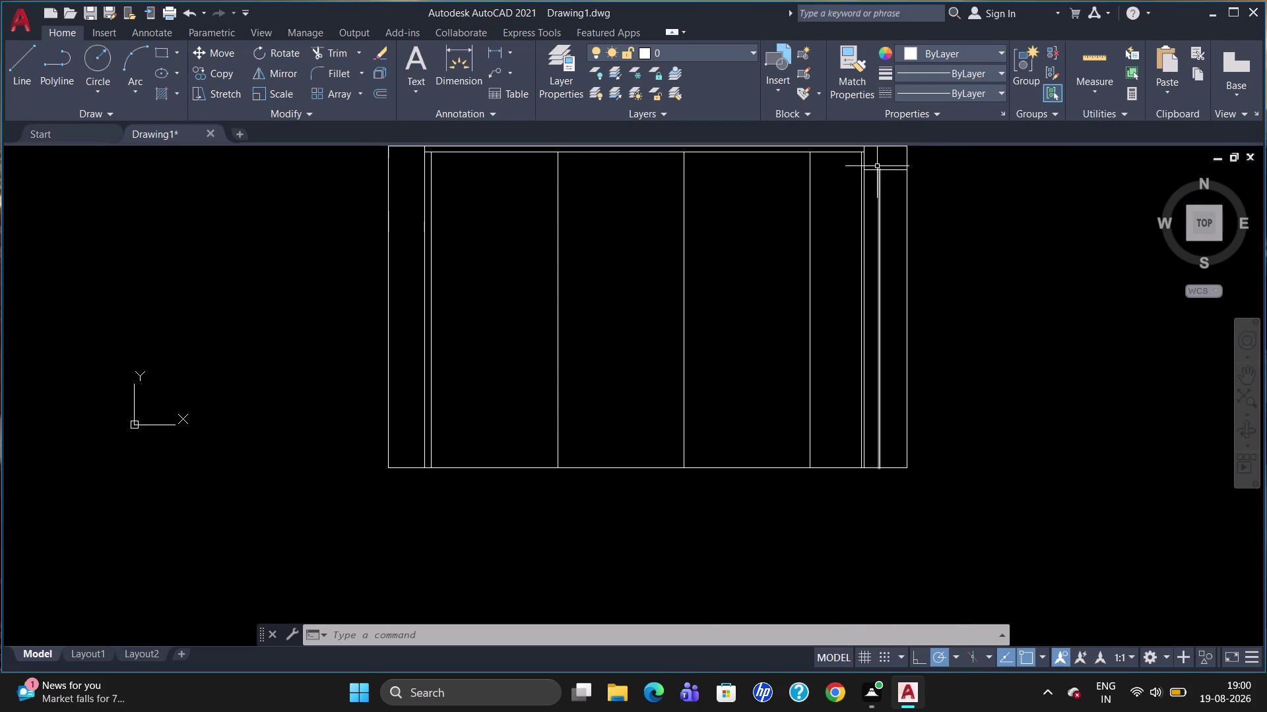
scroll(up, 3)
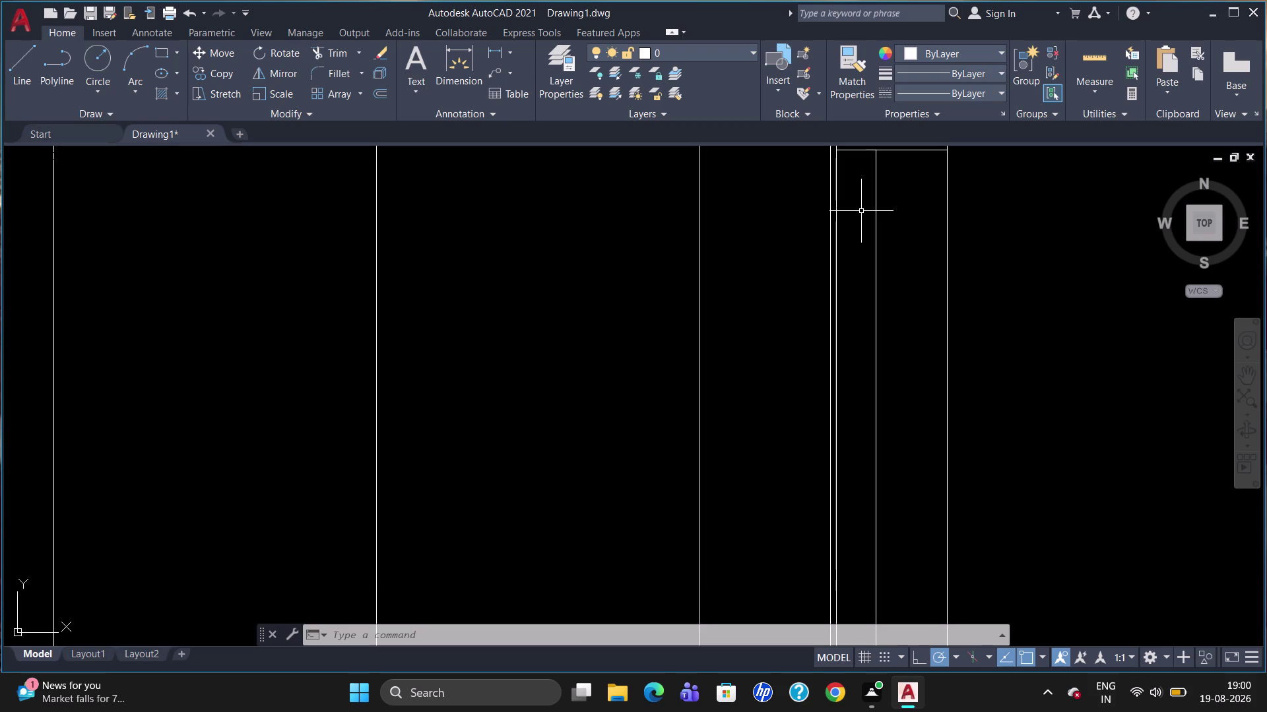
scroll(down, 3)
scroll(up, 3)
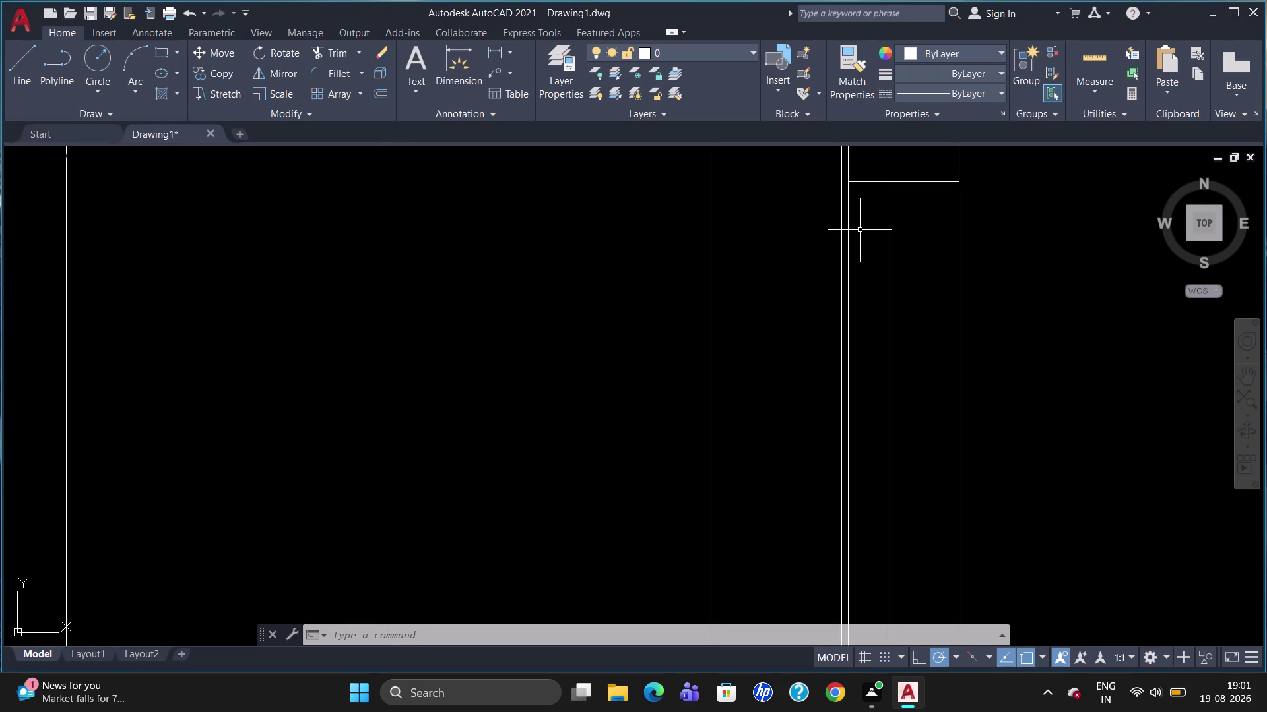
scroll(down, 3)
scroll(up, 3)
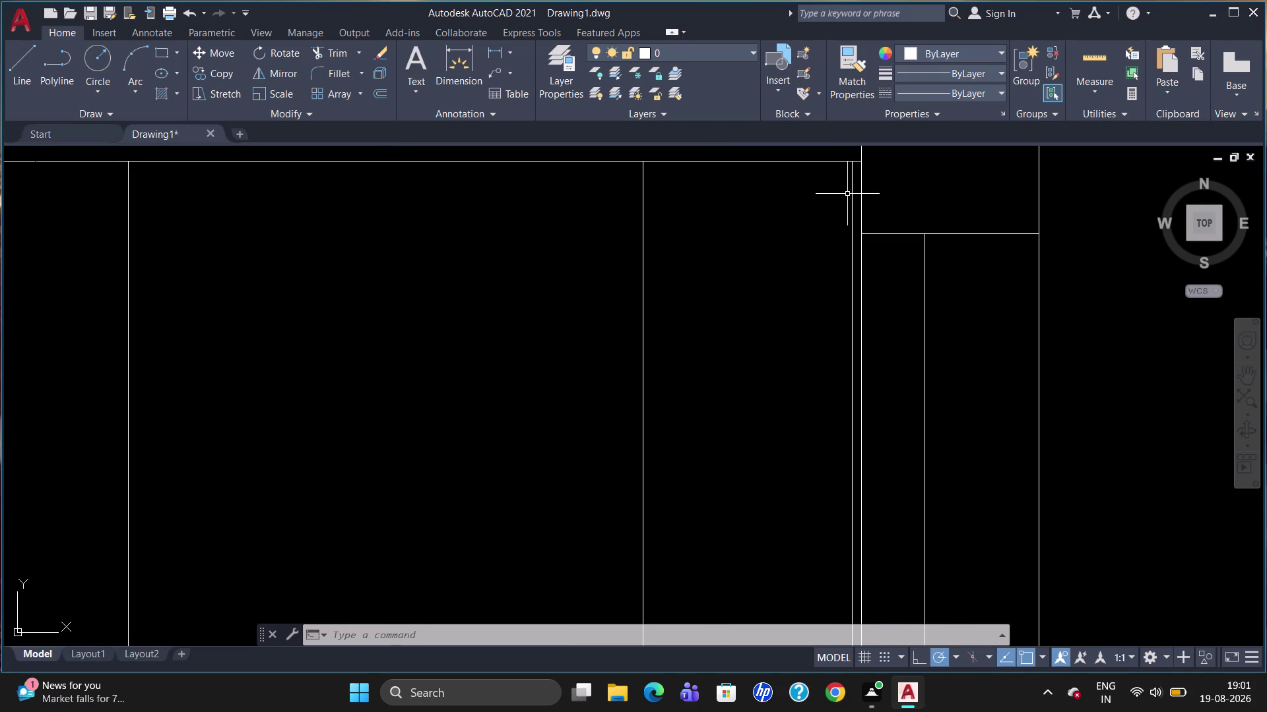
key(l)
key(Return)
text(tk)
key(Return)
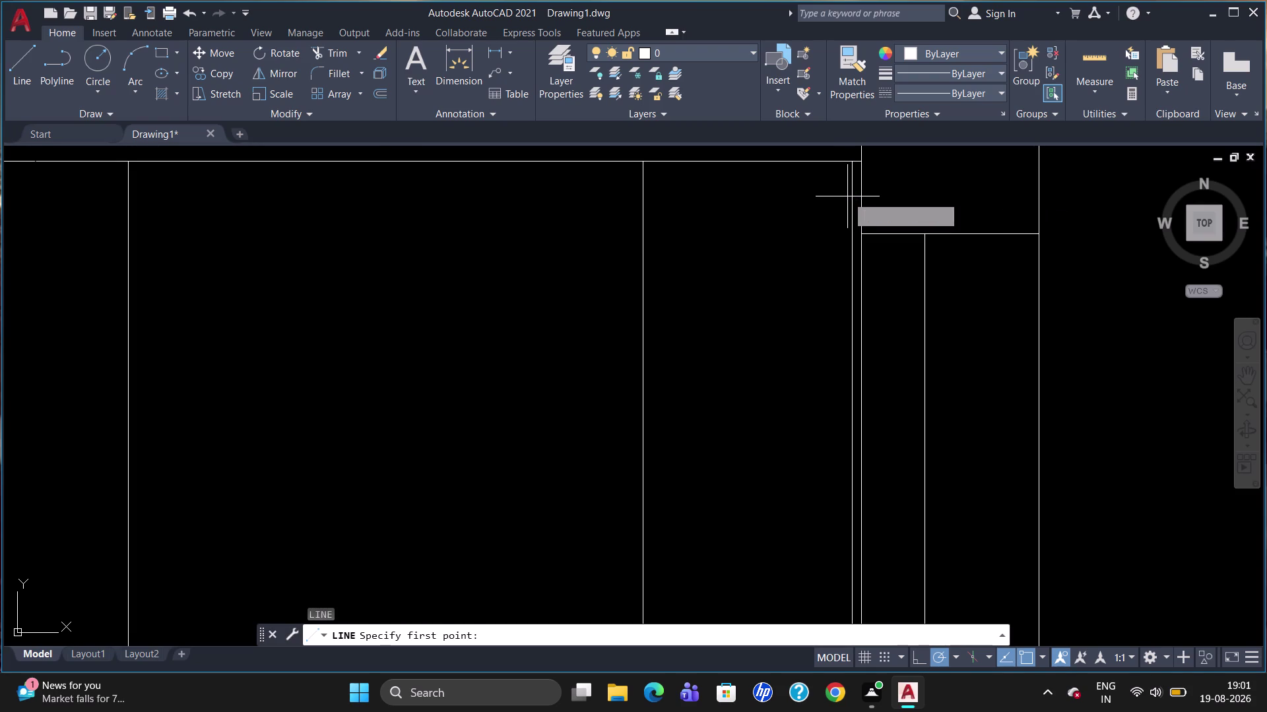
click(850, 167)
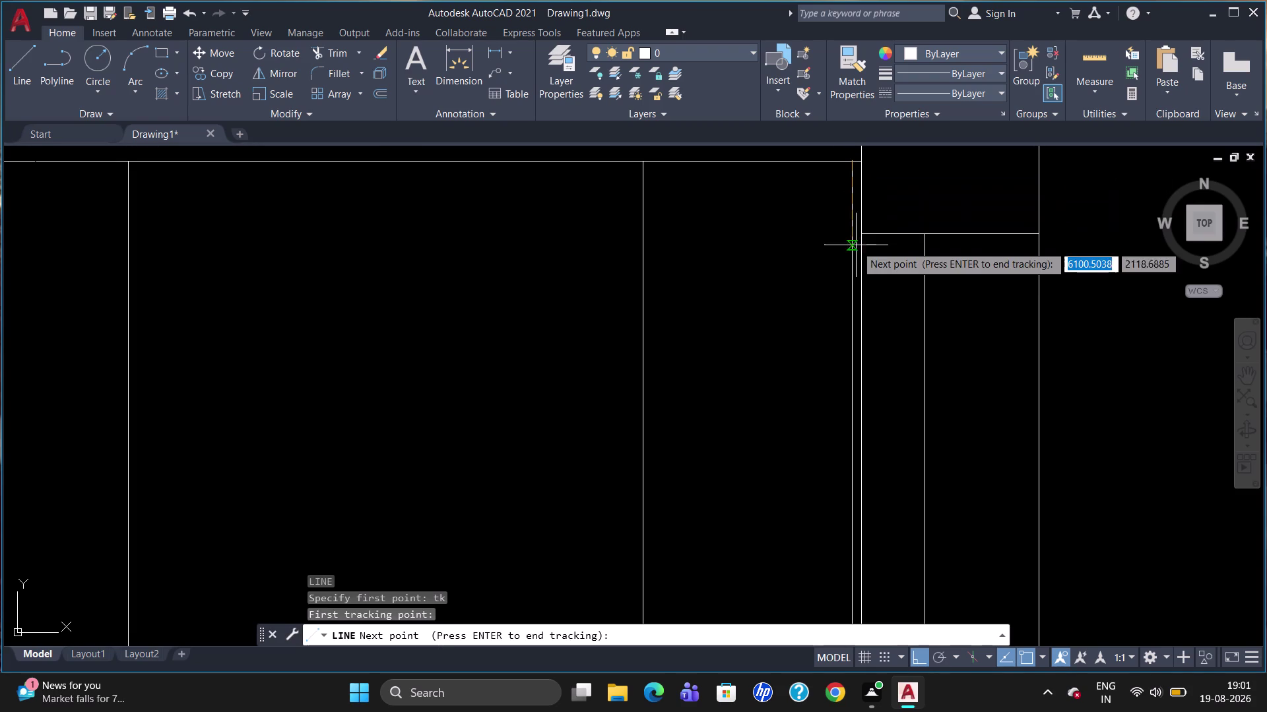
text(55)
key(Return)
key(Return)
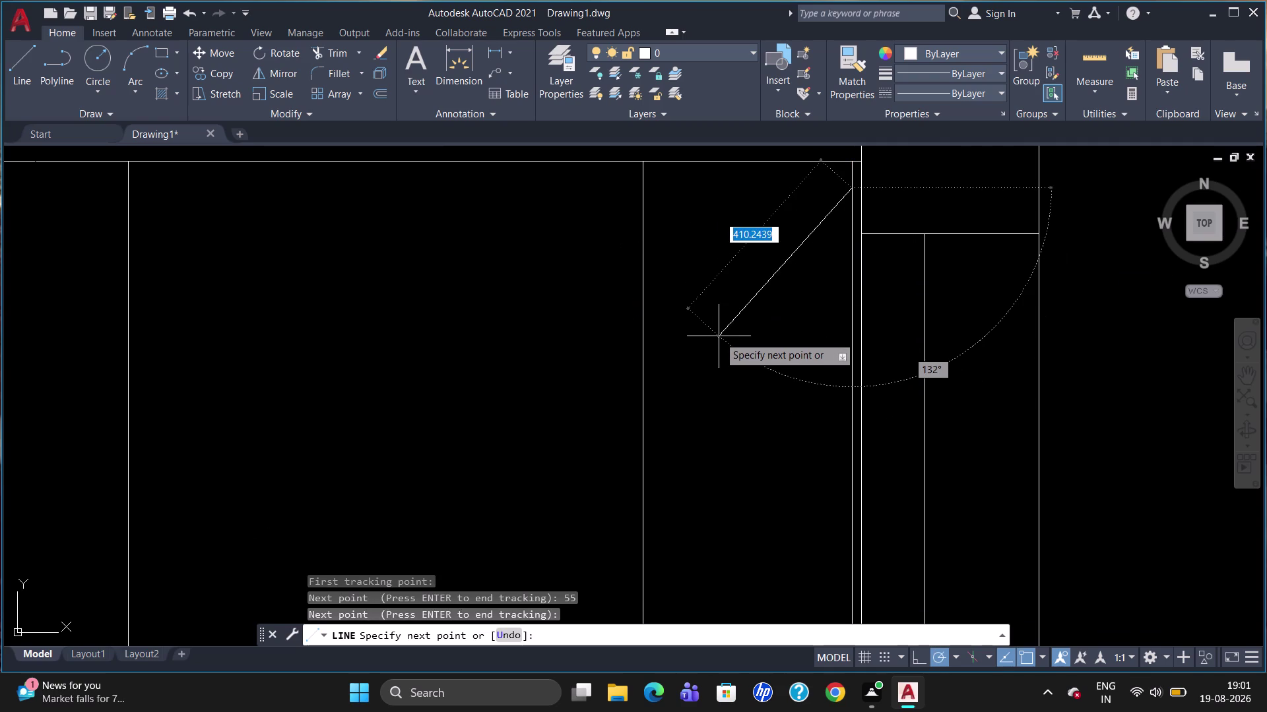
key(Escape)
key(l)
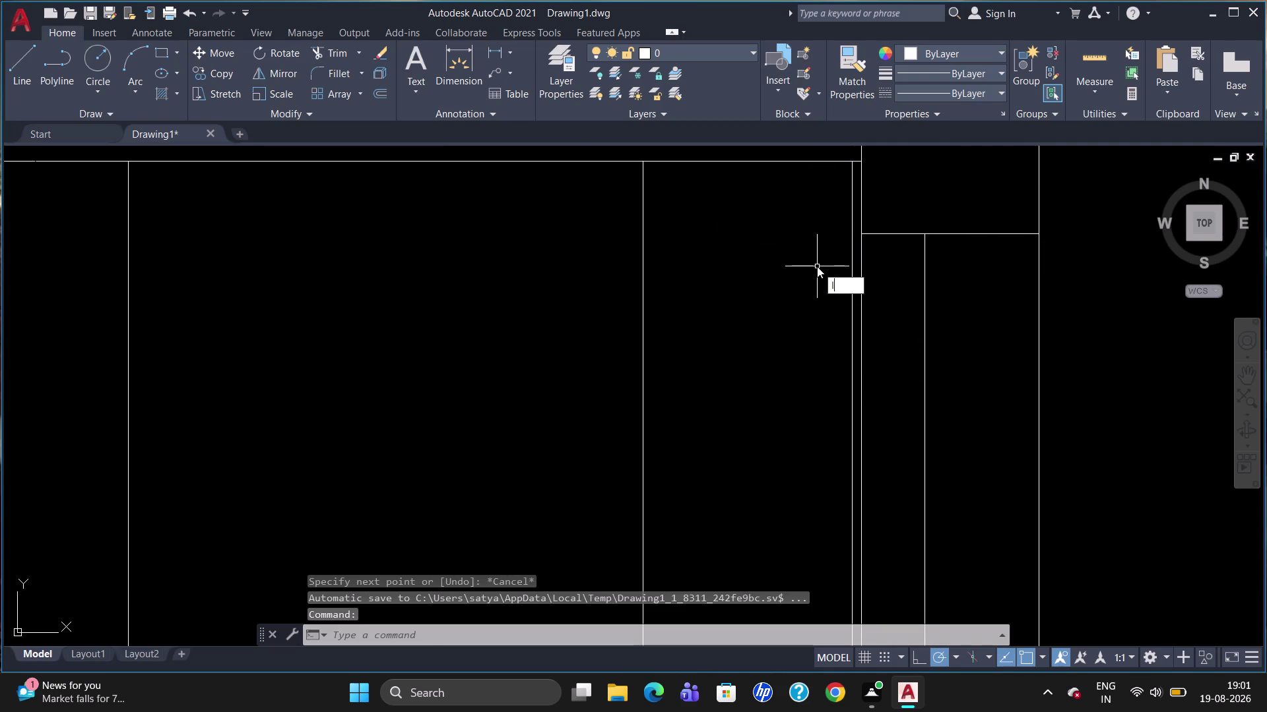
key(Return)
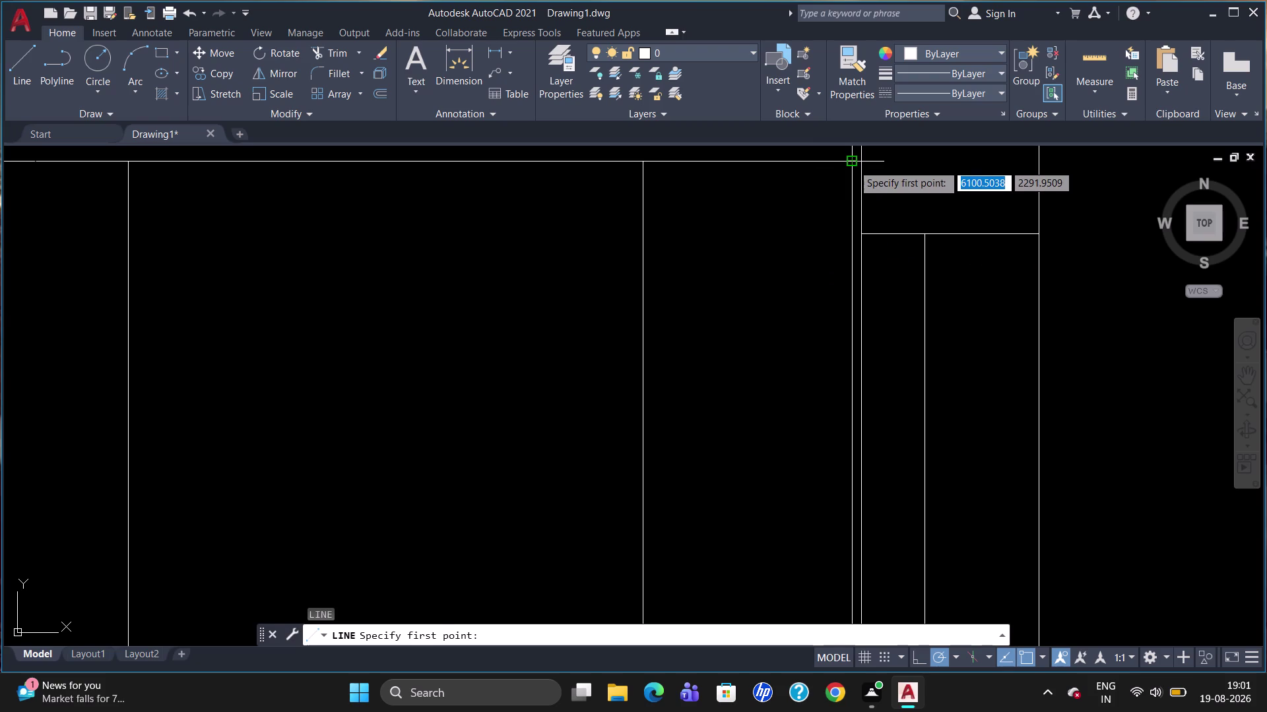
click(853, 164)
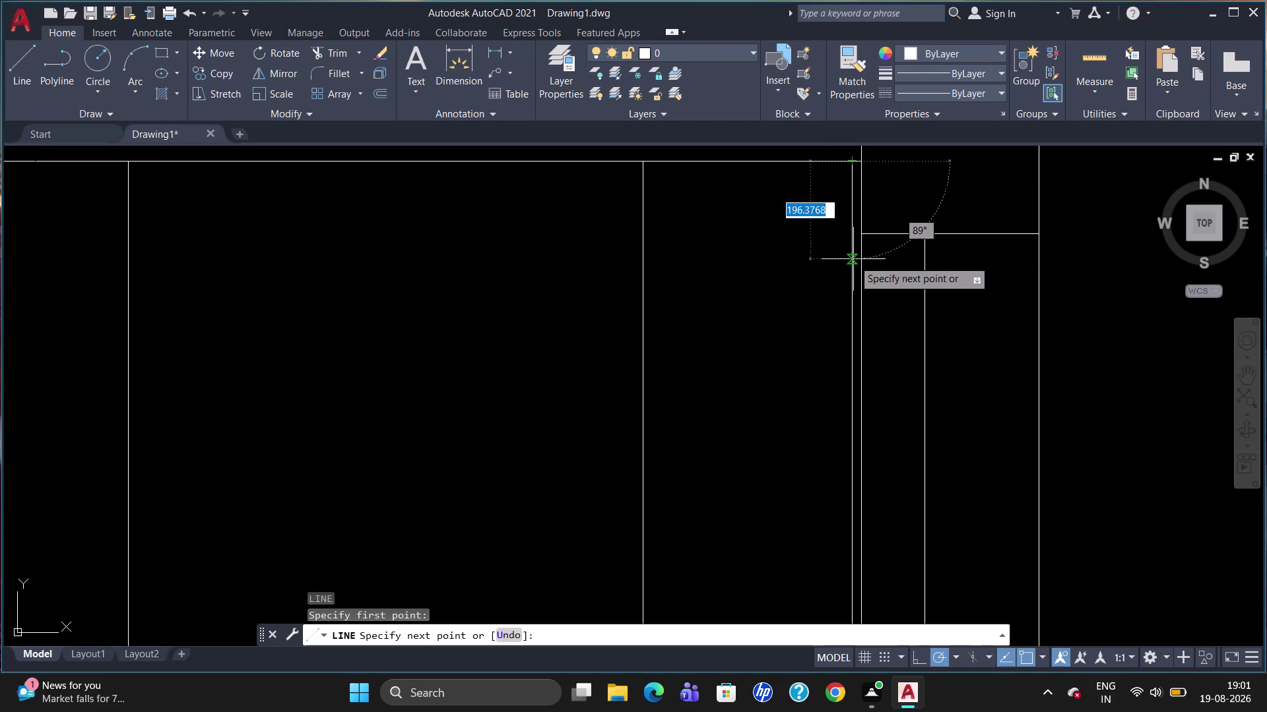
text(tk)
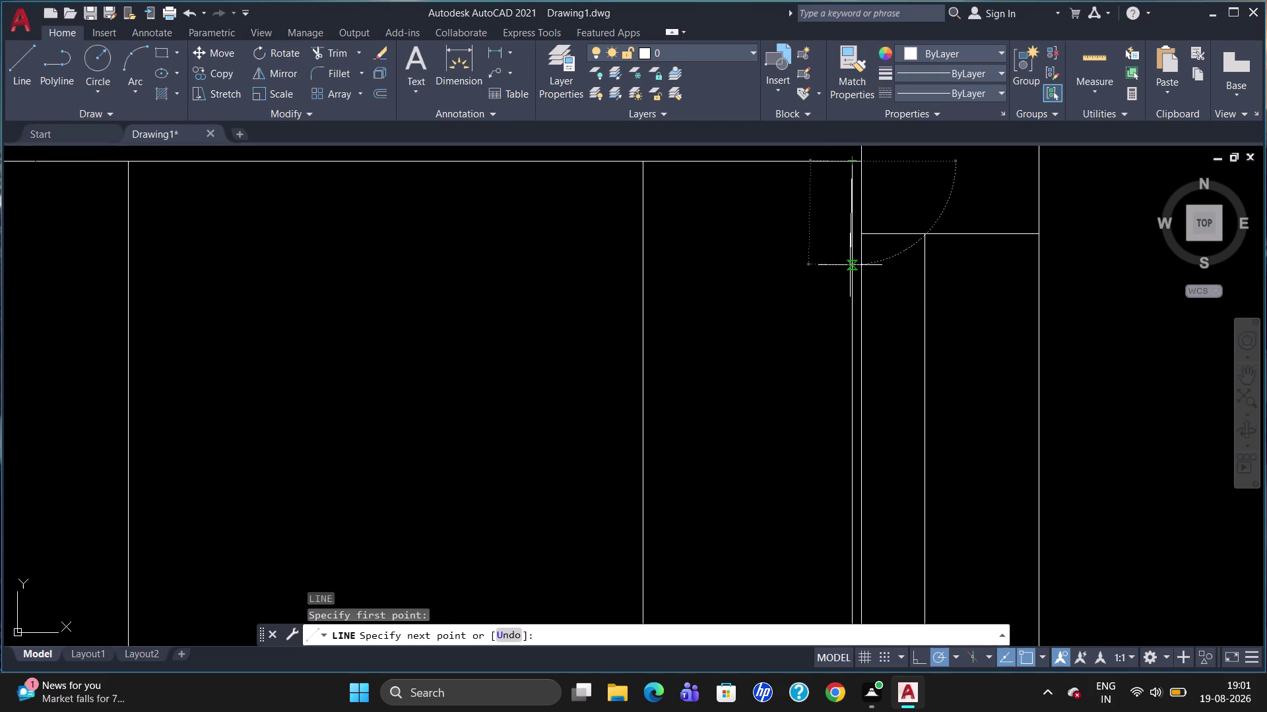
key(Return)
key(5)
key(5)
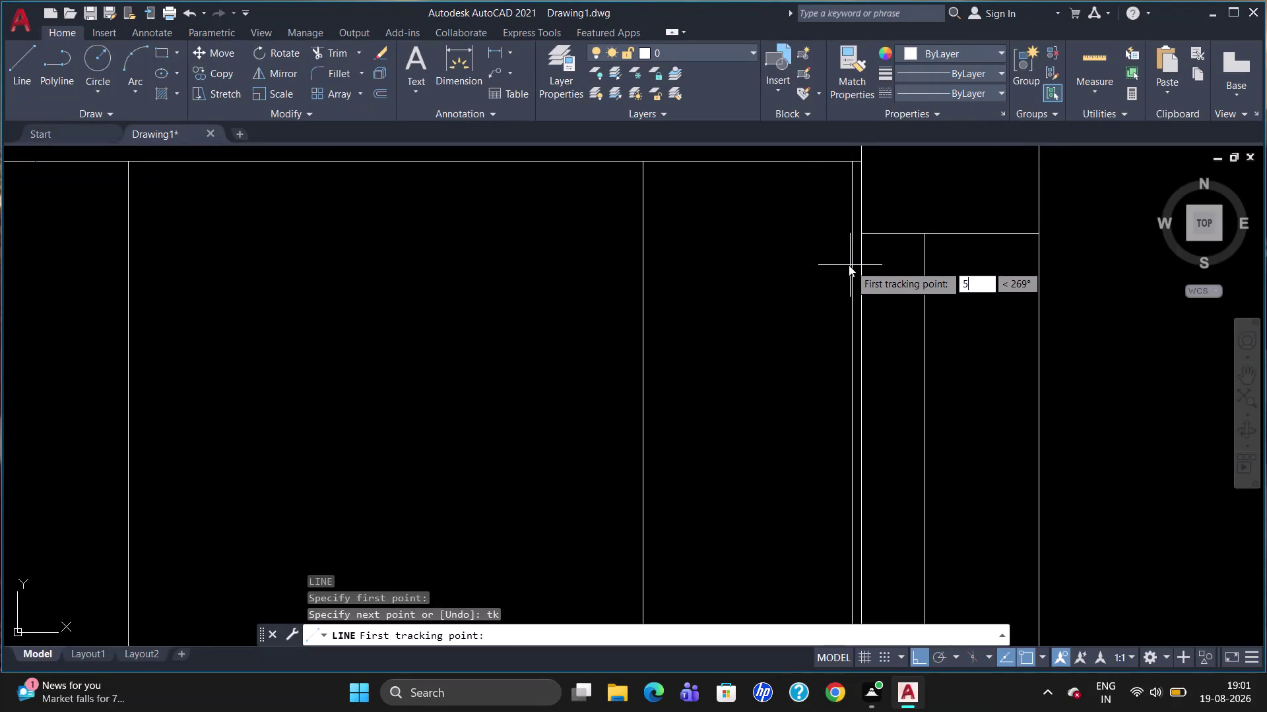
key(0)
key(Return)
key(Return)
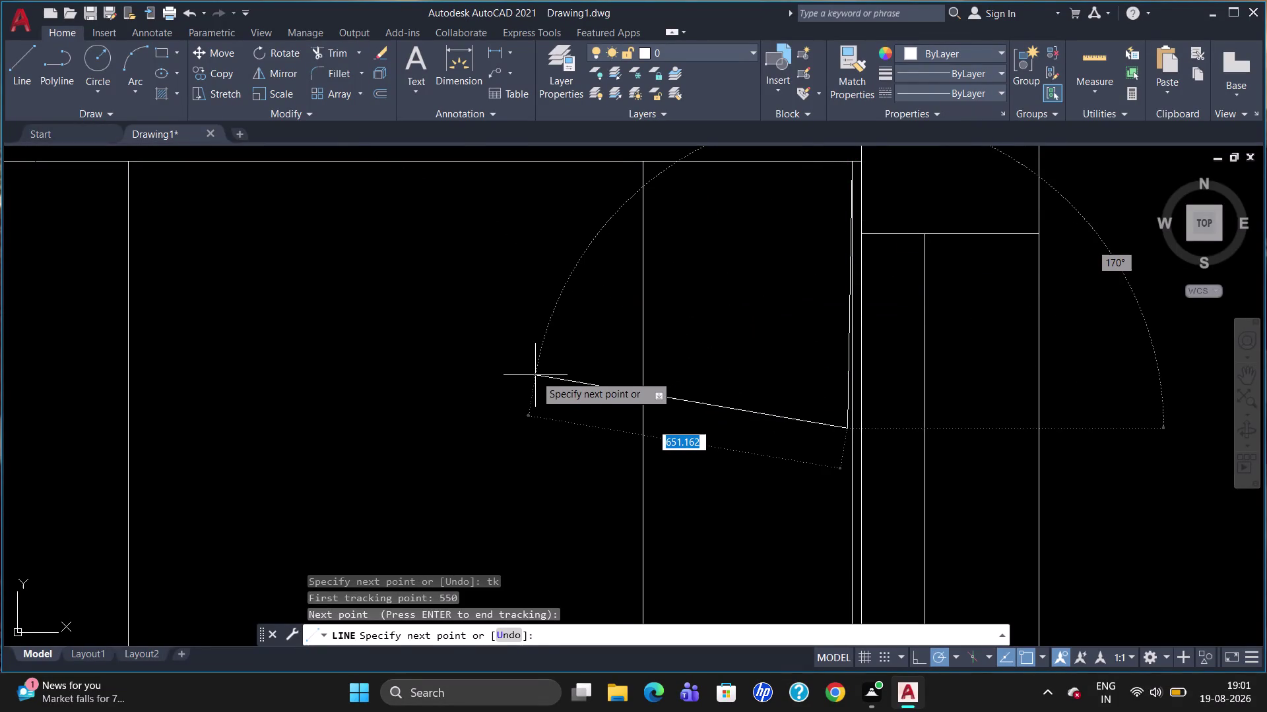
key(Escape)
key(Escape)
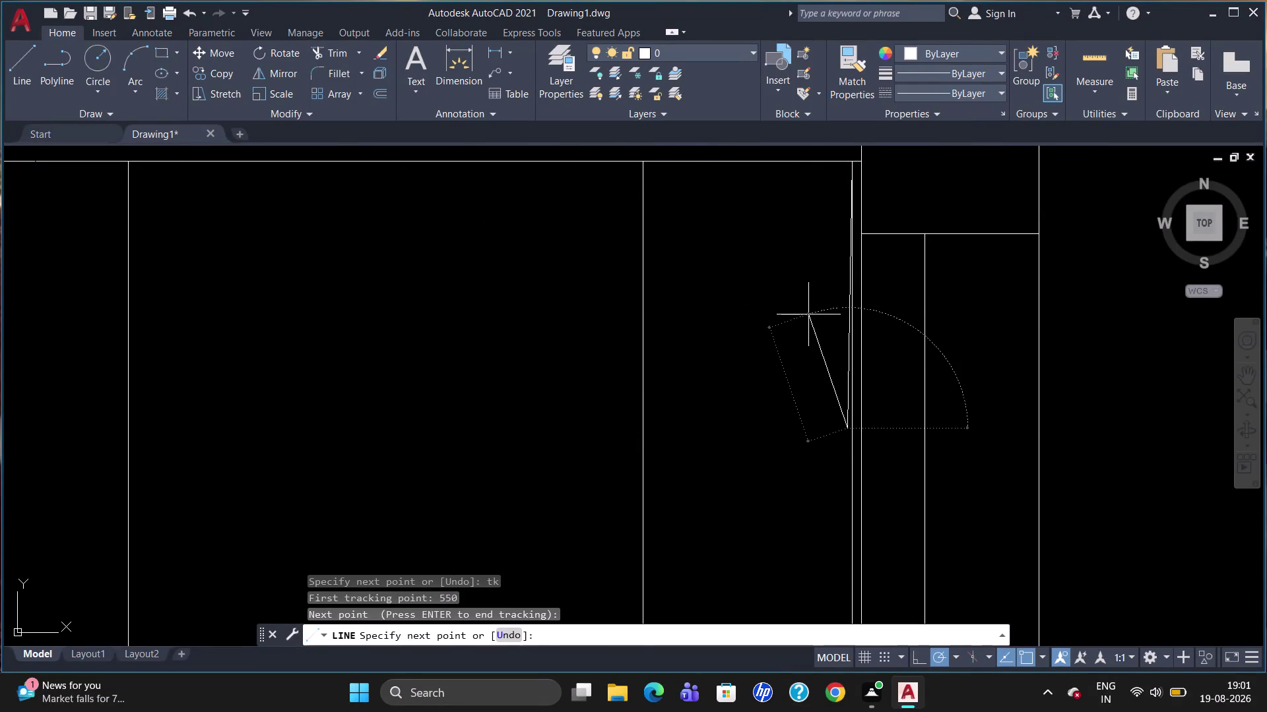
click(850, 327)
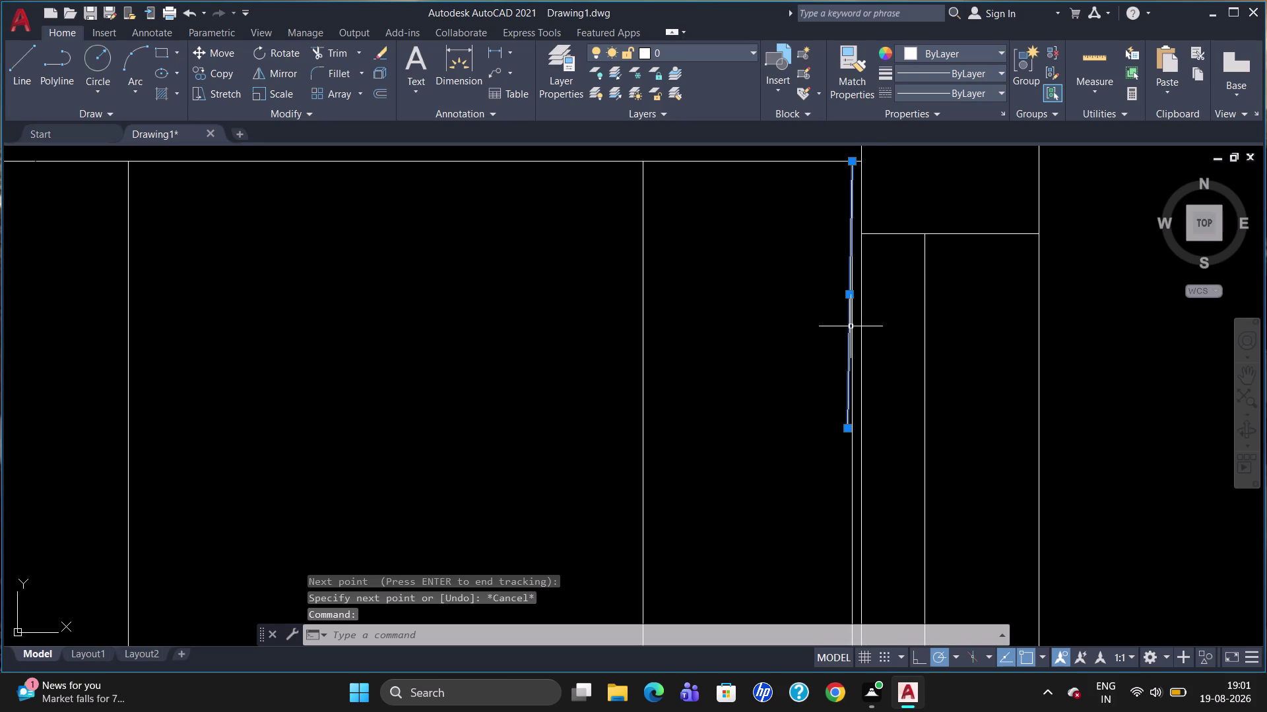
key(Delete)
key(l)
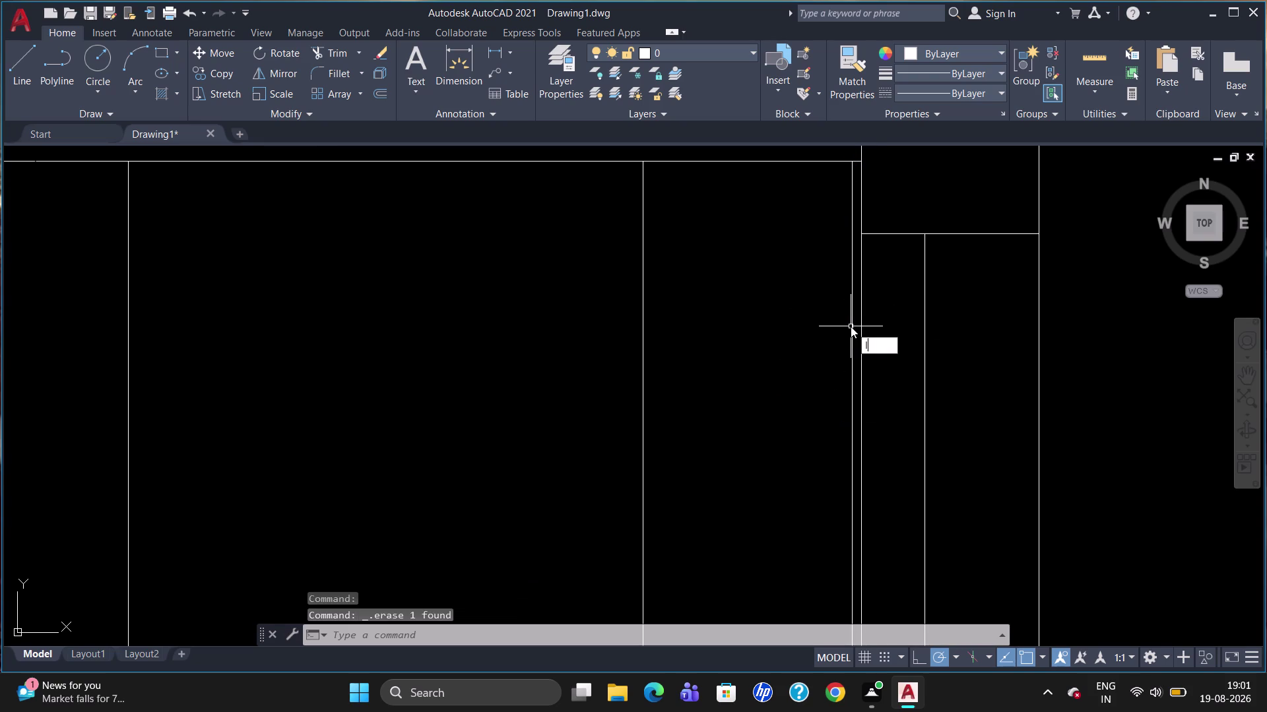
key(Return)
Start a line tracked 550 units below the frame's top corner.
click(851, 167)
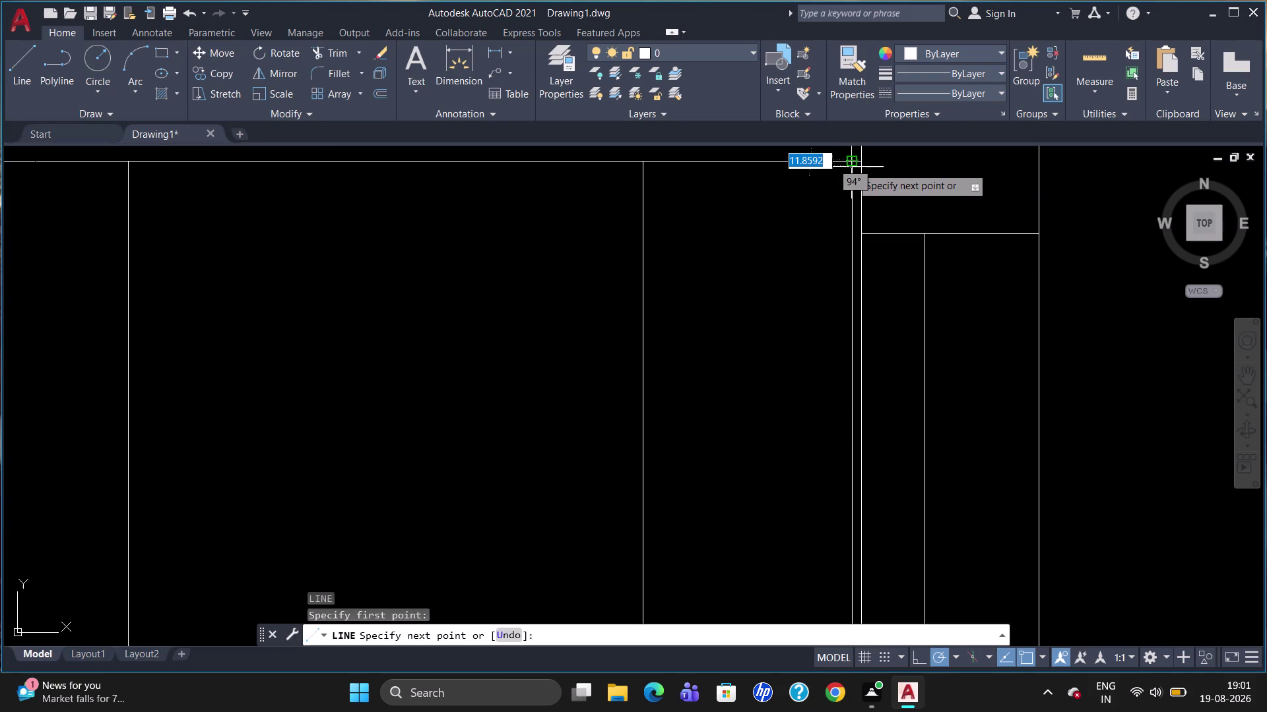
text(t)
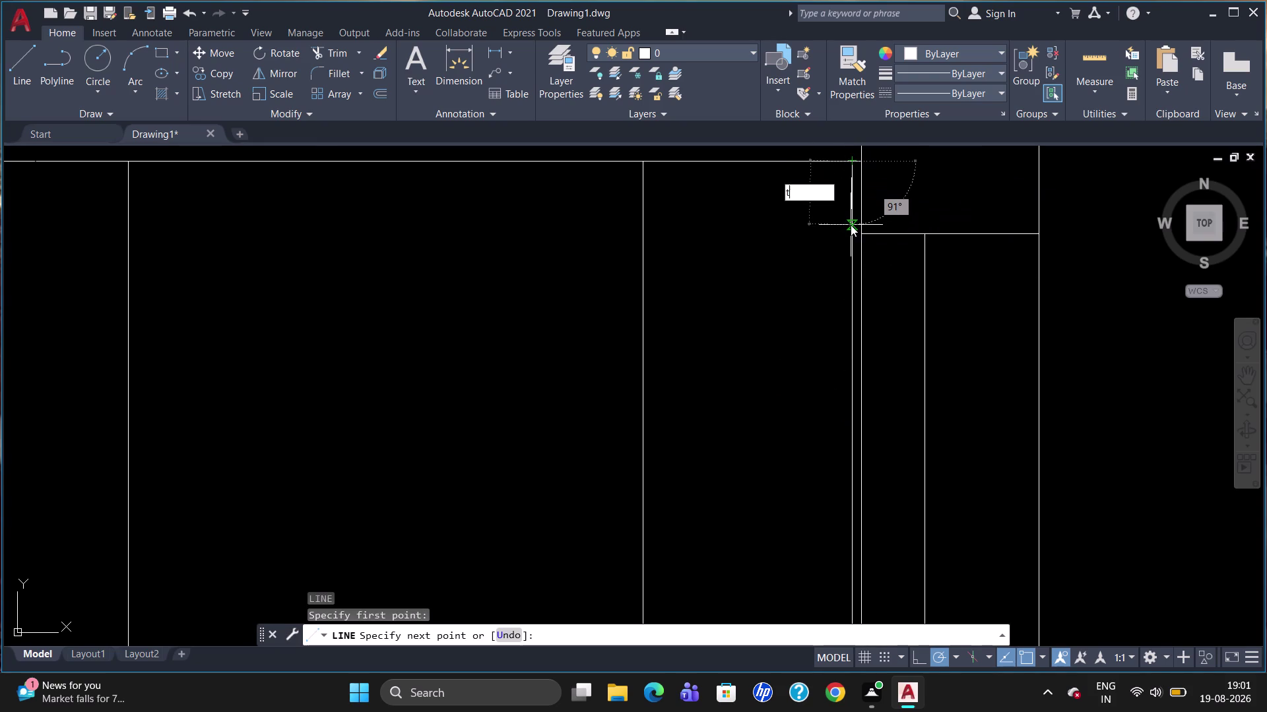
text(k)
key(Return)
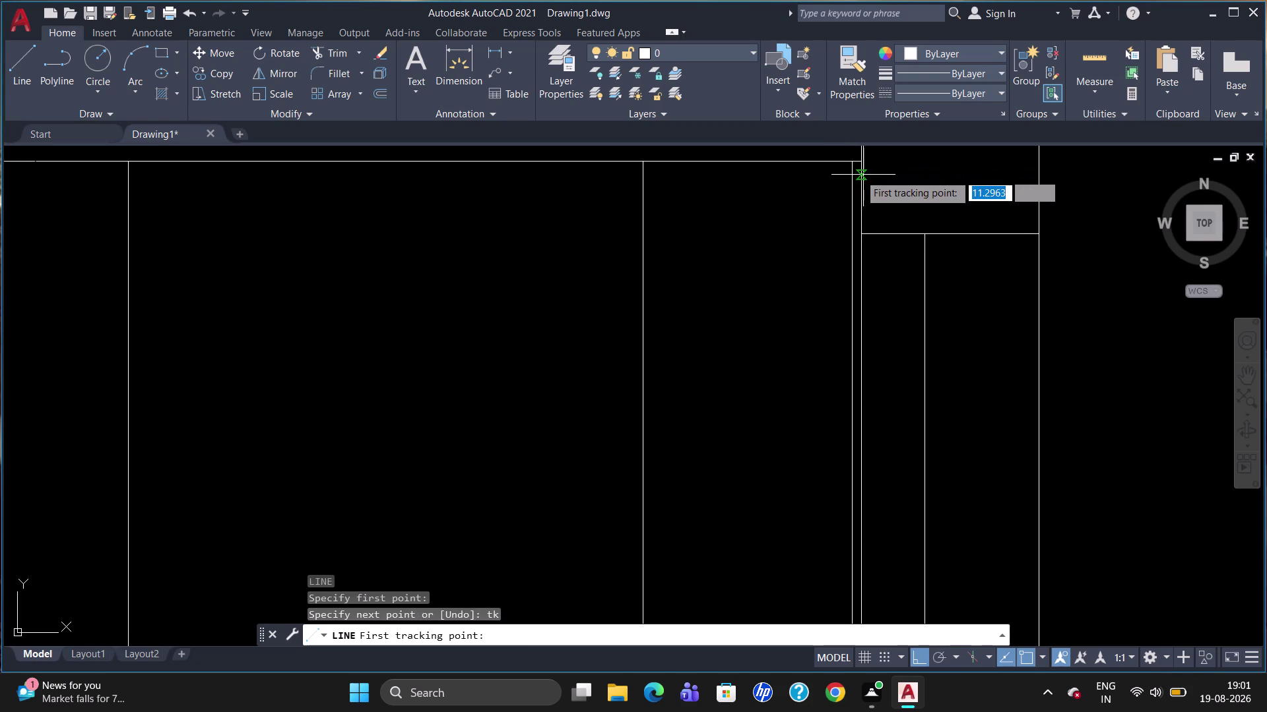
click(851, 162)
text(5)
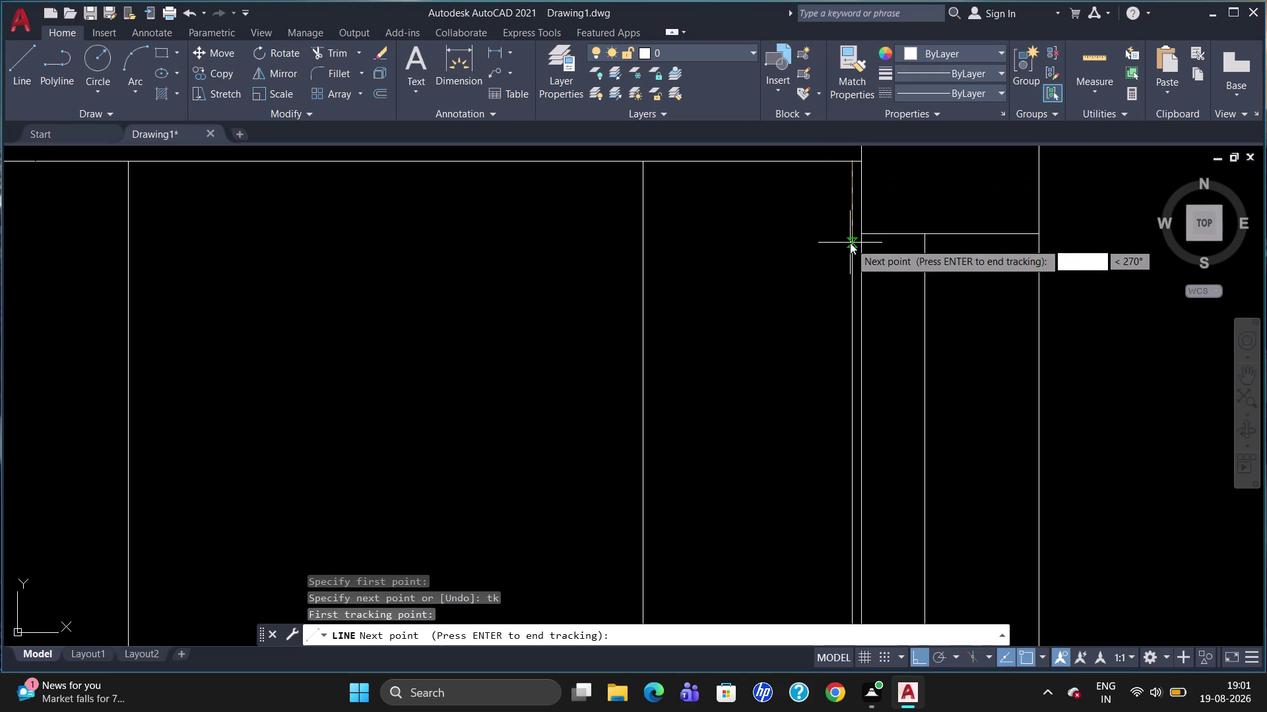
text(5)
key(0)
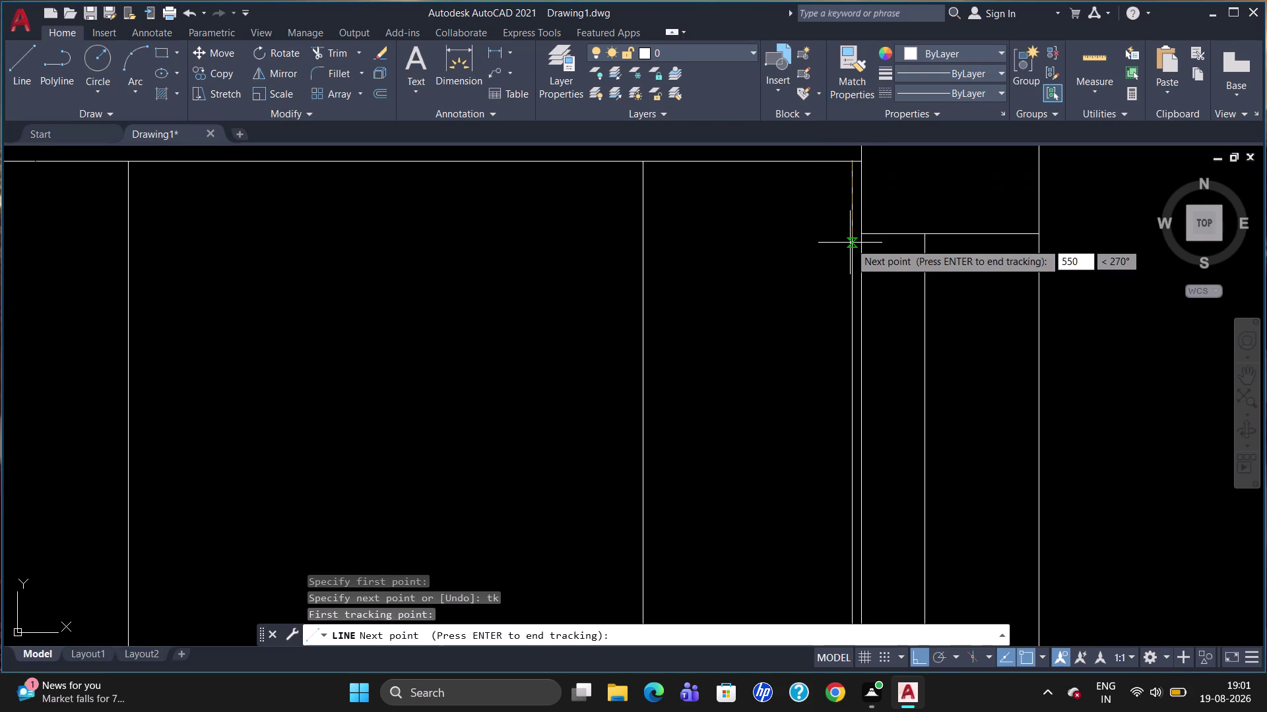
key(Return)
key(Return)
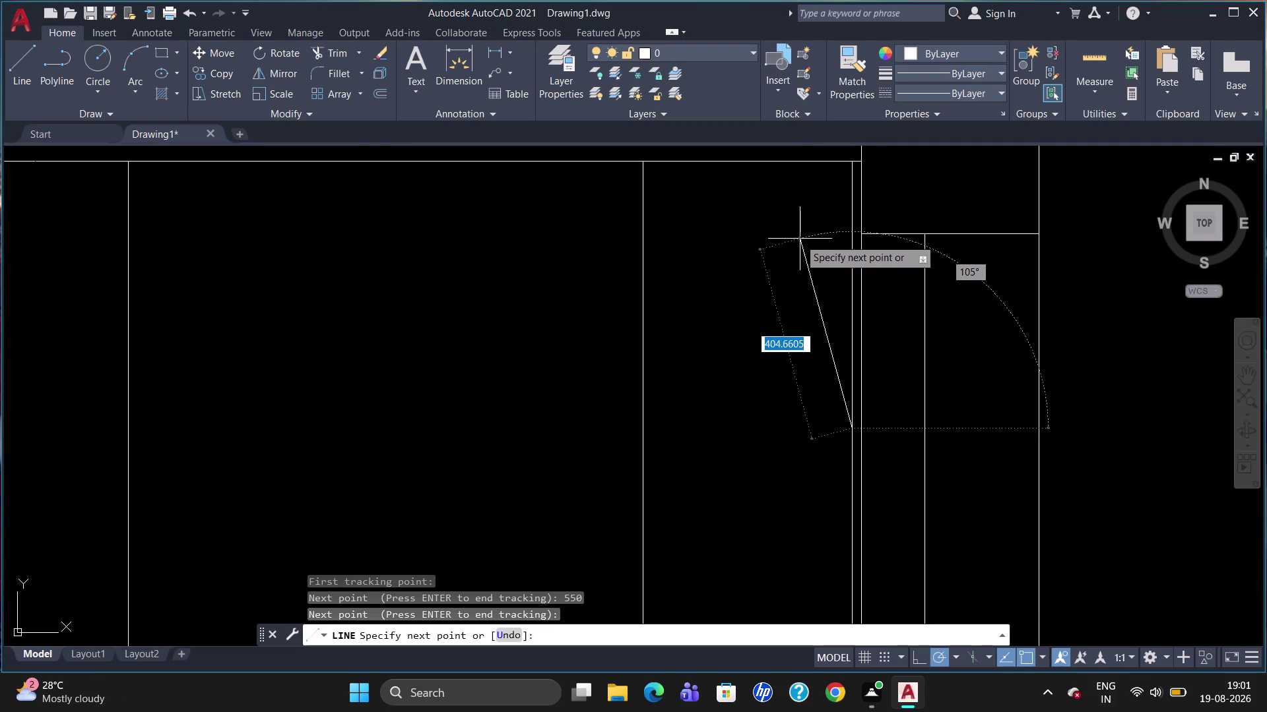
Run the line 3610 units left across the frame to its left edge.
scroll(down, 3)
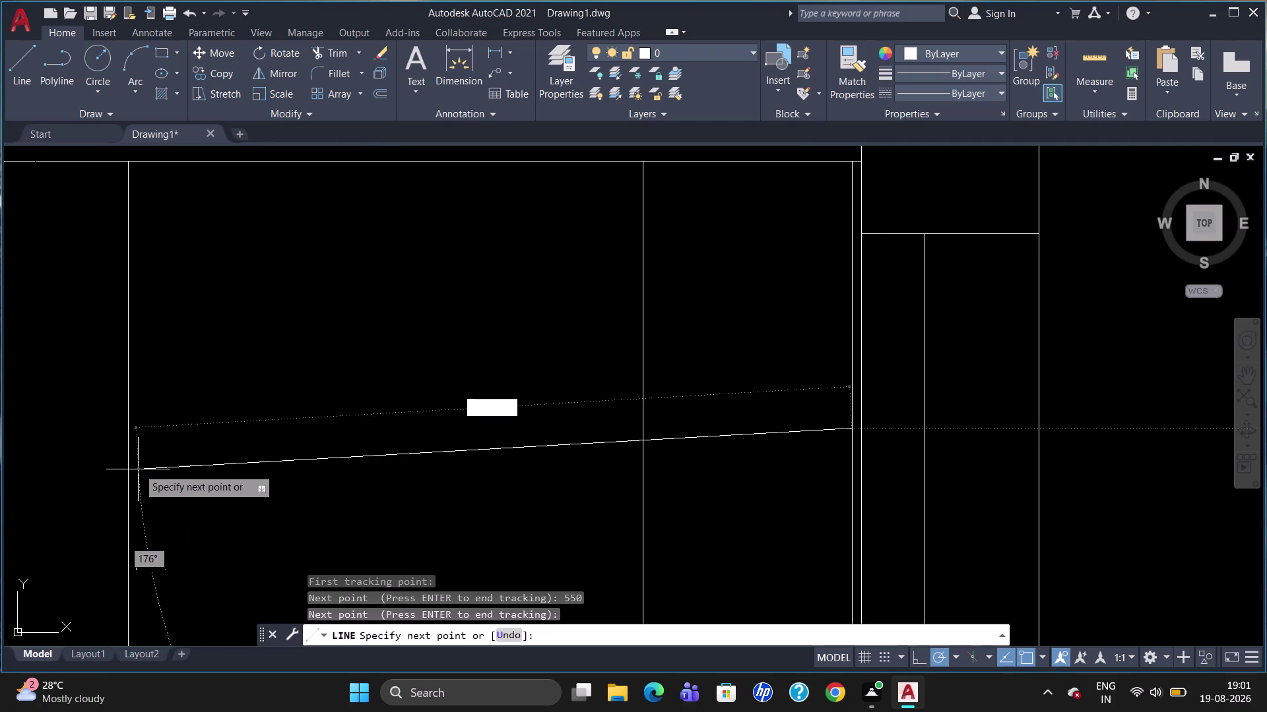
scroll(down, 3)
scroll(up, 3)
scroll(down, 3)
scroll(down, 3)
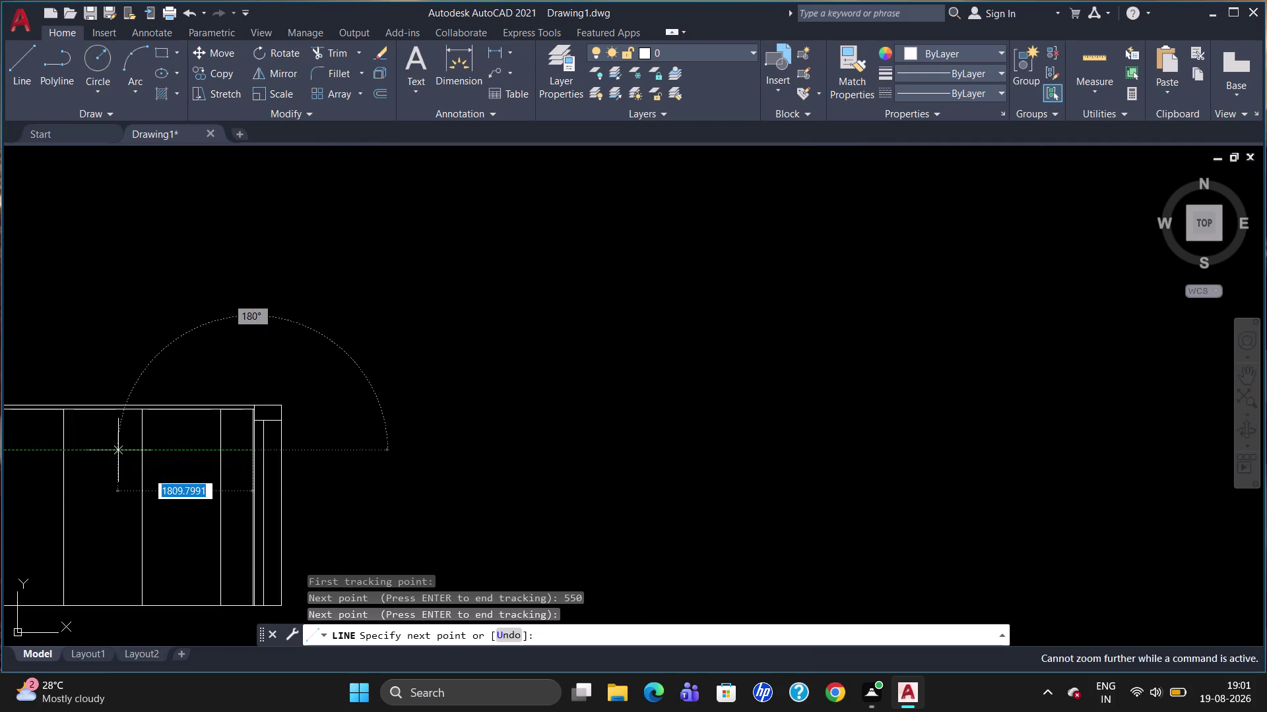
scroll(down, 3)
scroll(down, 3)
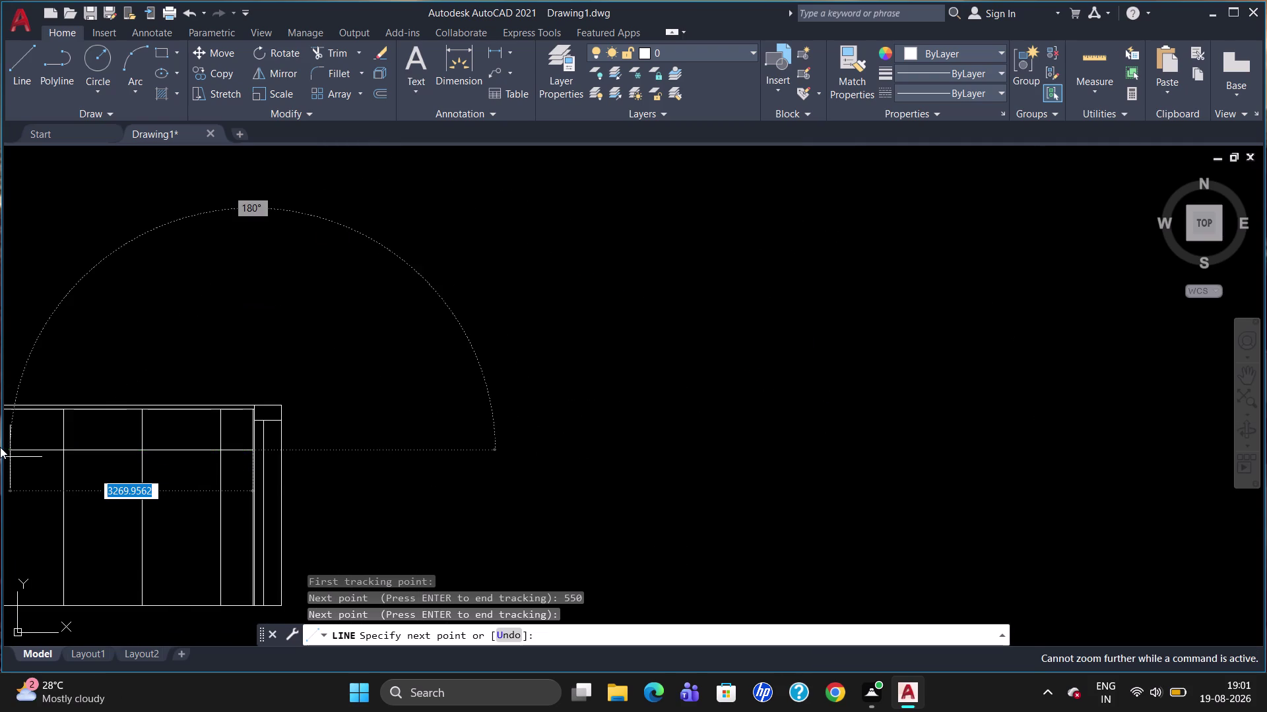
scroll(up, 3)
scroll(down, 3)
scroll(down, 3)
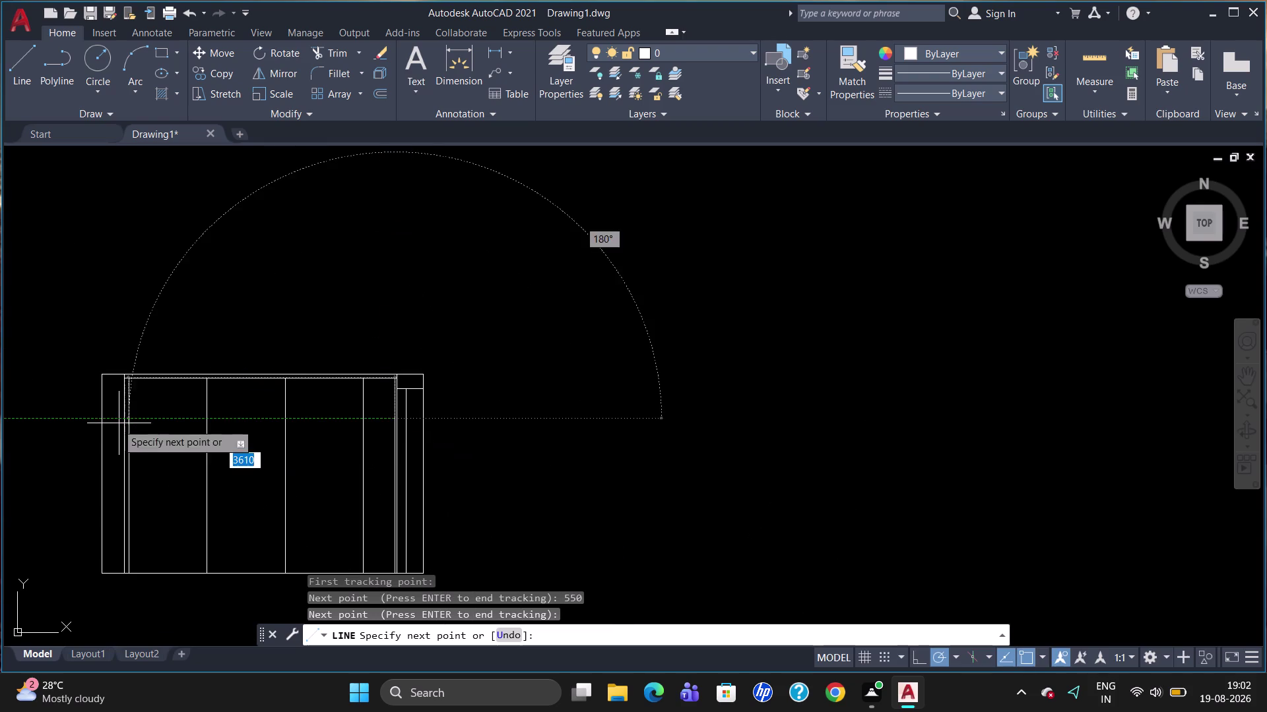
click(105, 419)
key(Escape)
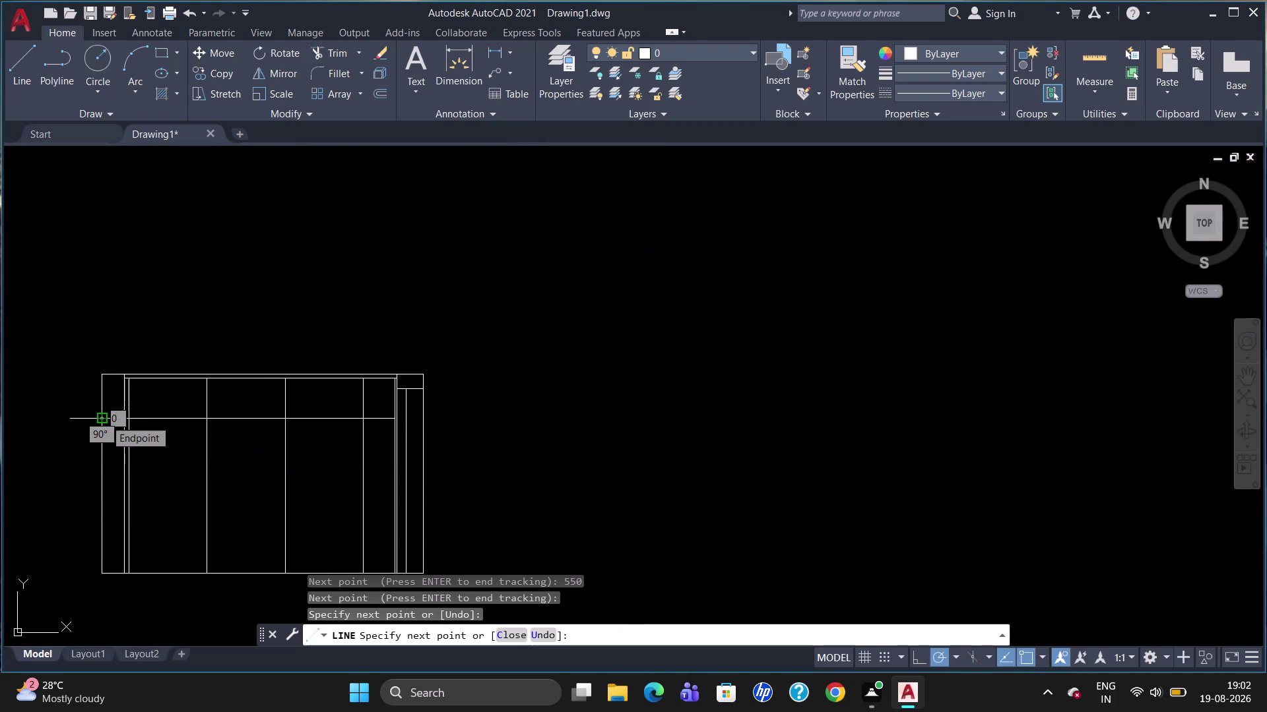
End the LINE command with the horizontal divider in place and zoom around the frame.
key(Escape)
scroll(up, 3)
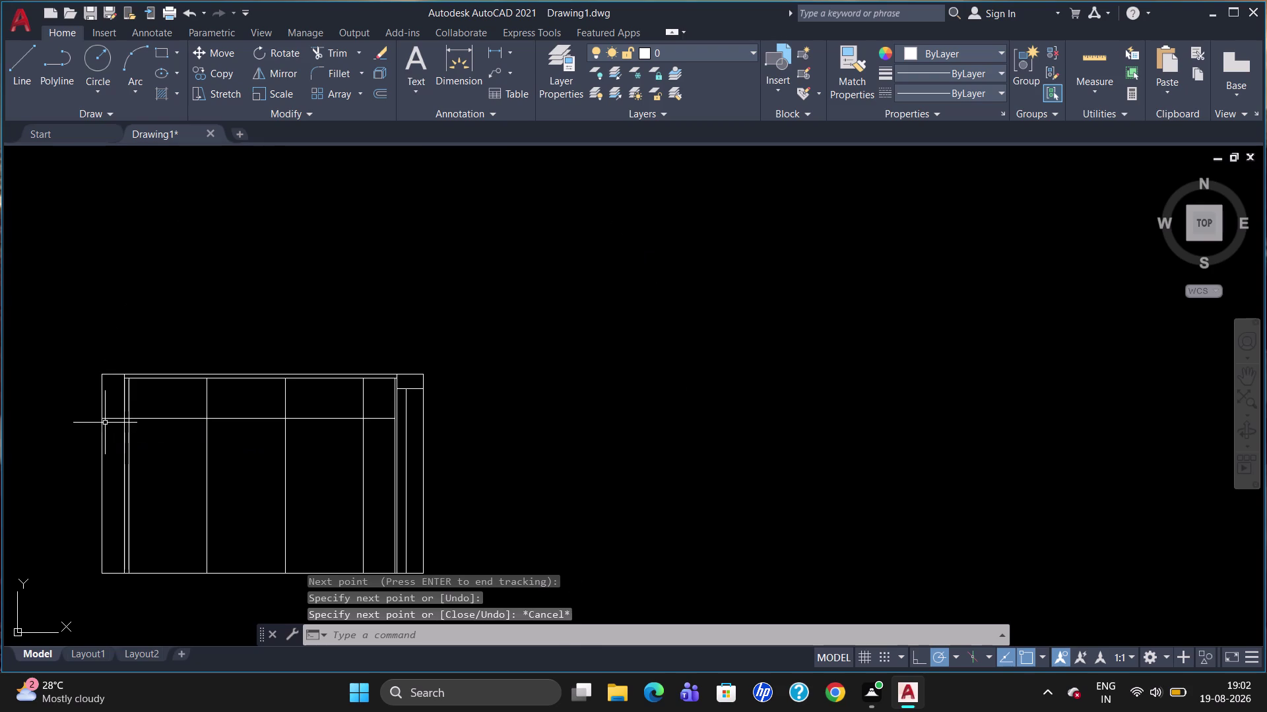
scroll(down, 3)
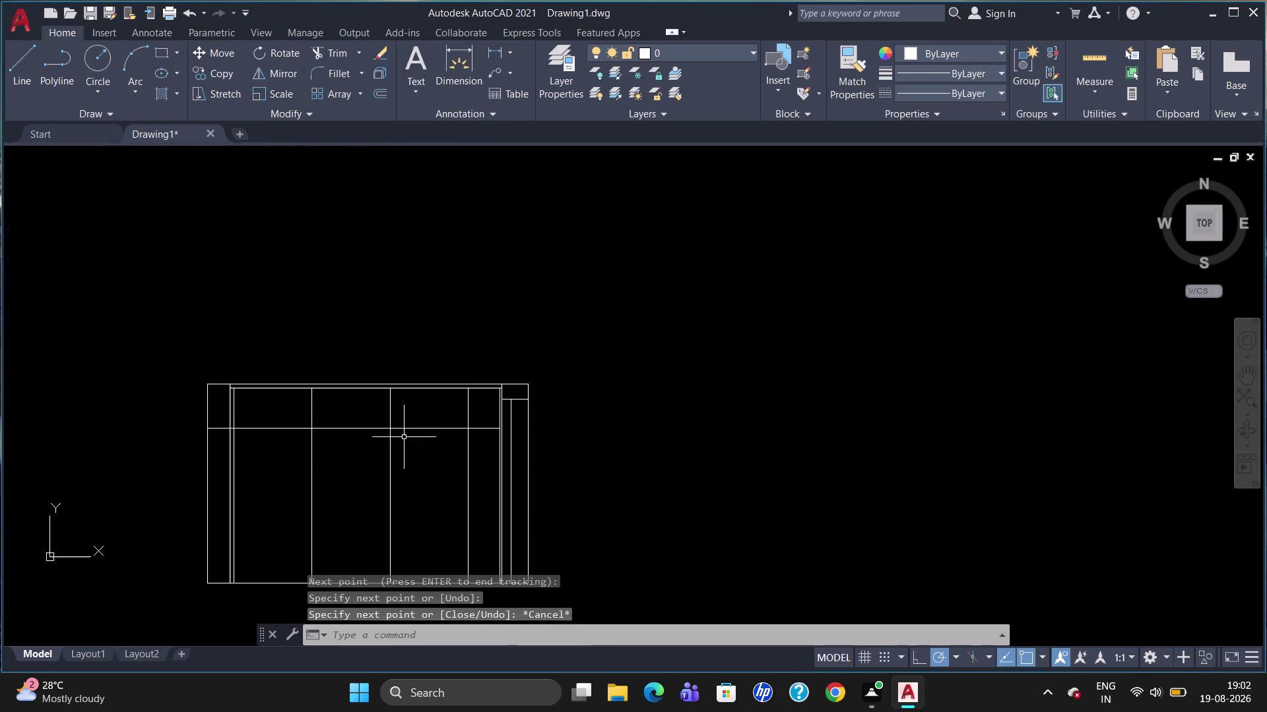
scroll(up, 3)
scroll(down, 3)
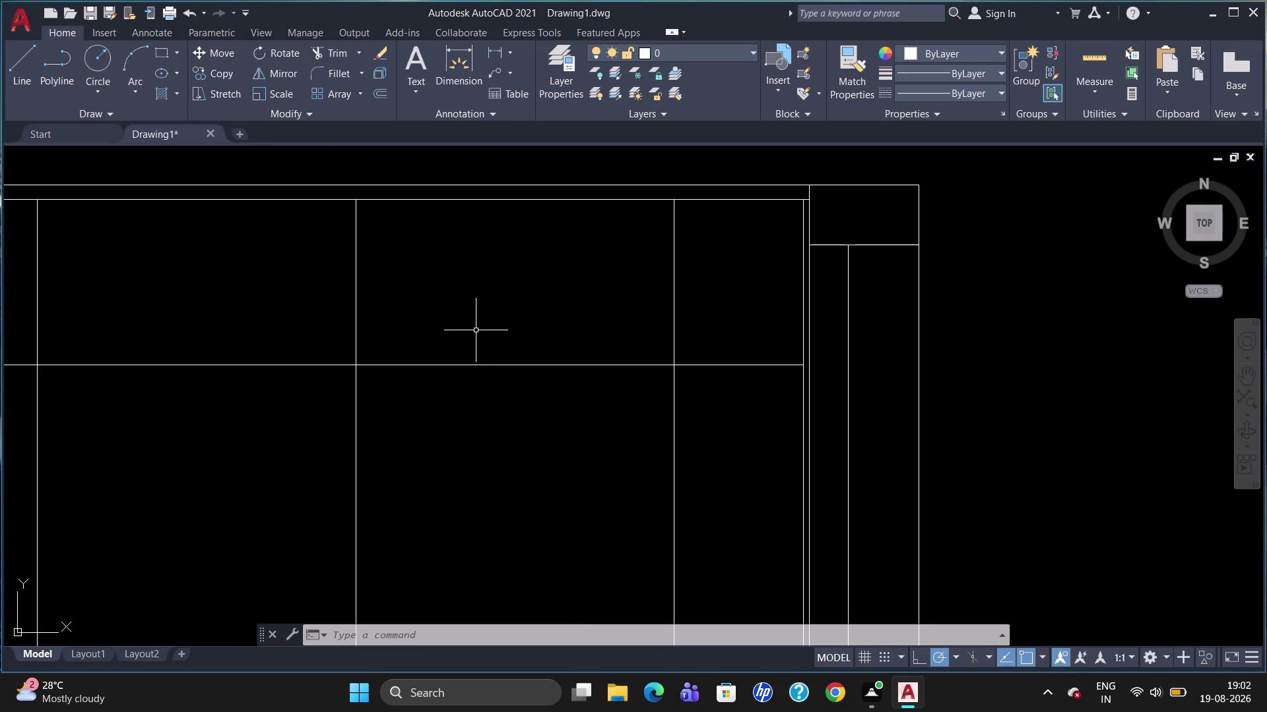
Start the EXTEND command (EX) to bring the divider to the frame post.
text(e)
text(x)
key(Return)
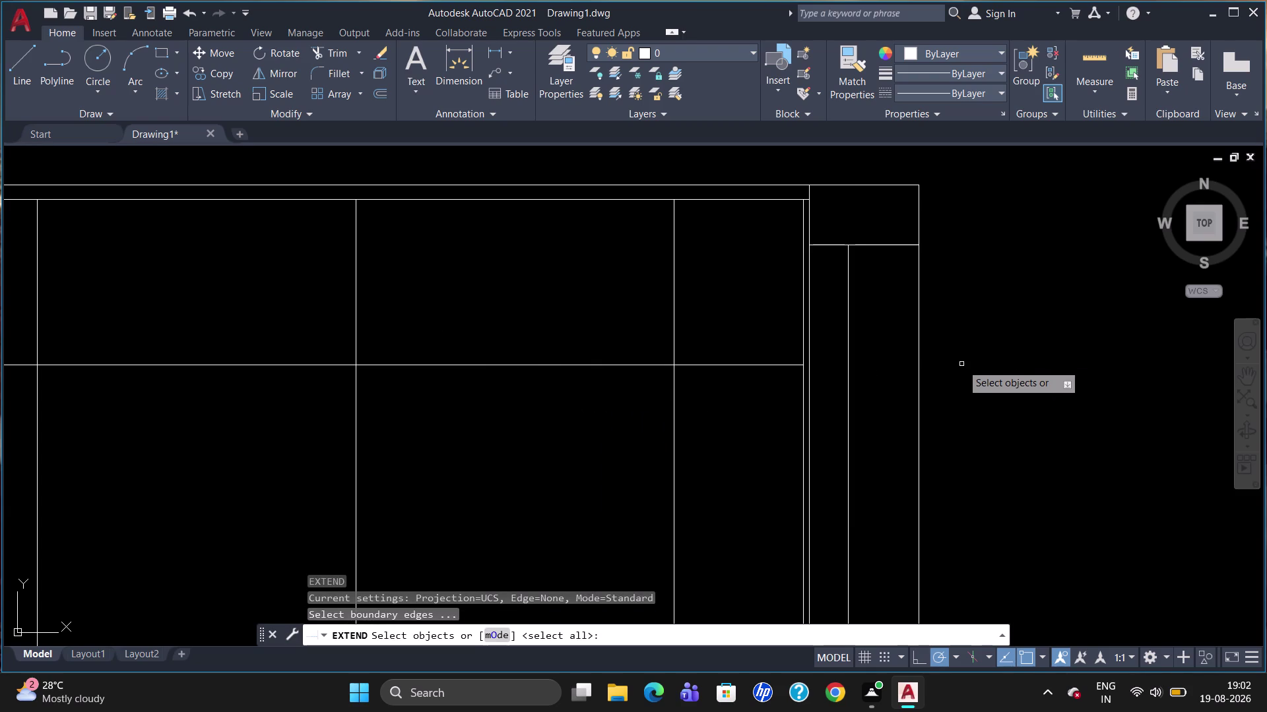
Attempt to extend the divider to the right frame post, then cancel.
click(847, 368)
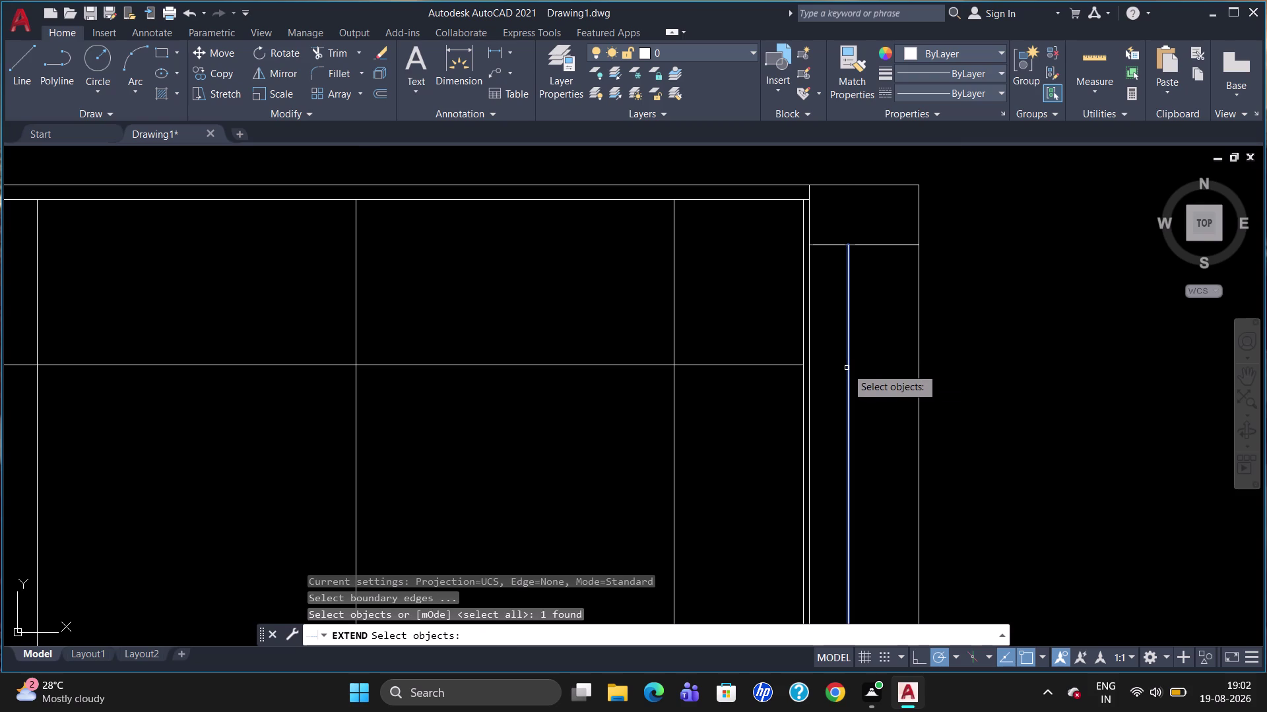
key(Return)
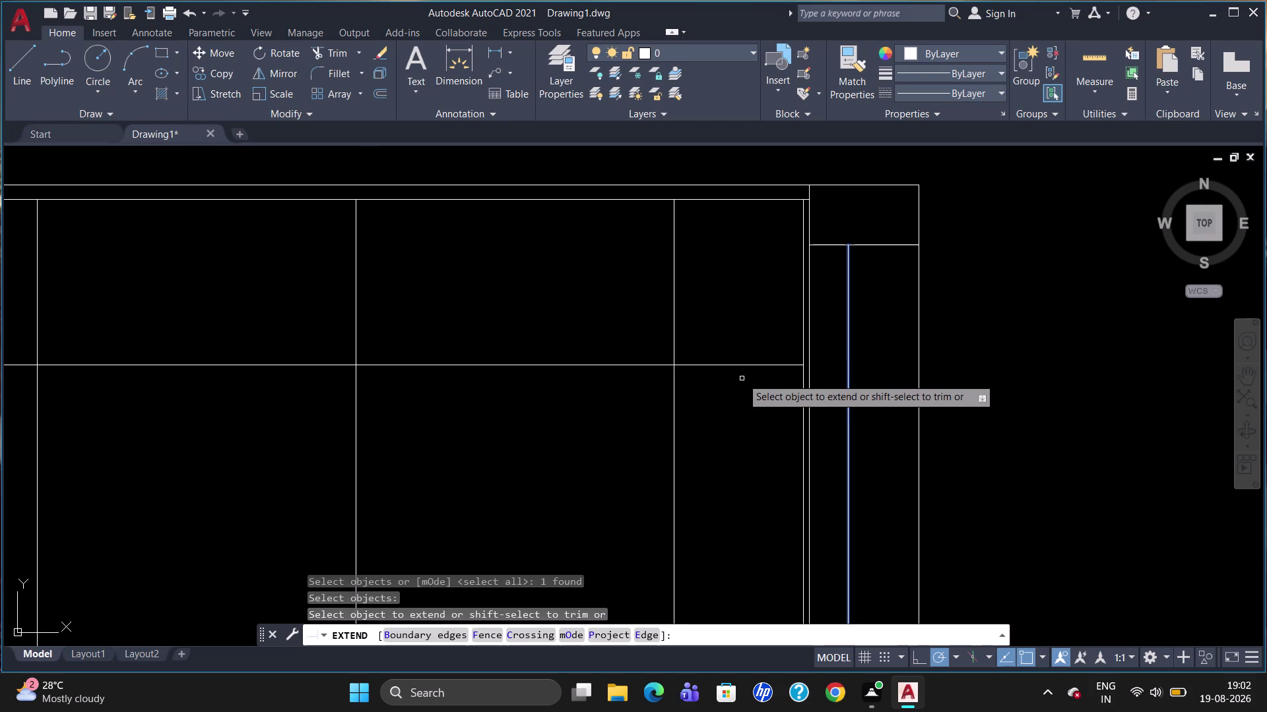
click(750, 365)
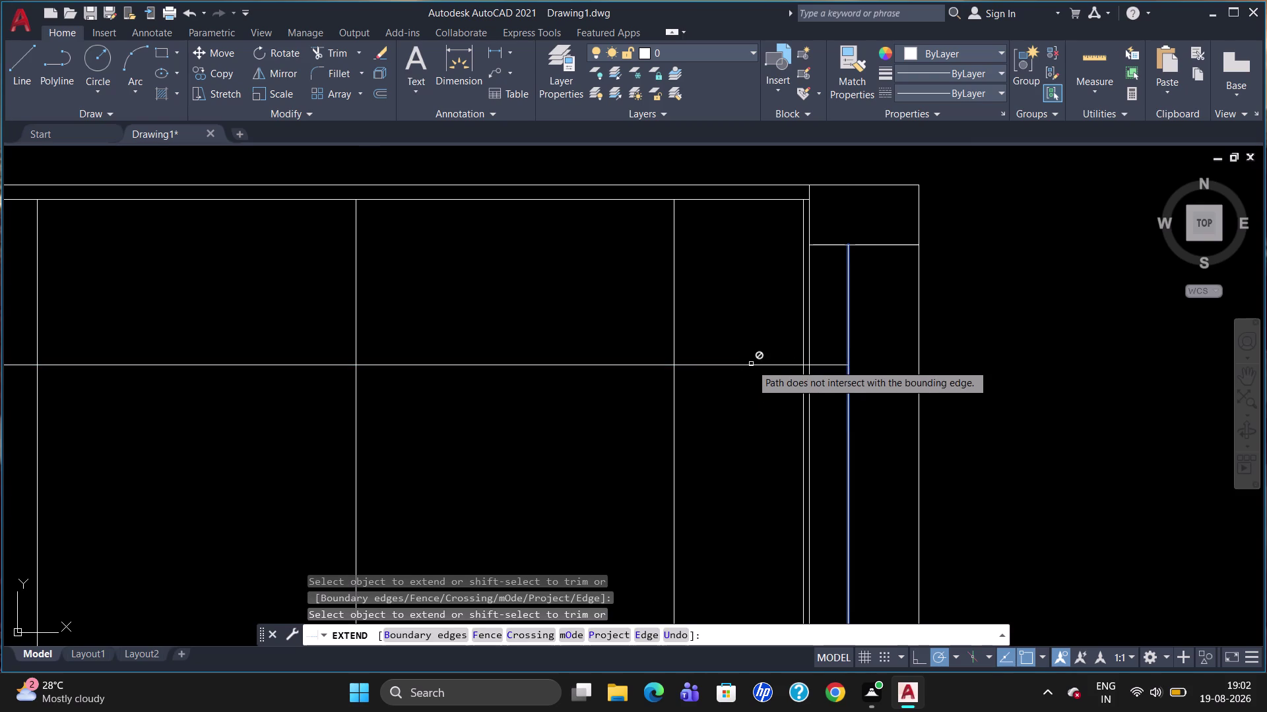
key(Escape)
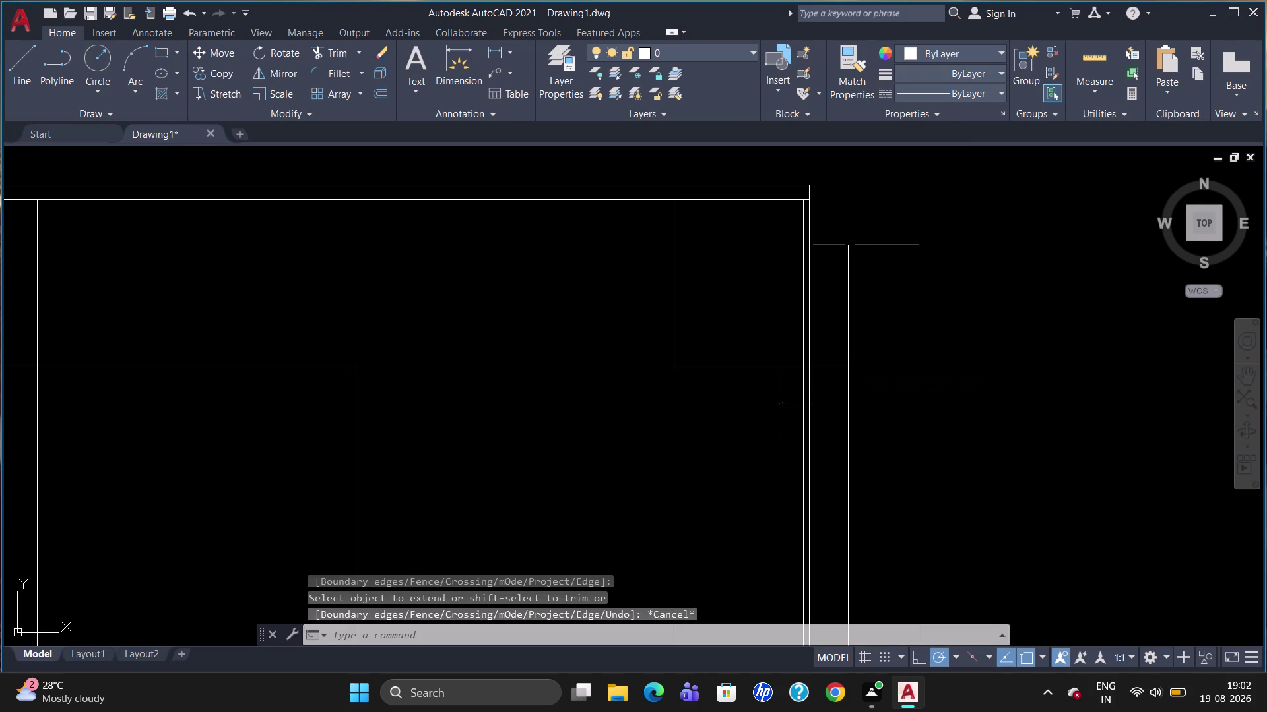
Trim the divider's overshoot and small pieces past the right-hand post.
text(tr)
key(Return)
key(Return)
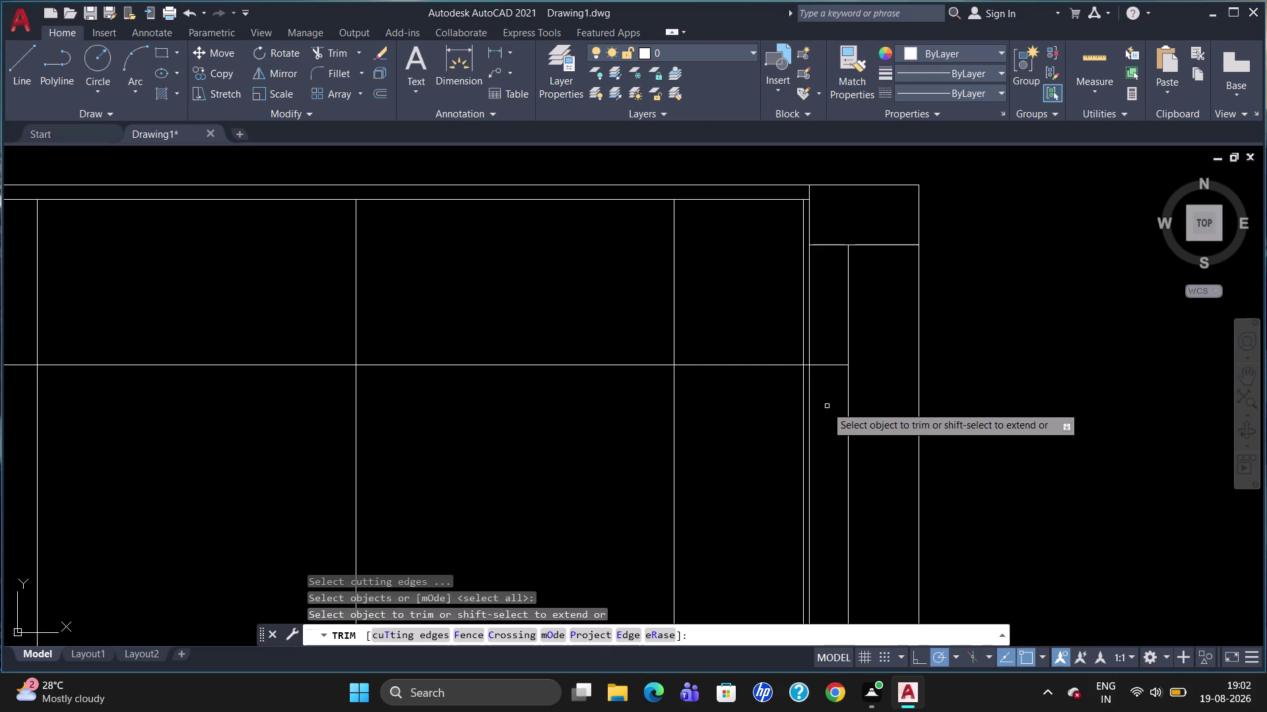
drag(806, 414, 795, 449)
click(794, 449)
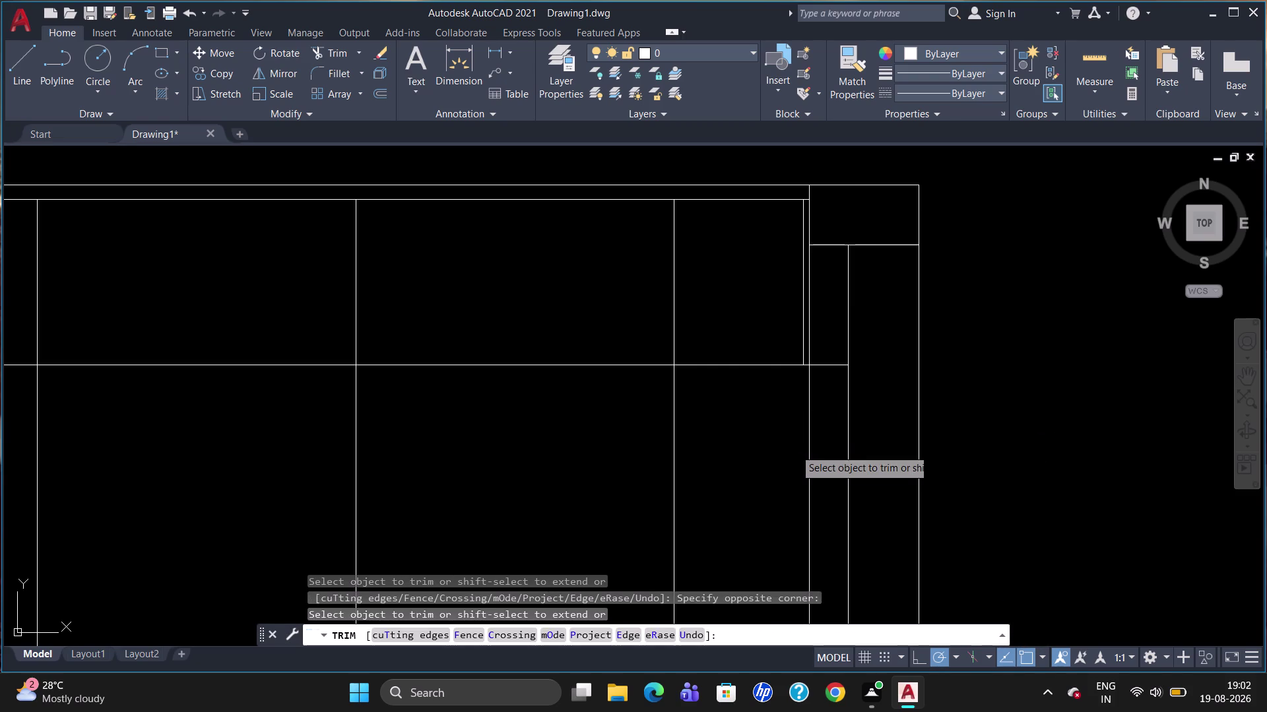
click(812, 444)
click(812, 444)
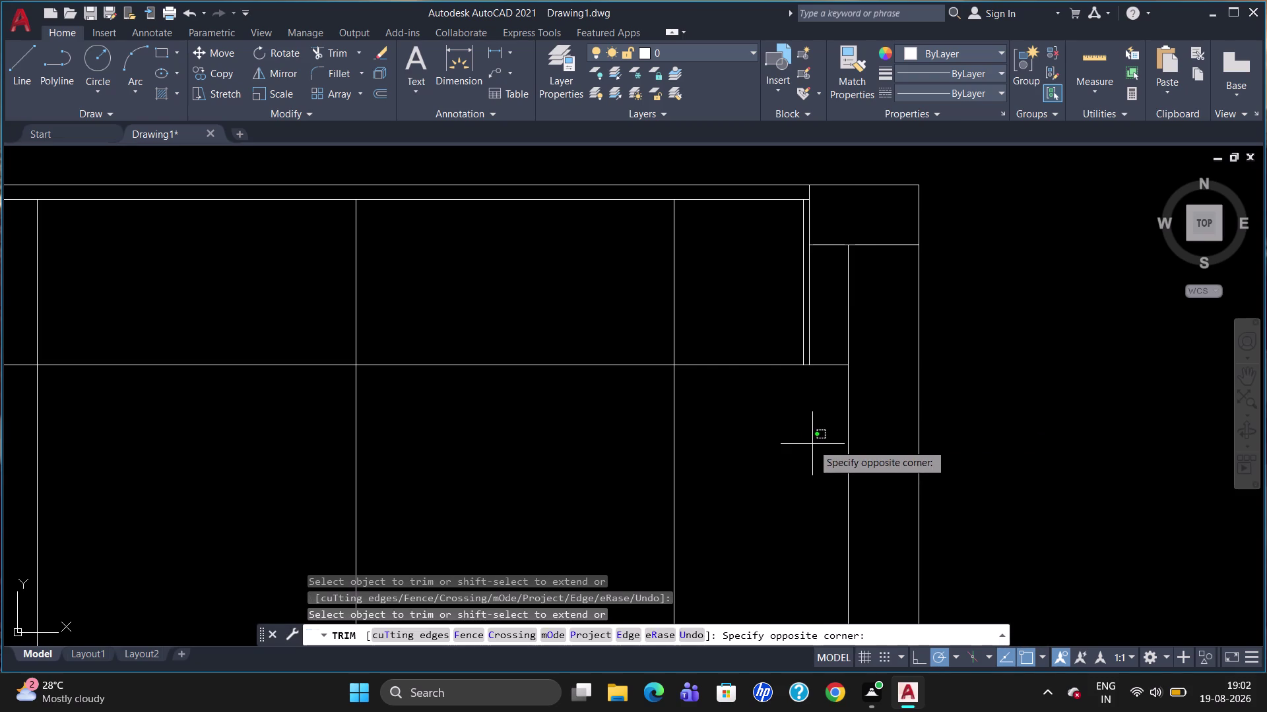
key(Escape)
Begin a BREAK command, picking two points in the drawing.
scroll(down, 3)
scroll(up, 3)
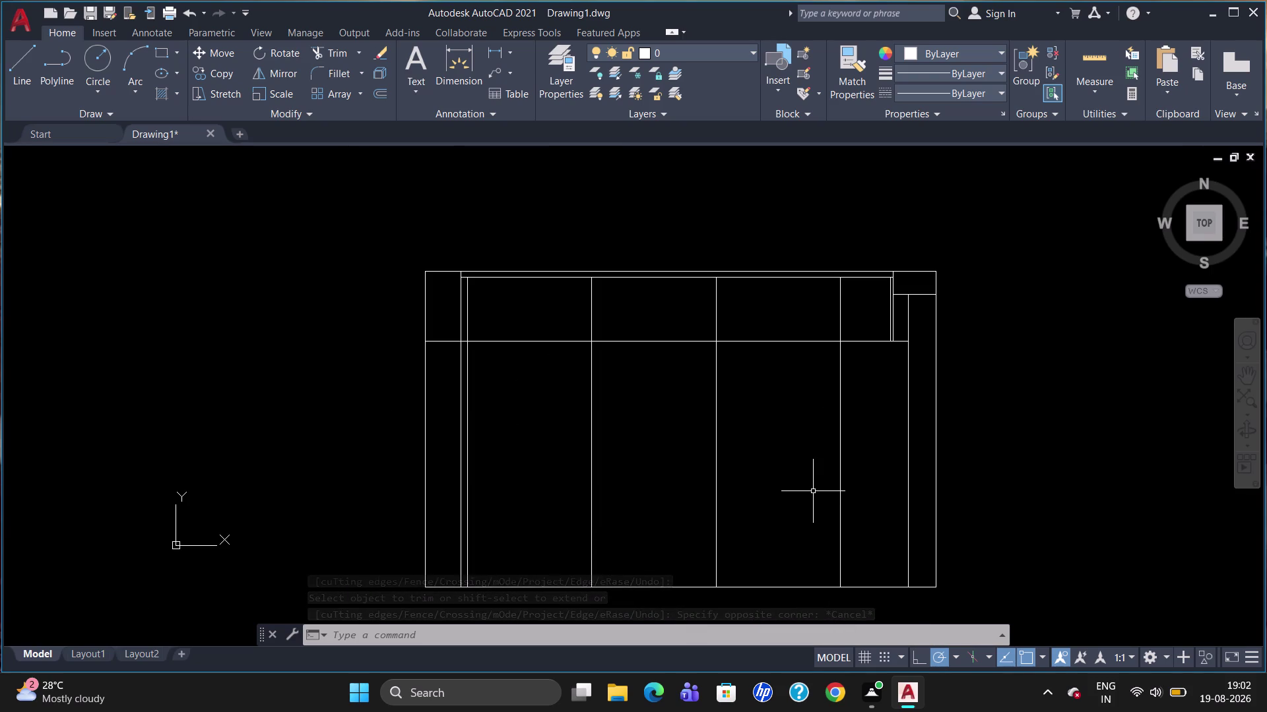
text(b)
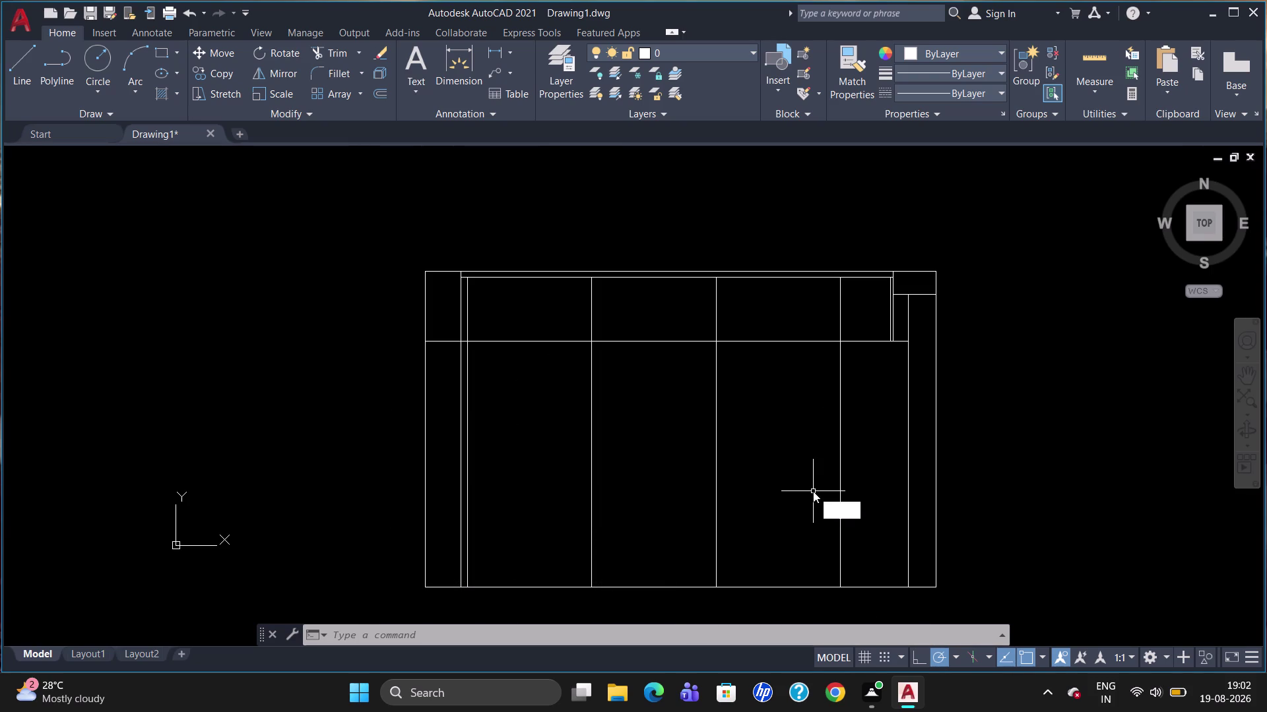
text(r)
click(837, 534)
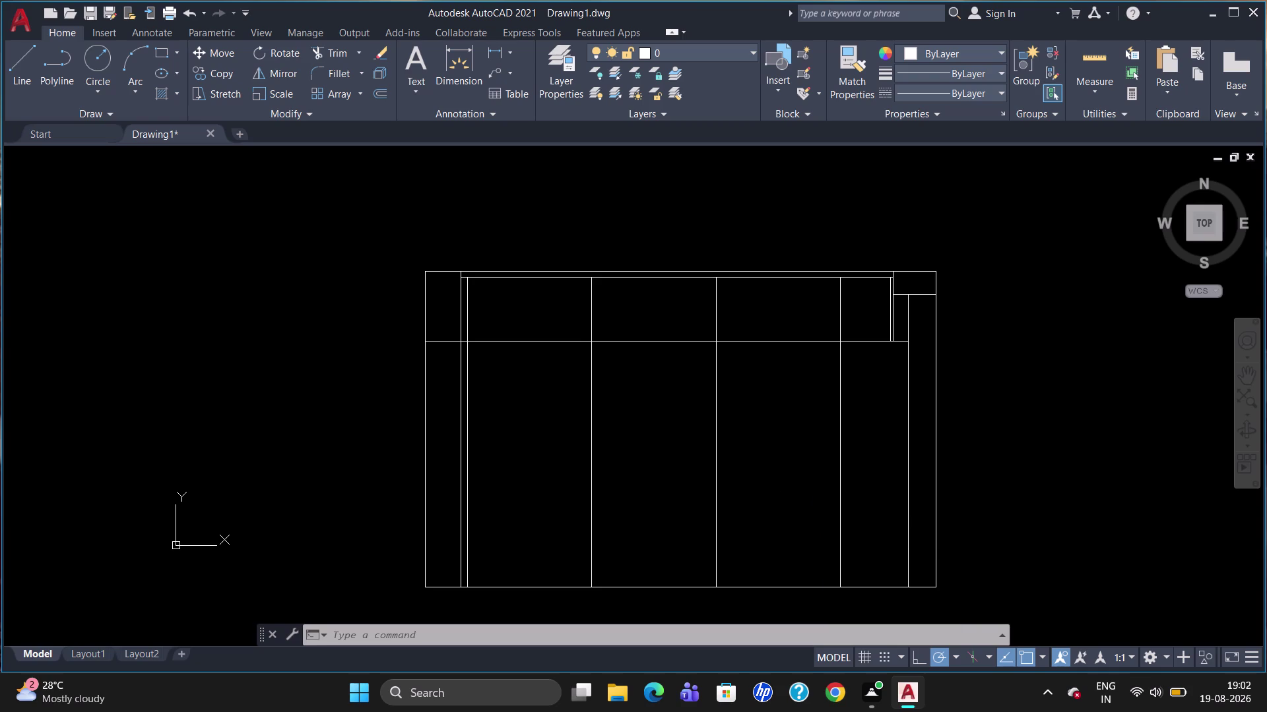
click(898, 479)
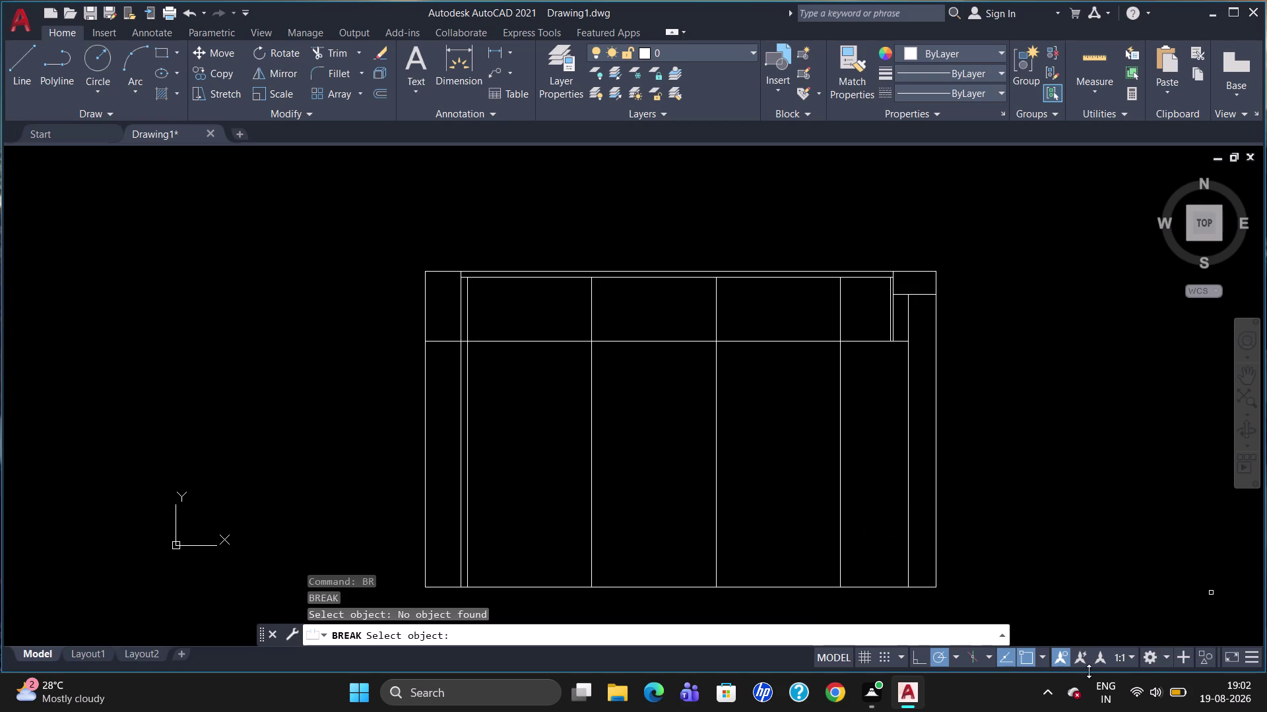
click(909, 508)
key(Return)
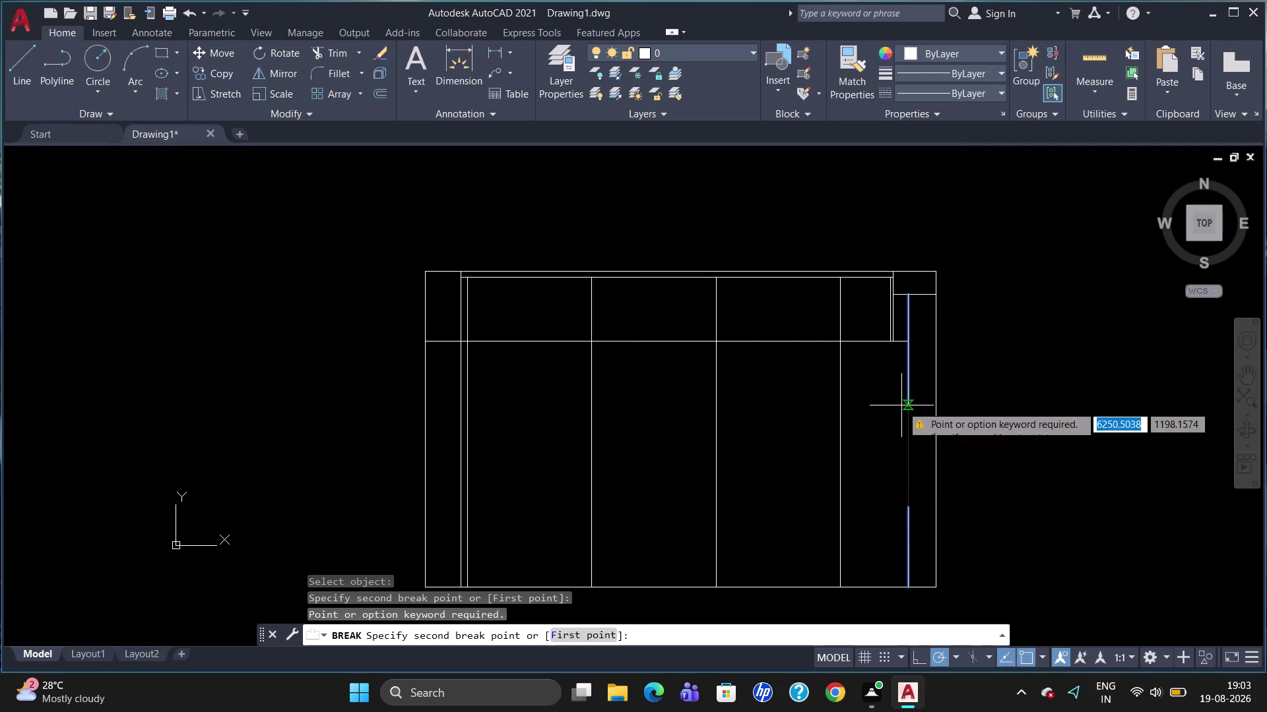
key(u)
key(Return)
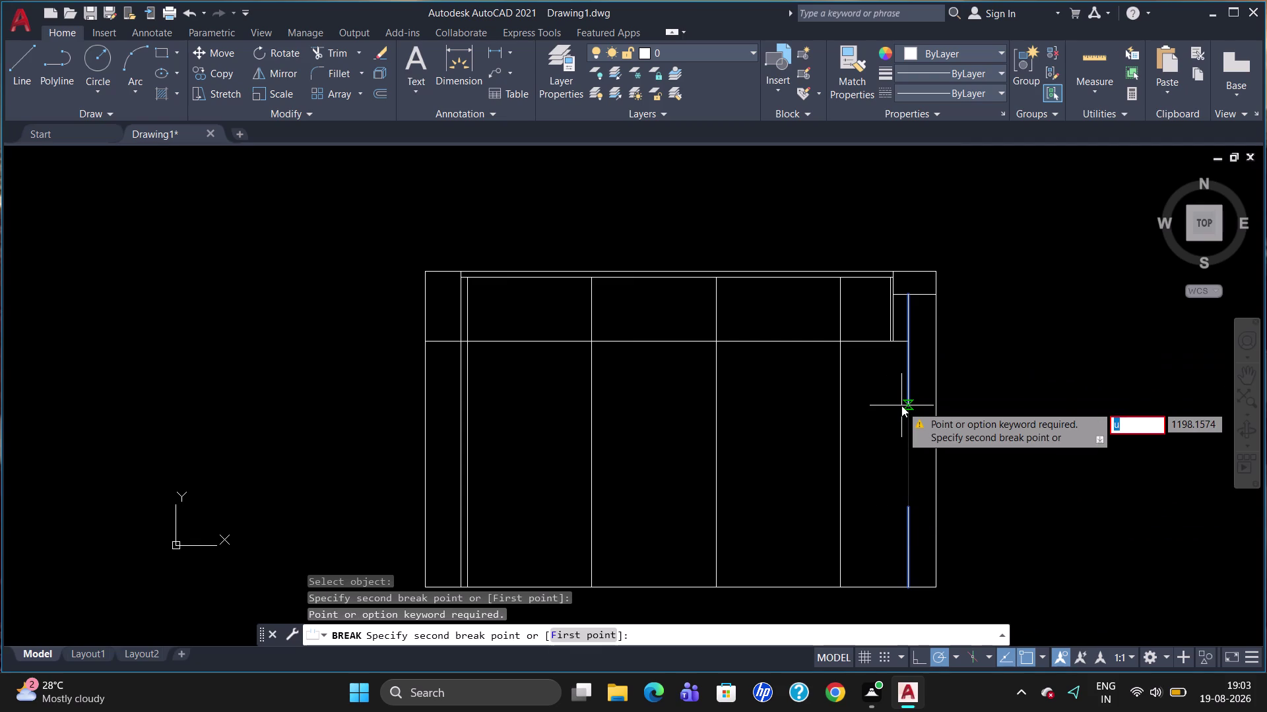
key(Escape)
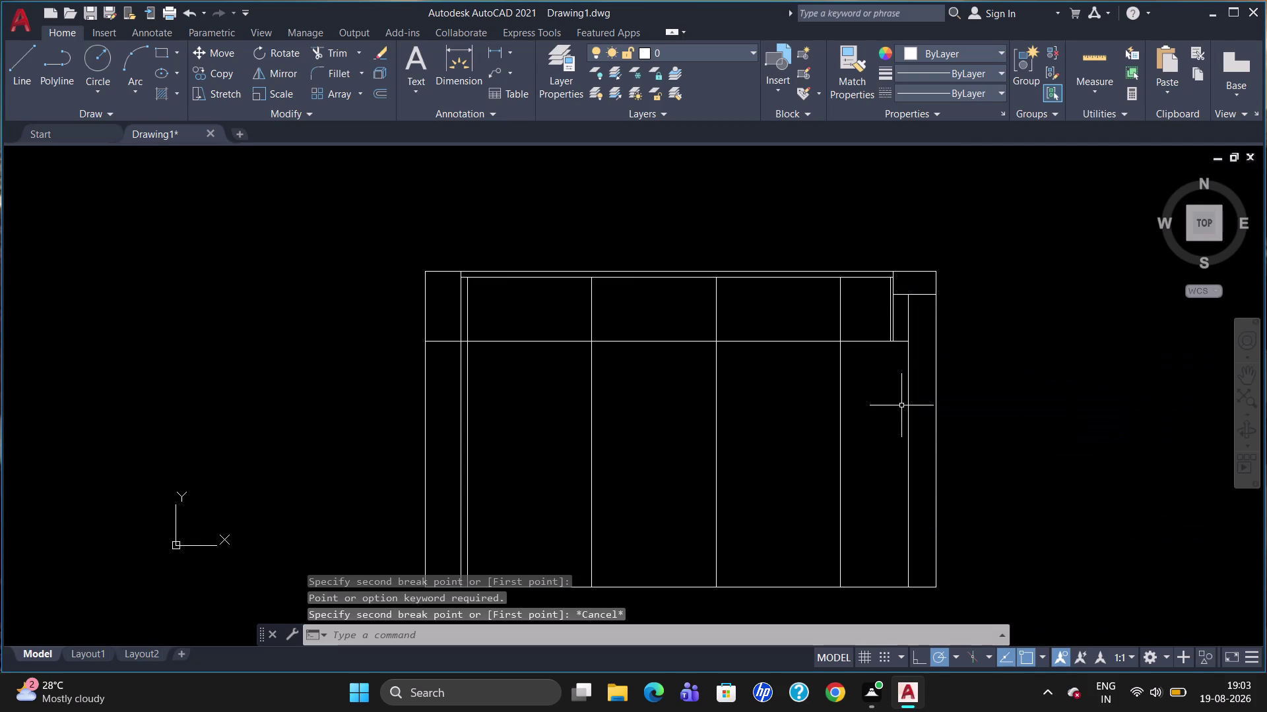
text(br)
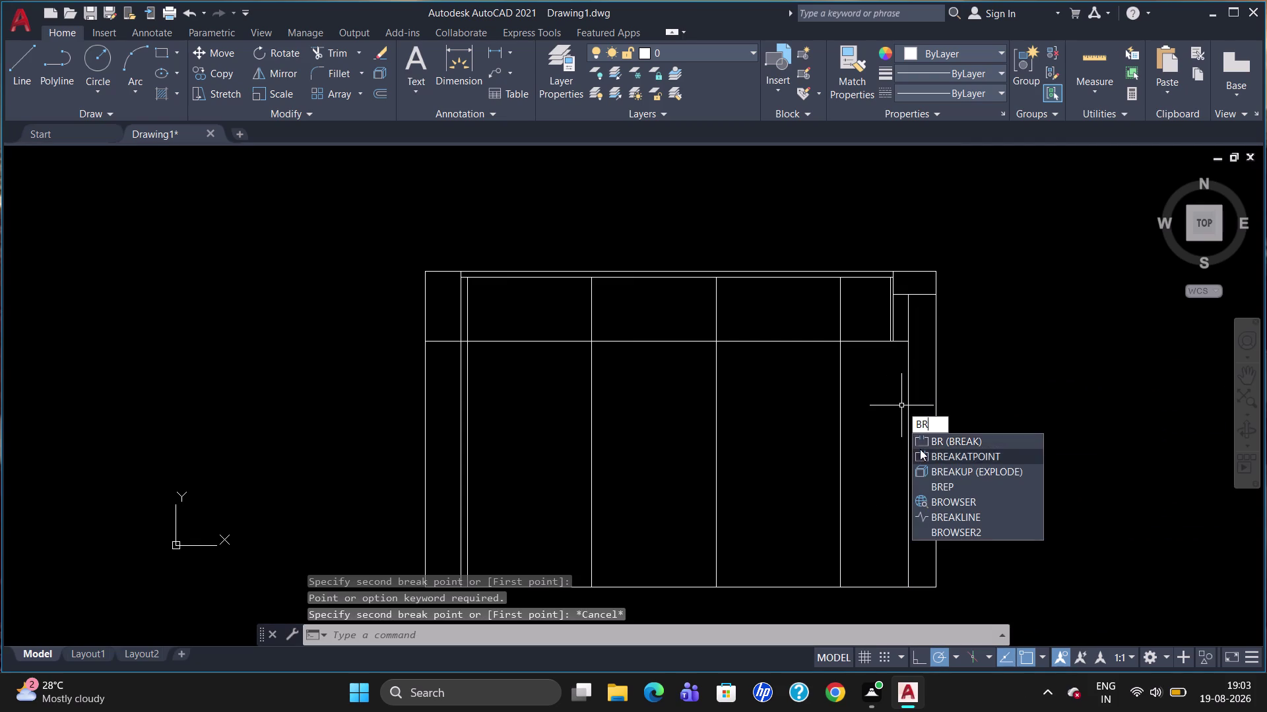
click(920, 449)
click(907, 428)
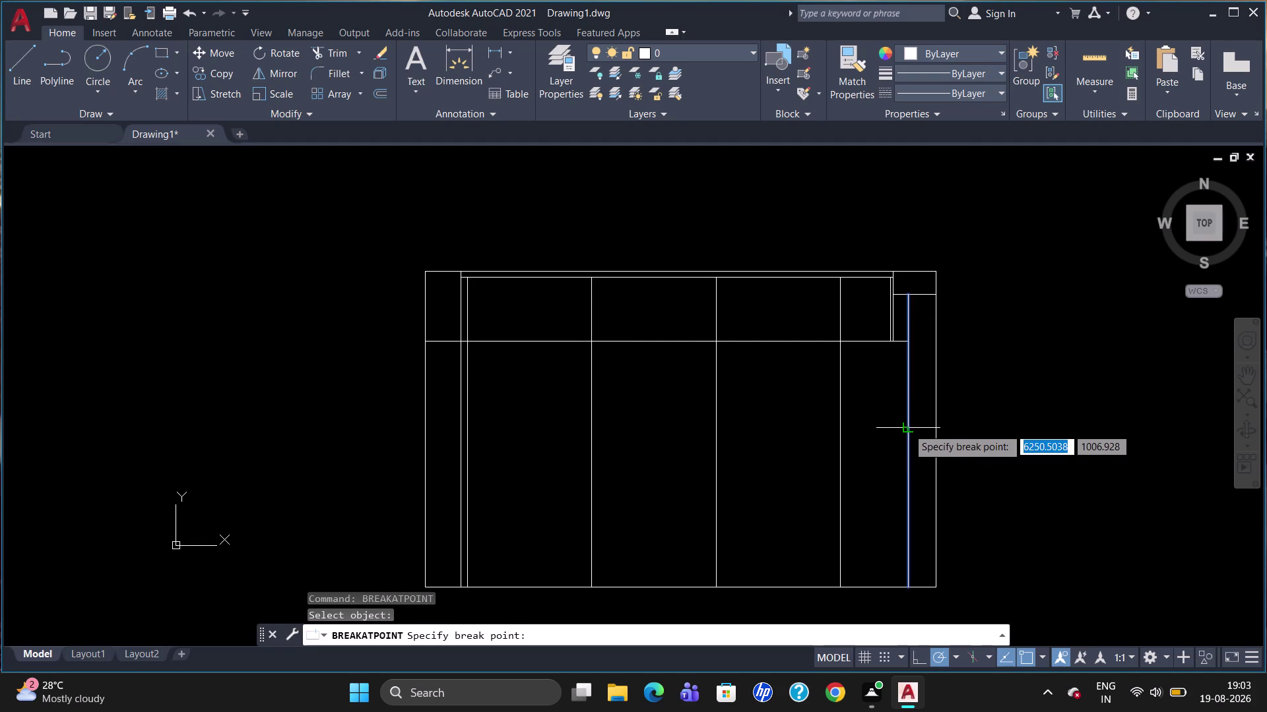
key(Return)
click(910, 339)
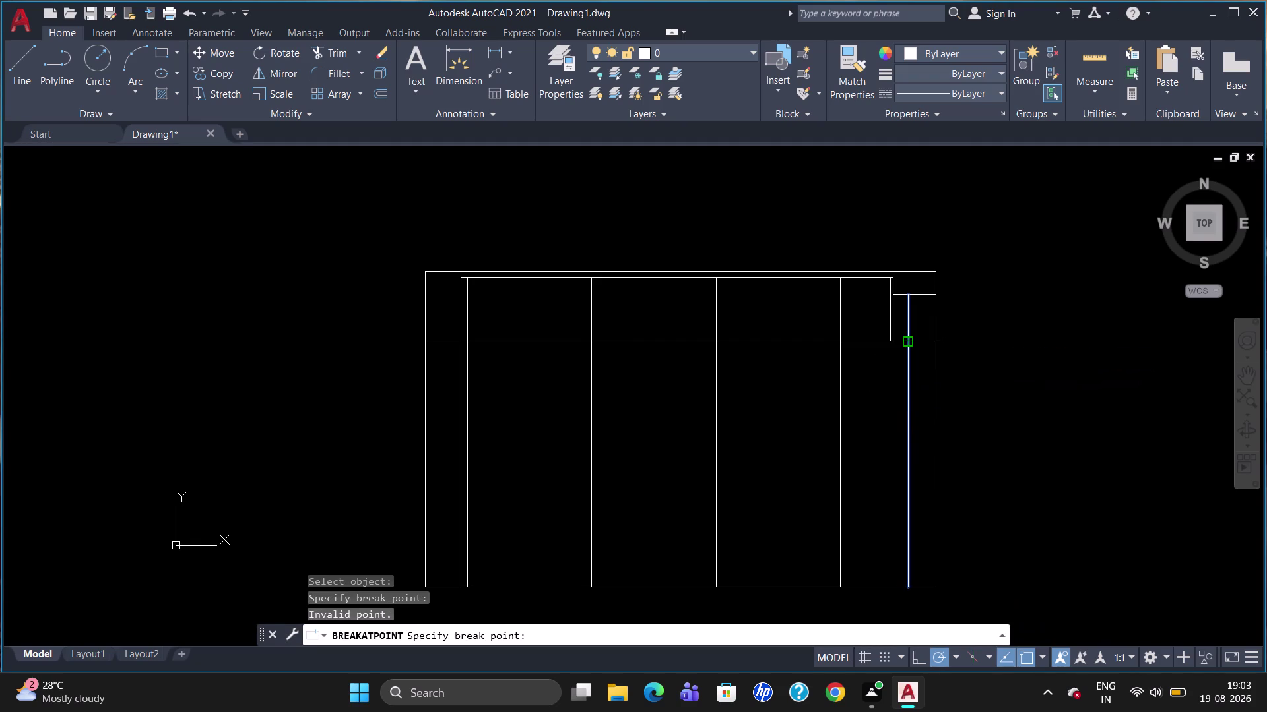
key(o)
key(Return)
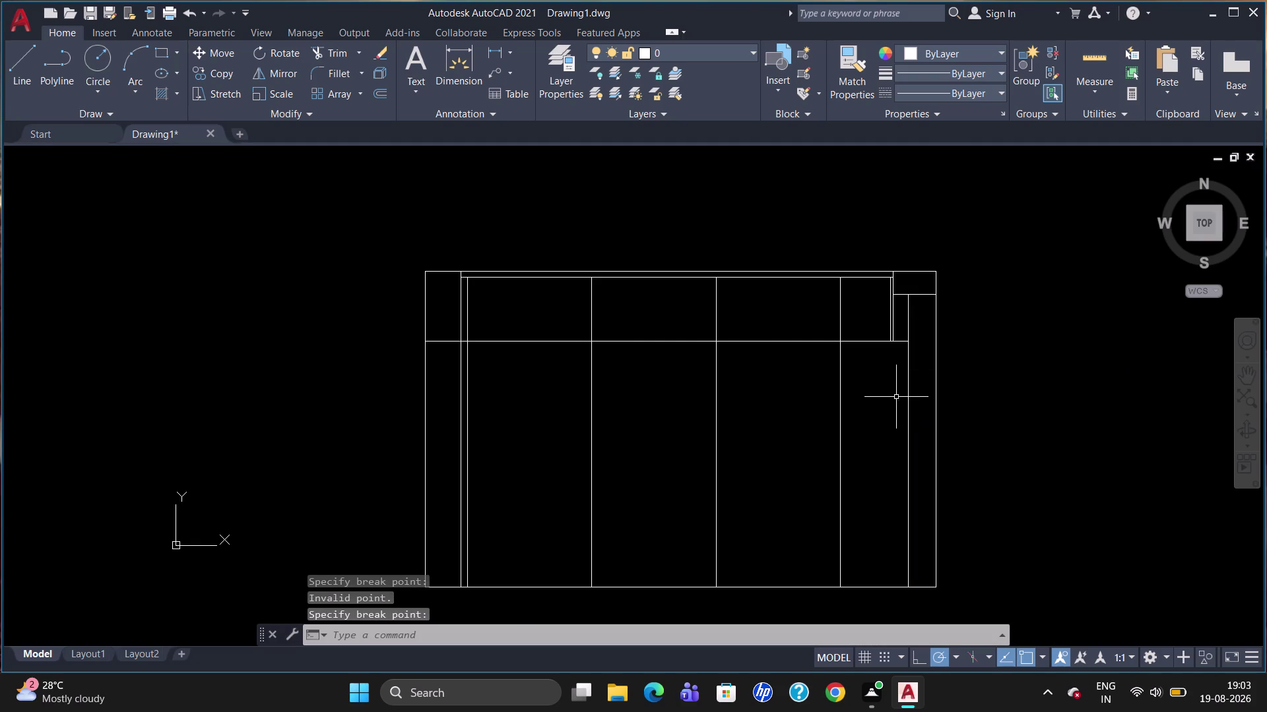
text(50)
Offset two right-side post lines 50 units to the left.
key(Return)
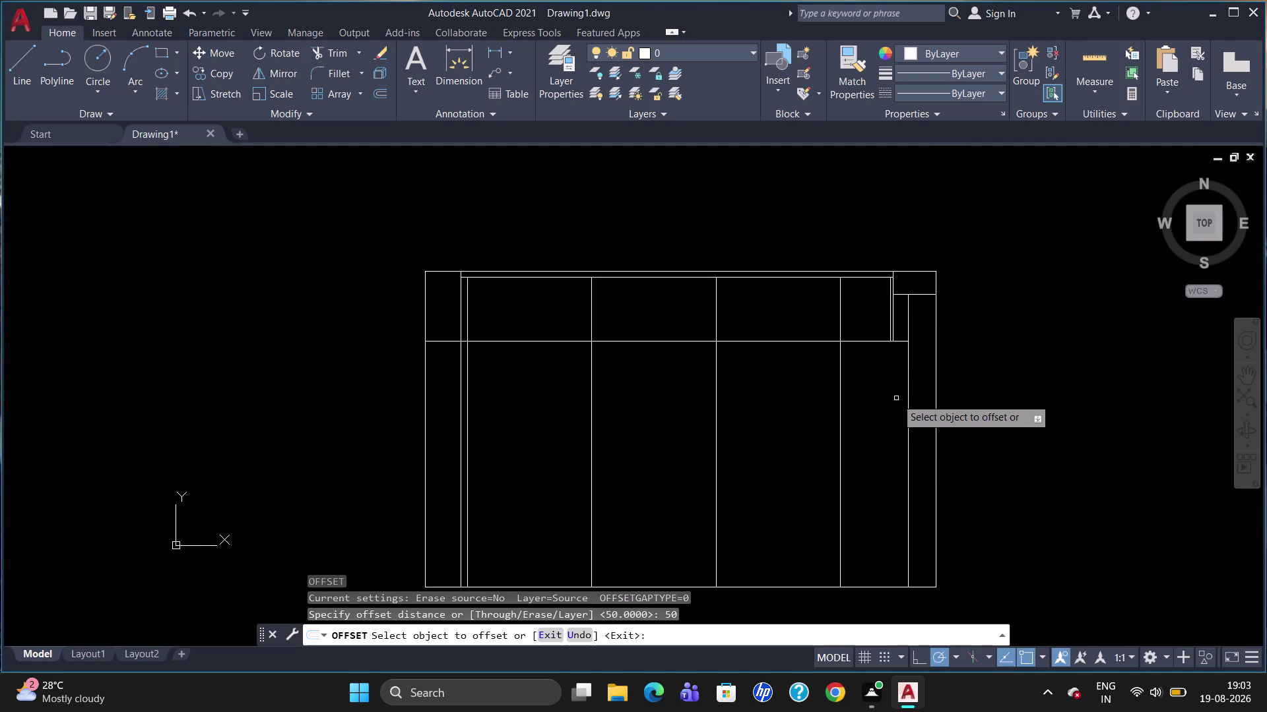
click(910, 413)
click(901, 419)
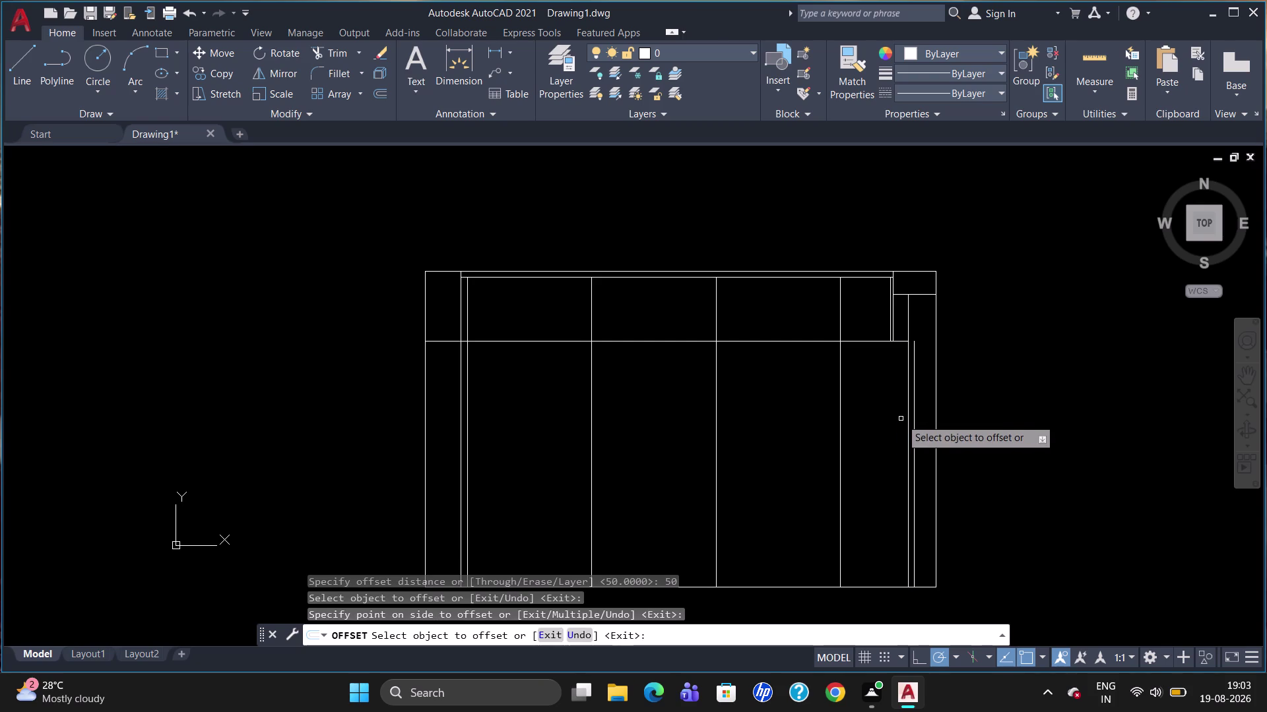
click(906, 423)
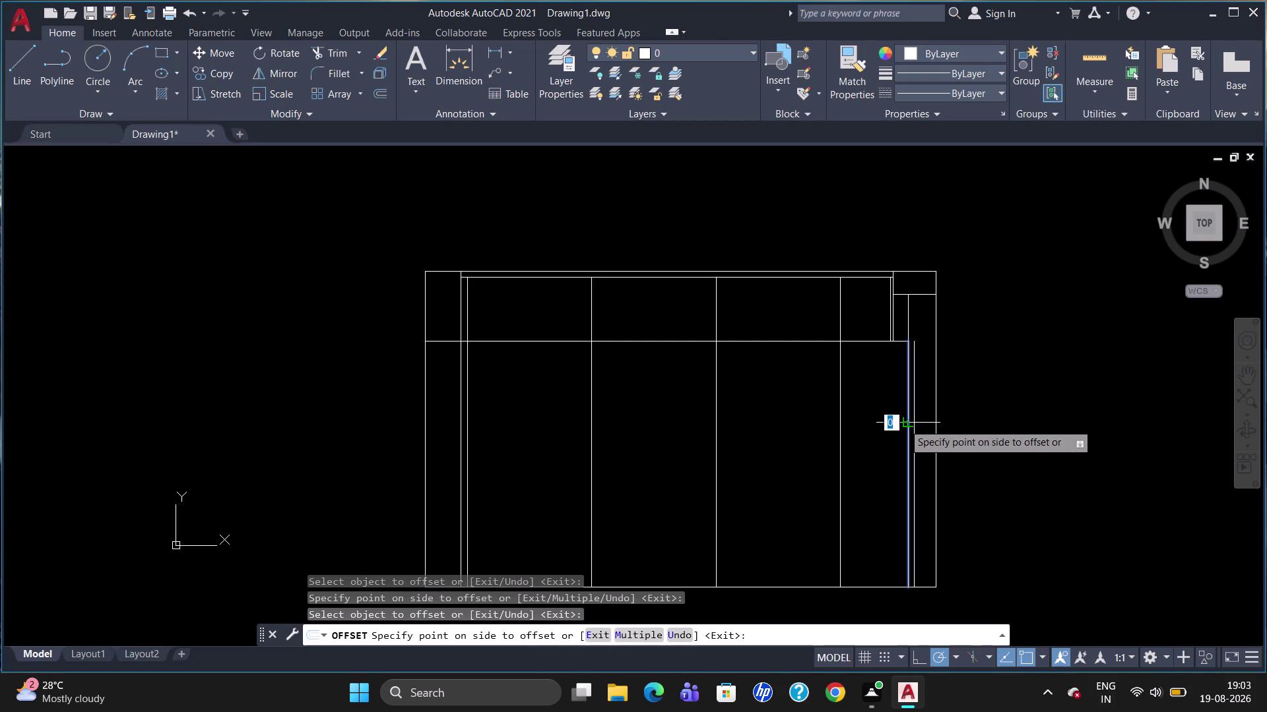
click(898, 433)
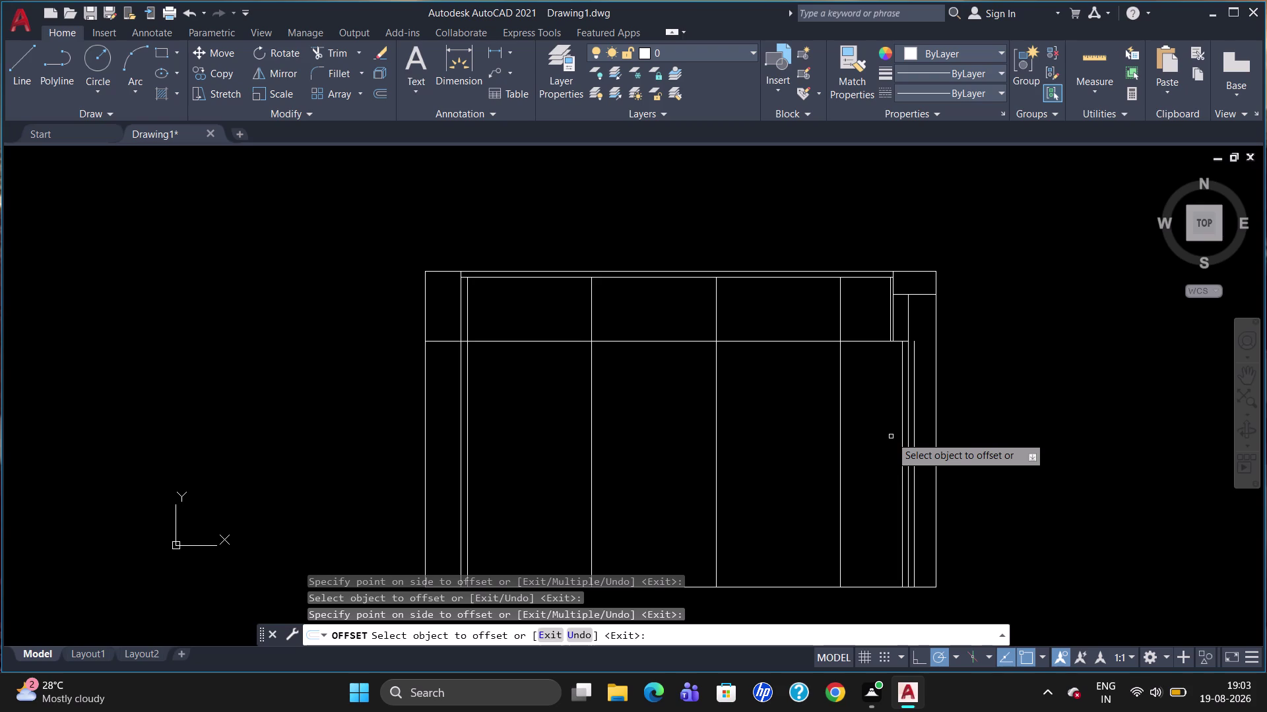
Try offsetting a vertical line by 530, then cancel and delete the result.
click(901, 447)
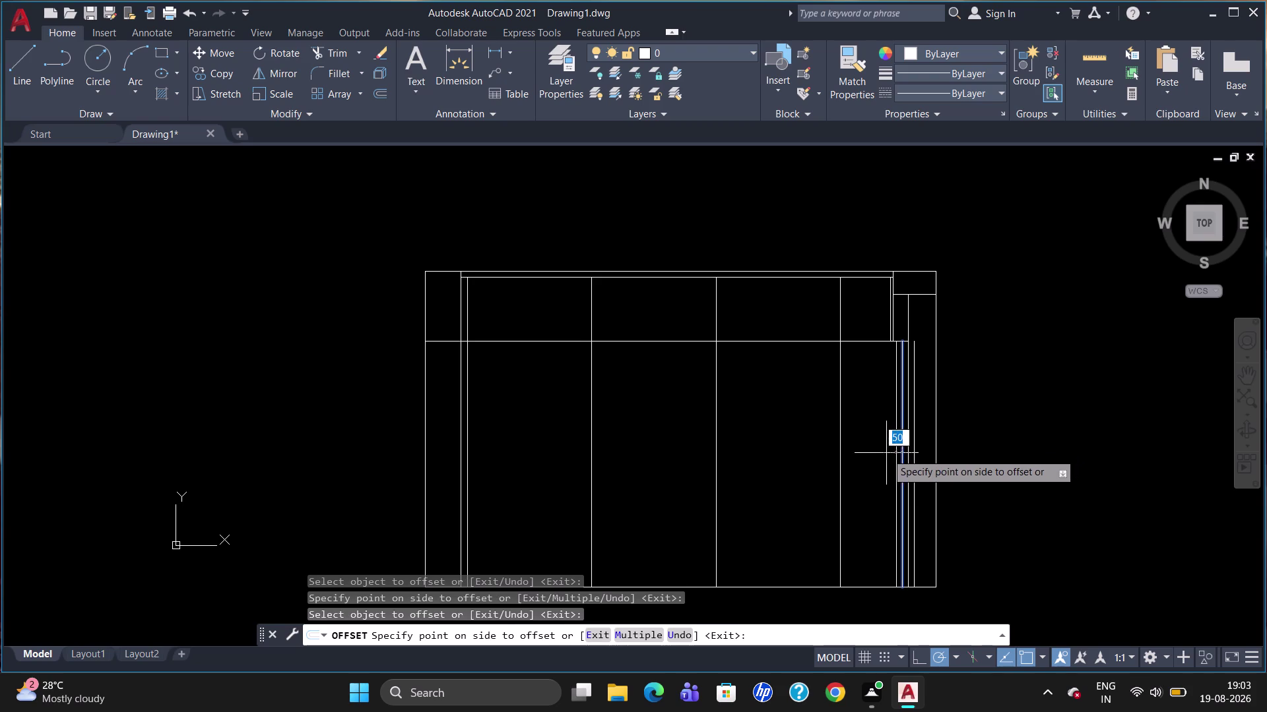
text(54)
key(BackSpace)
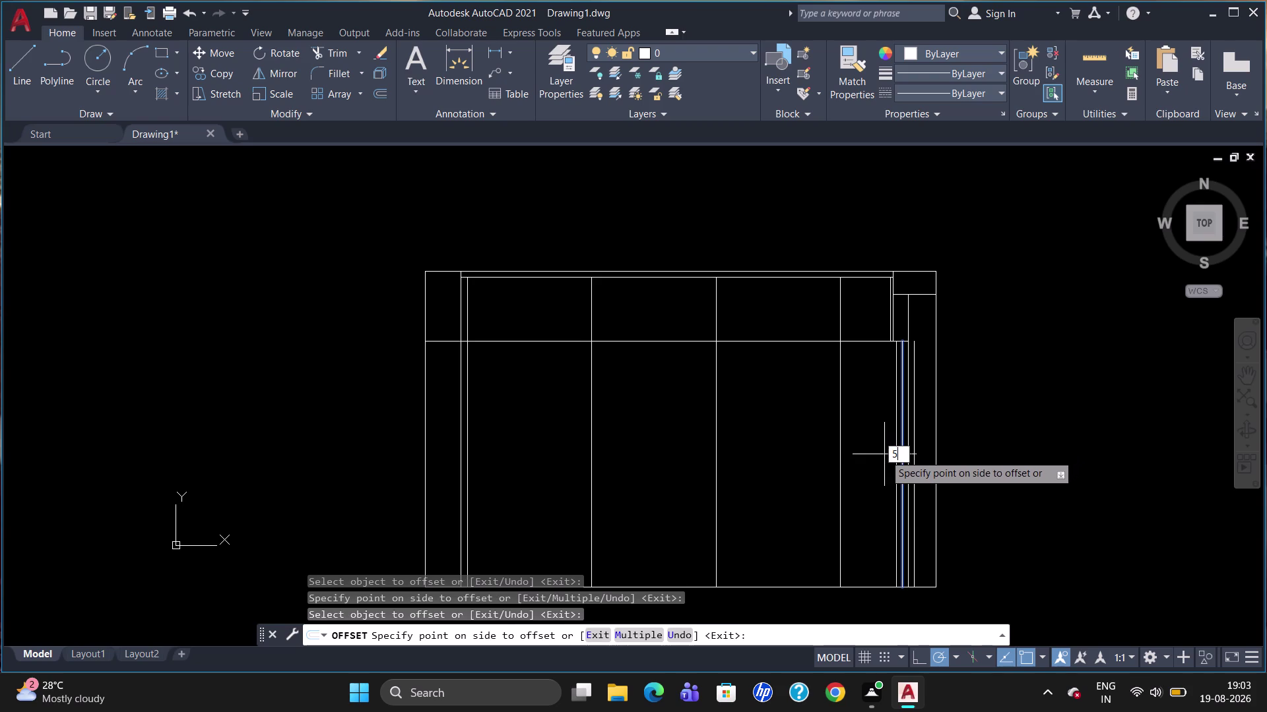
text(30)
key(Return)
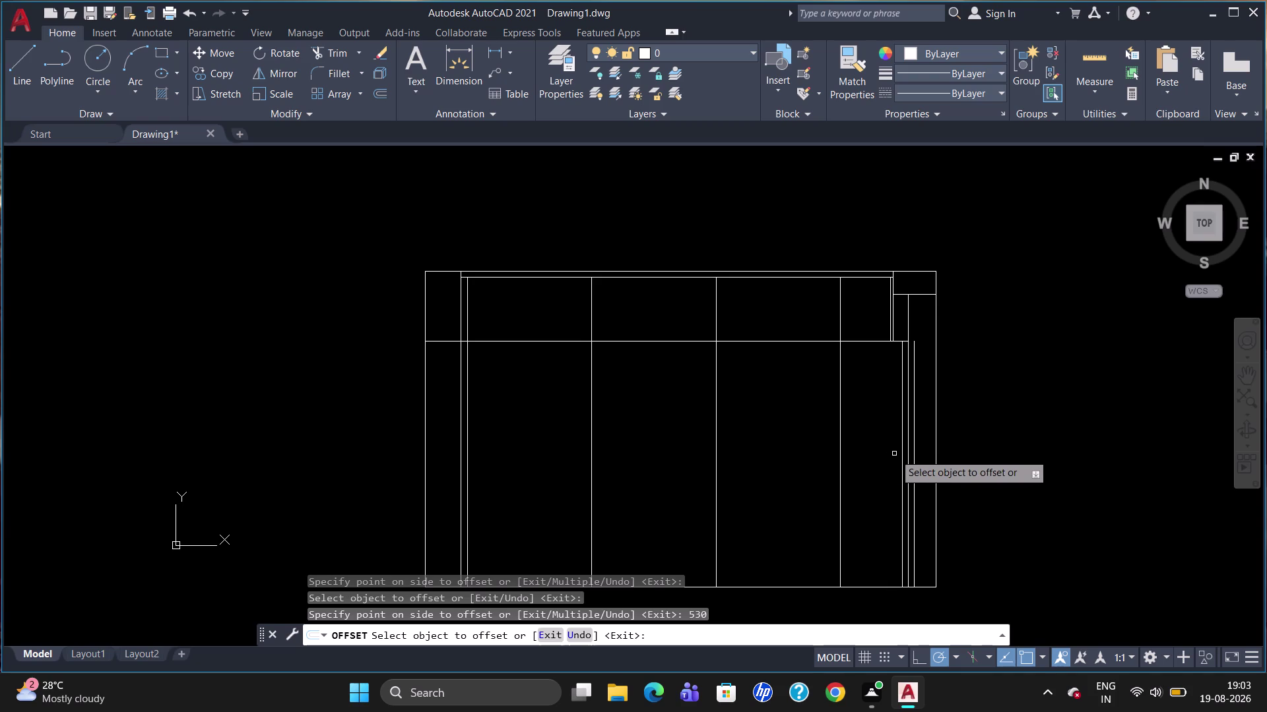
click(900, 450)
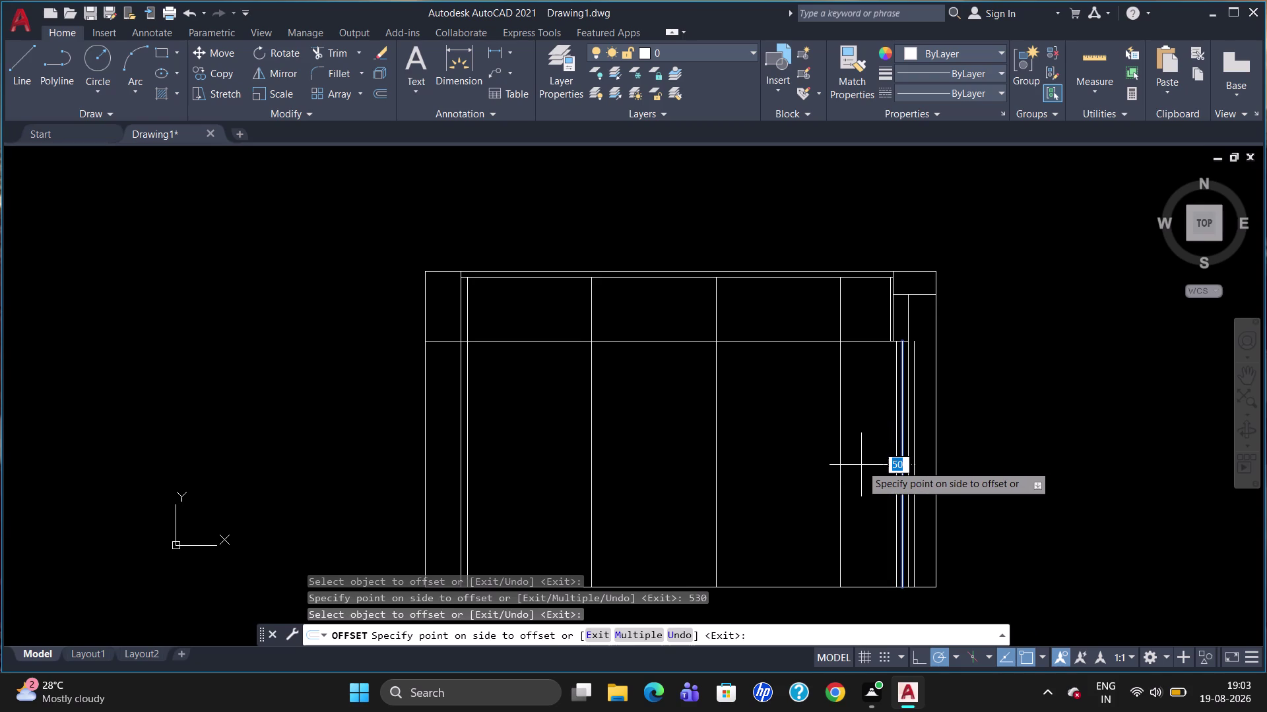
key(Escape)
click(913, 438)
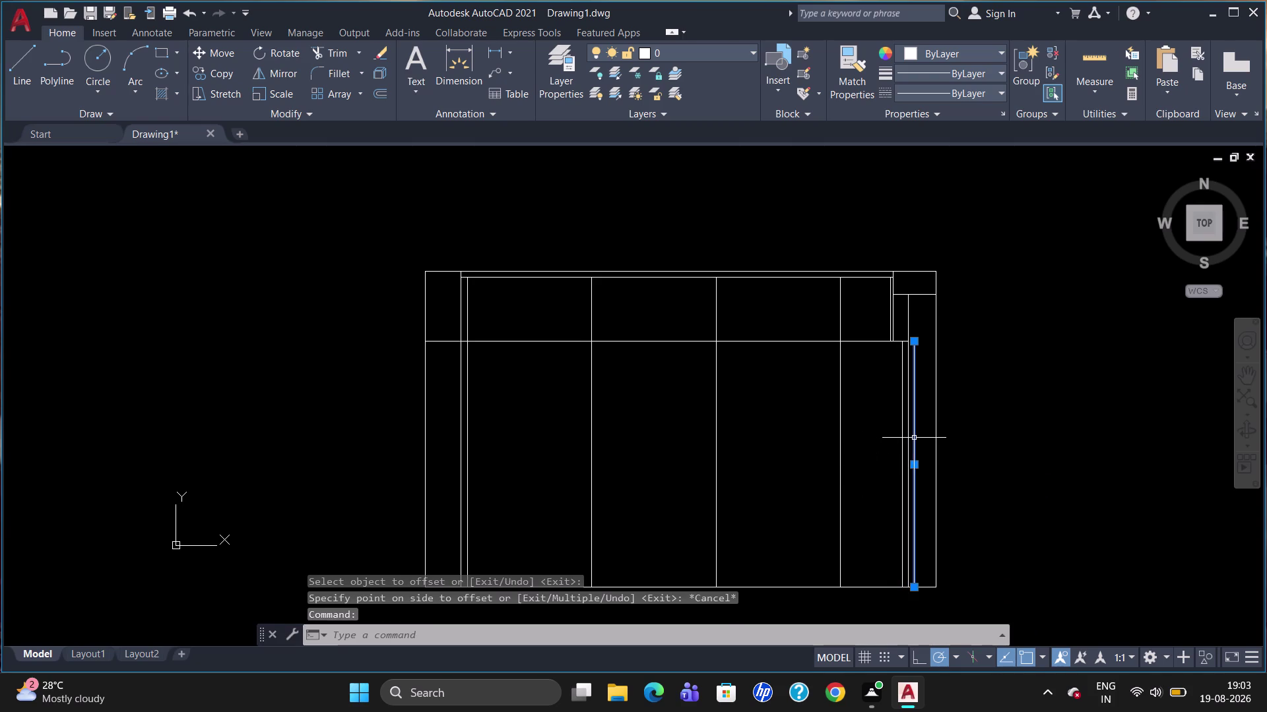
key(Delete)
scroll(down, 3)
scroll(up, 3)
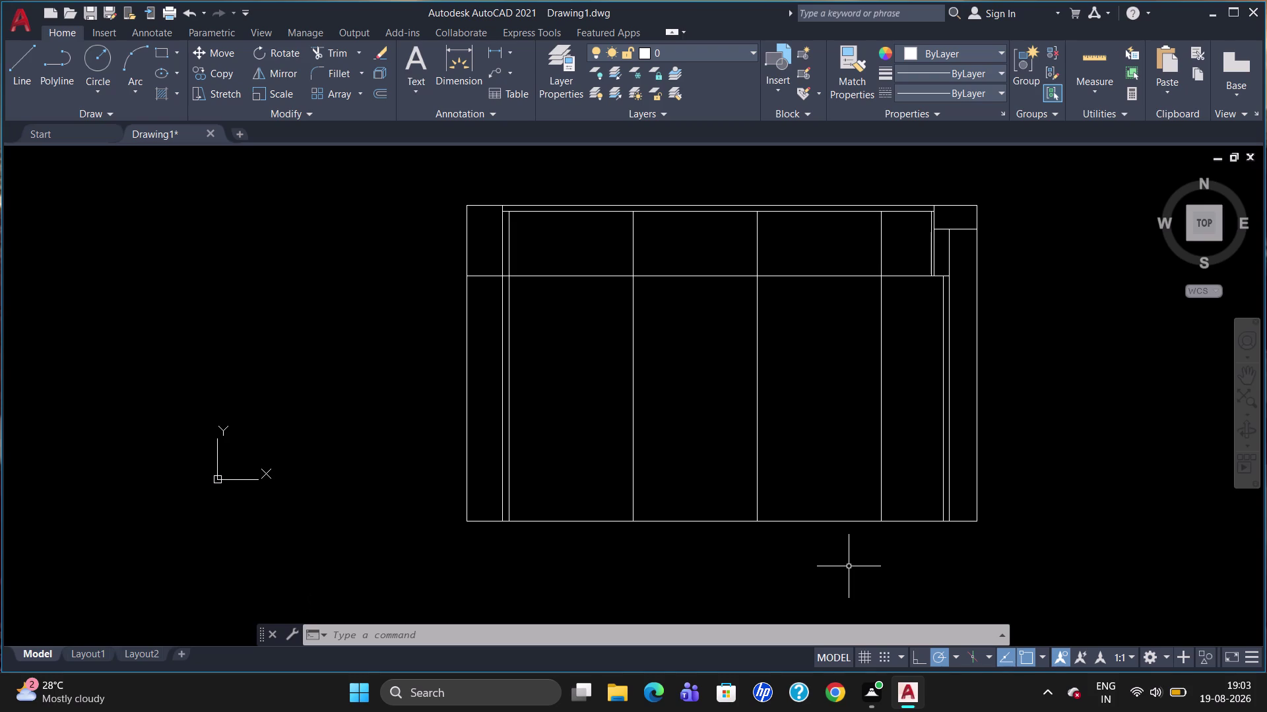
Start OFFSET with a distance of 100.
key(o)
key(Return)
key(1)
key(0)
key(0)
key(Return)
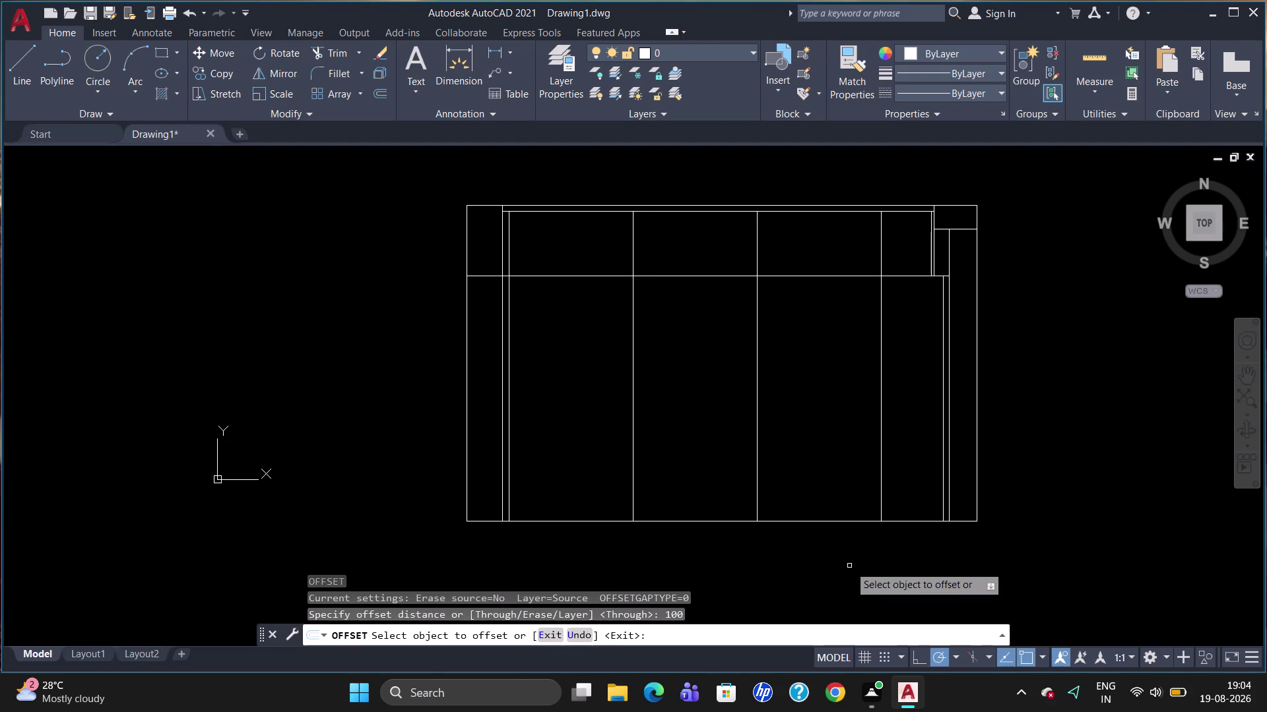
Offset the bottom frame line 100 upward.
click(818, 522)
click(822, 498)
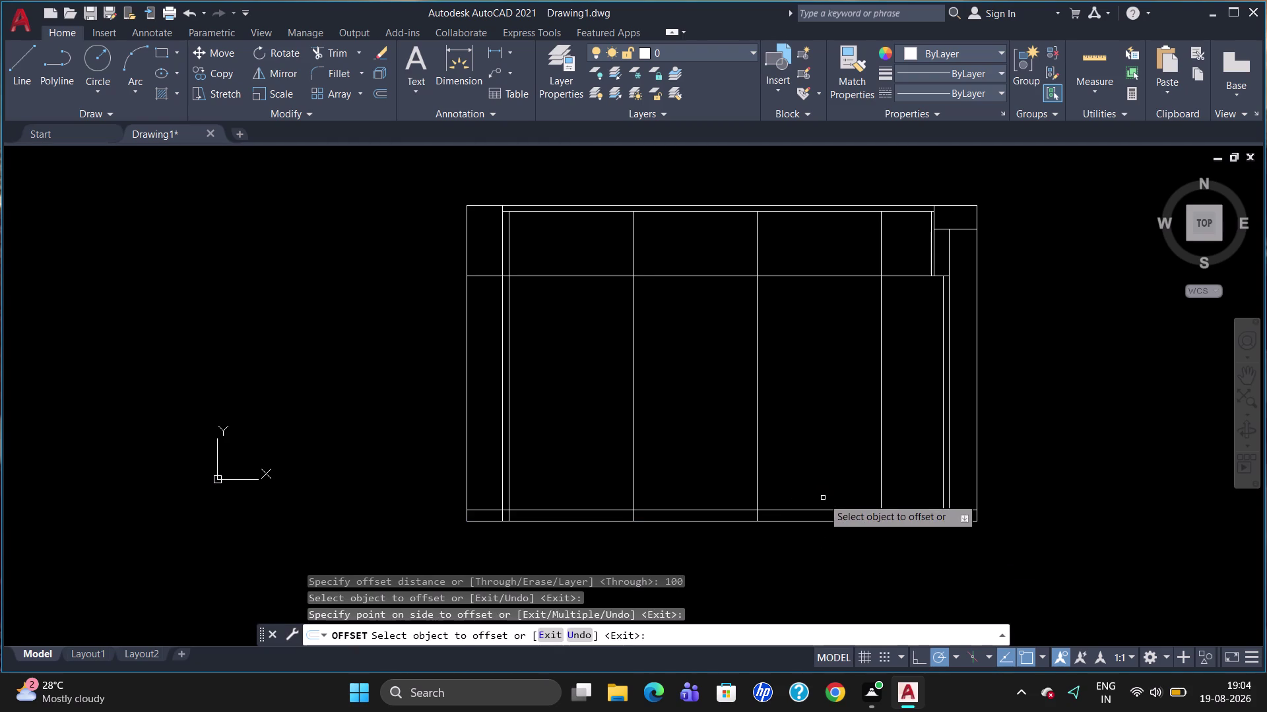
key(Escape)
Trim the new bottom line's overhang near the bottom-left corner.
text(t)
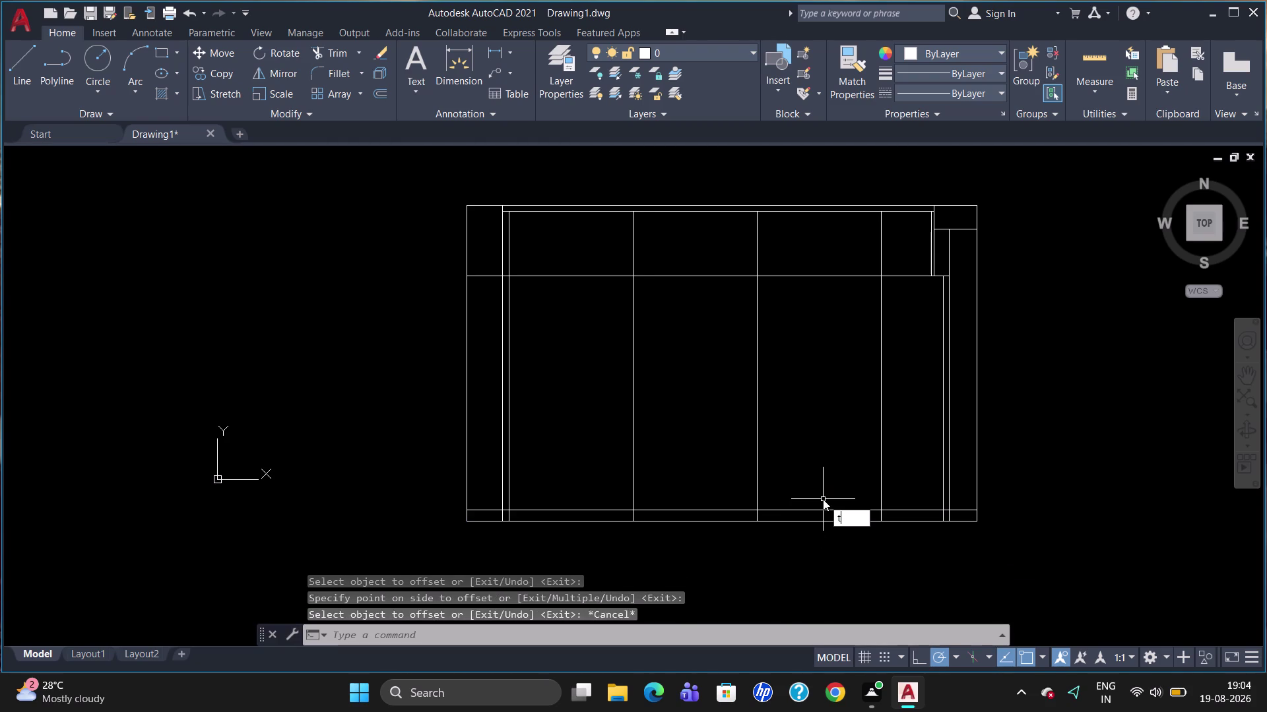
text(r)
key(Return)
key(Return)
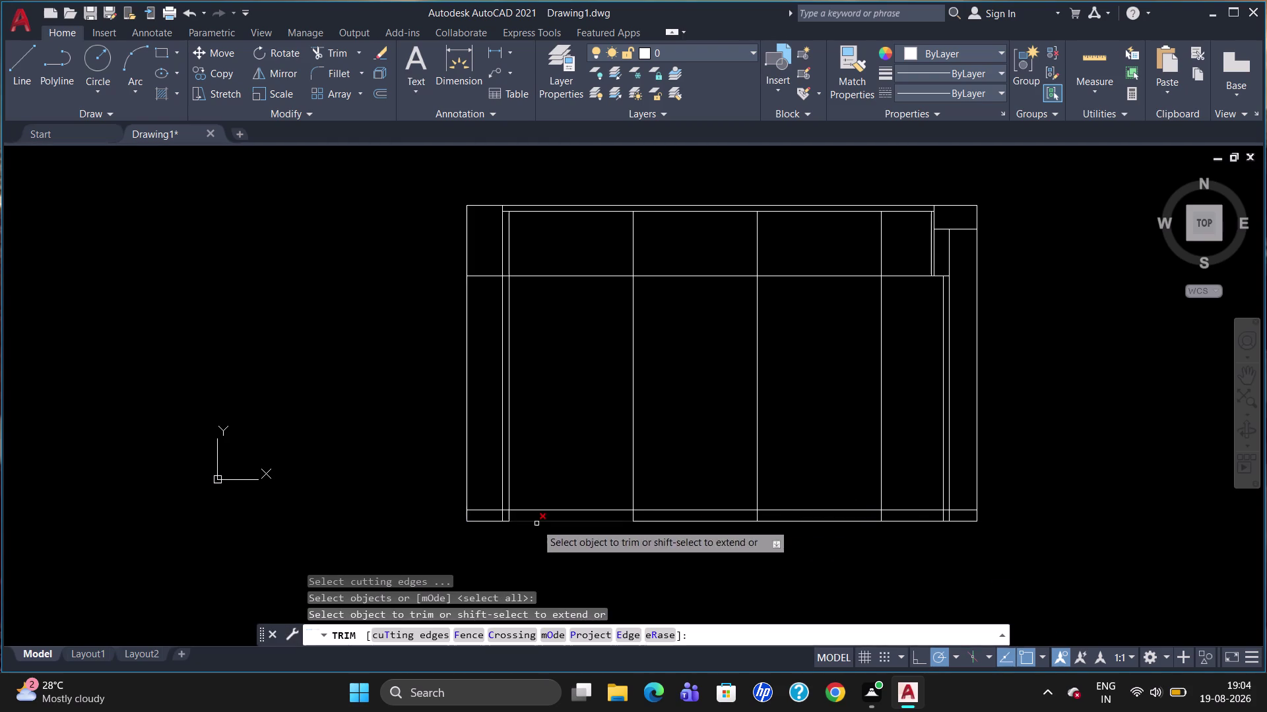
click(511, 514)
click(502, 517)
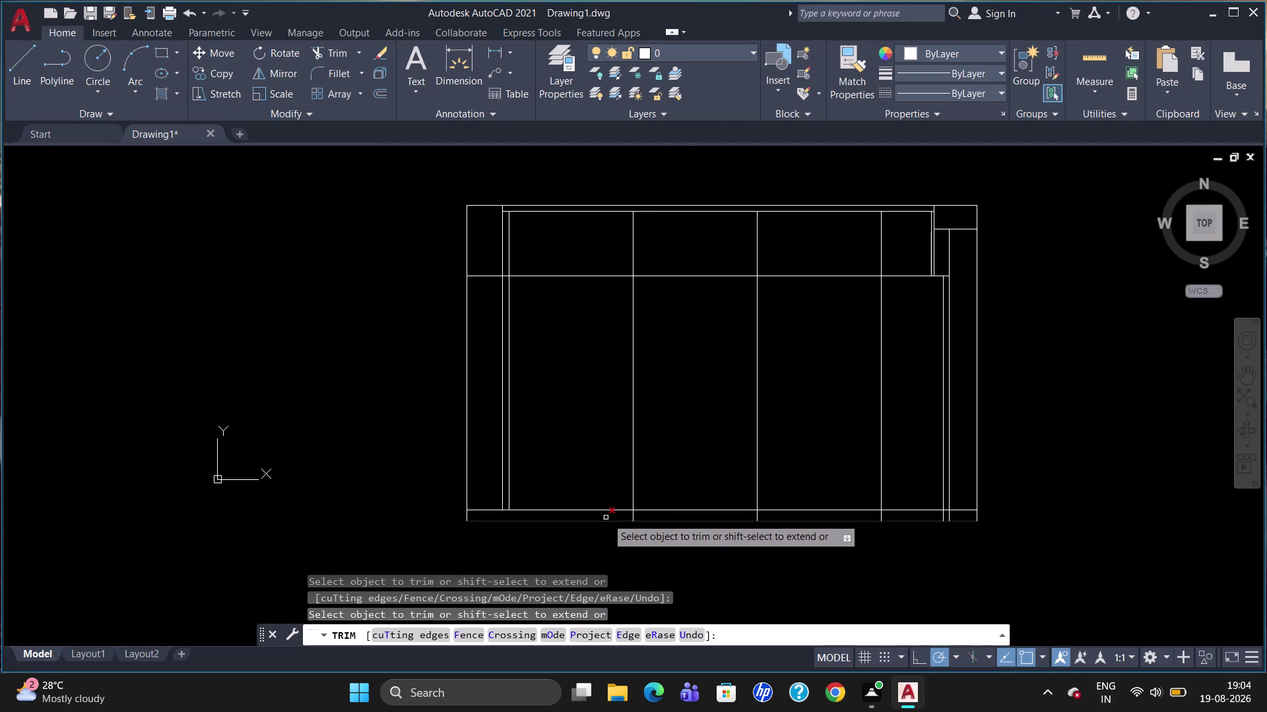
click(632, 514)
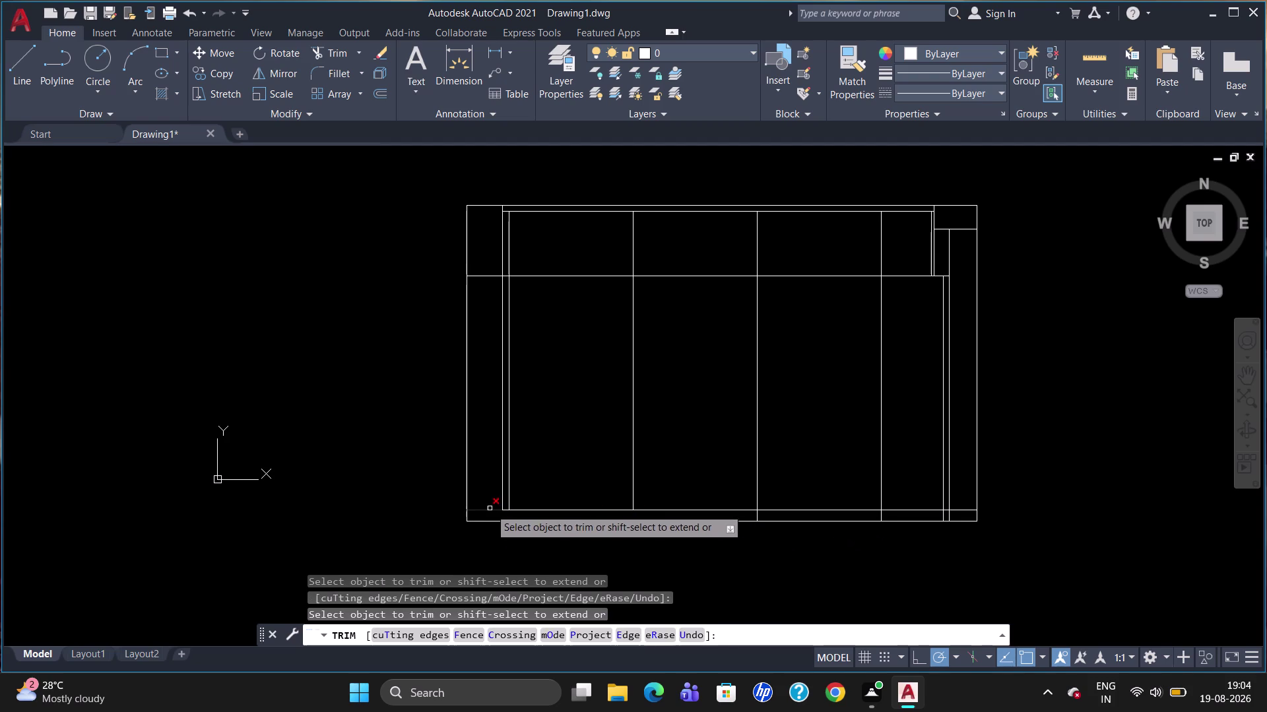
click(492, 508)
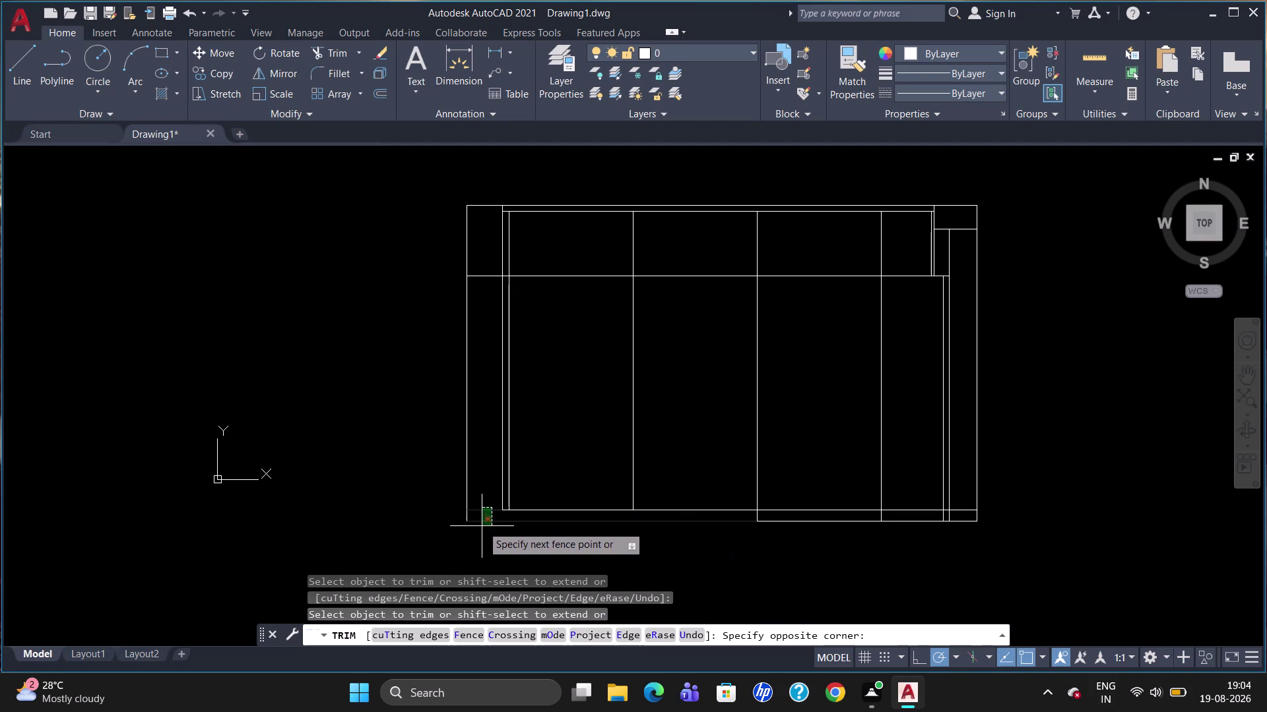
click(487, 504)
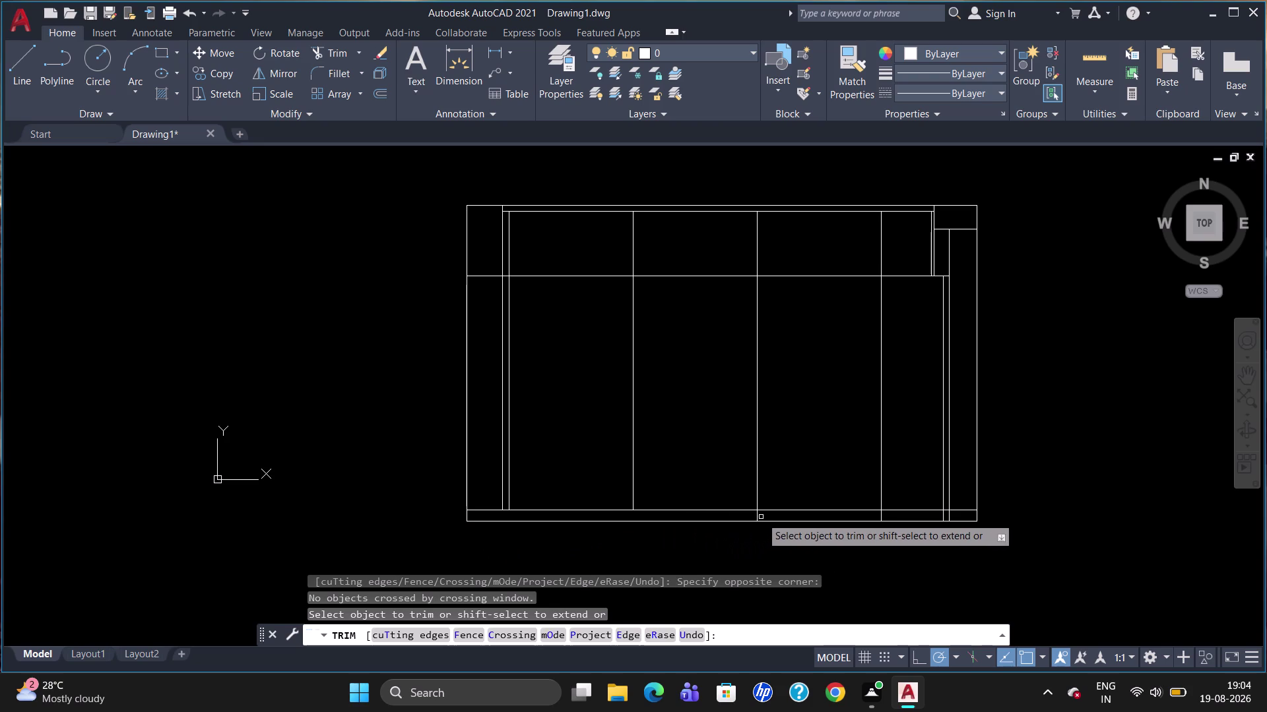
Trim the remaining overhanging segments near the bottom-right corner.
click(754, 515)
click(881, 514)
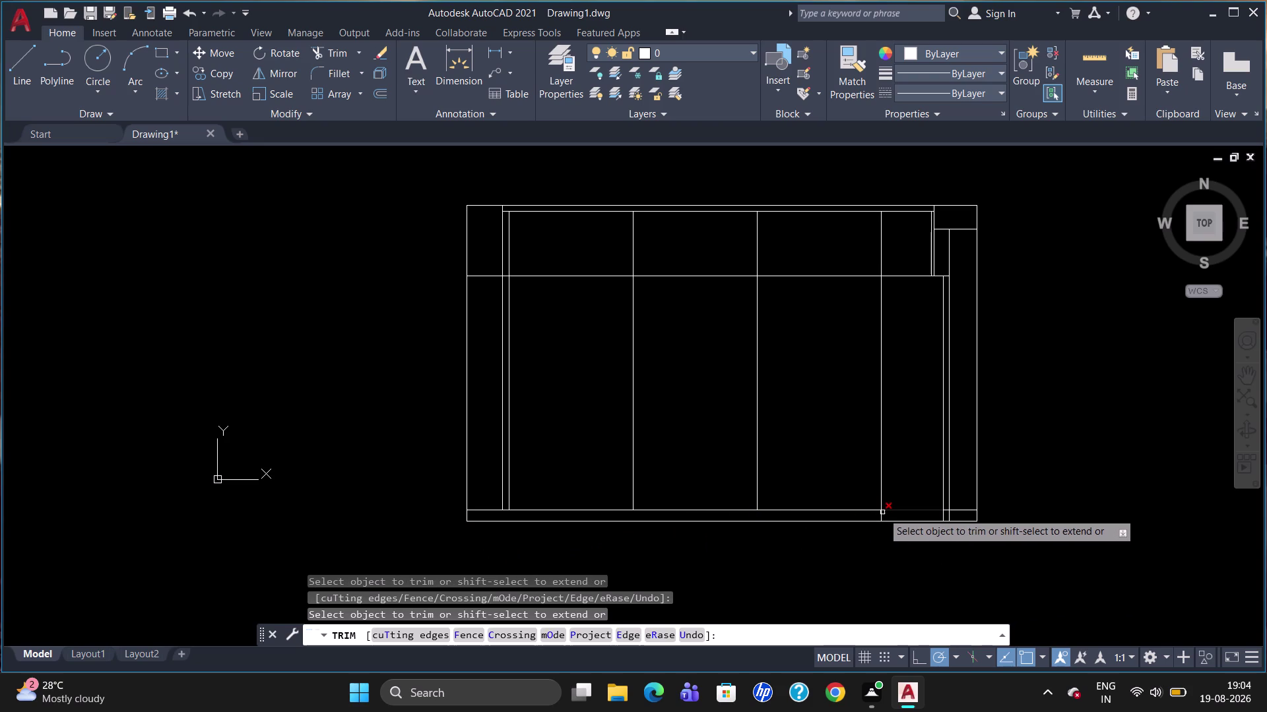
click(882, 515)
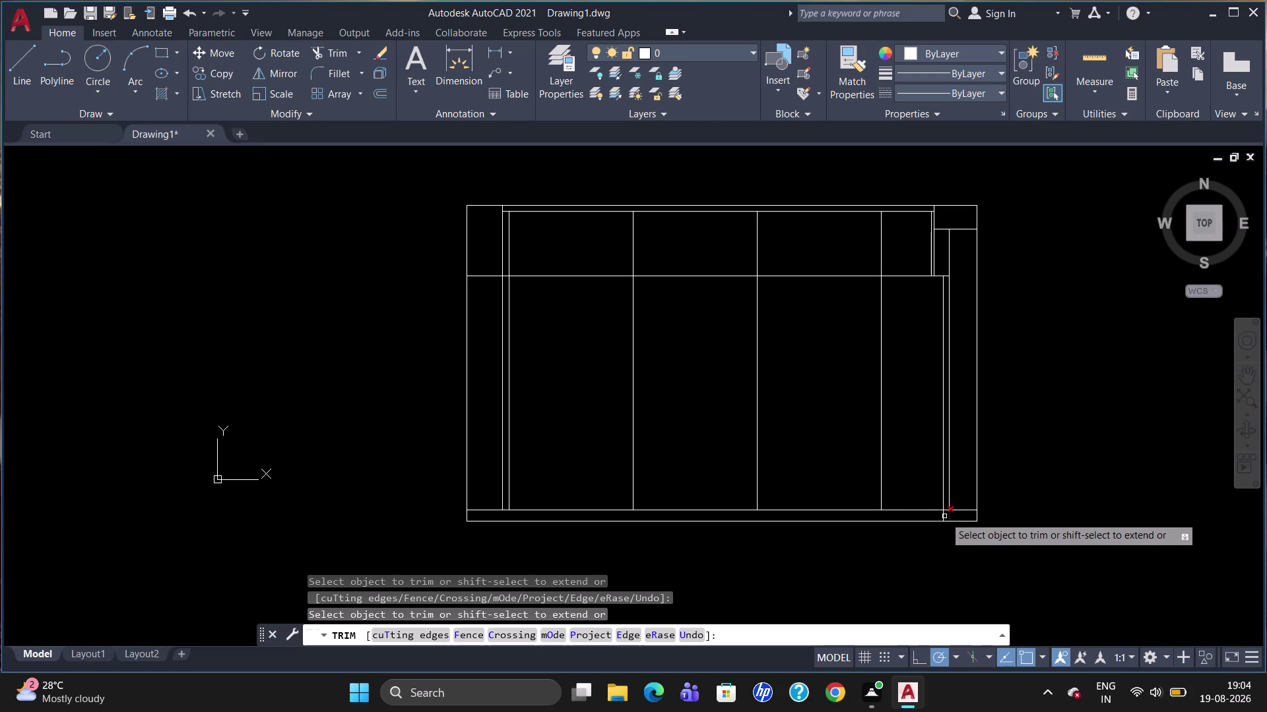
click(944, 516)
click(960, 510)
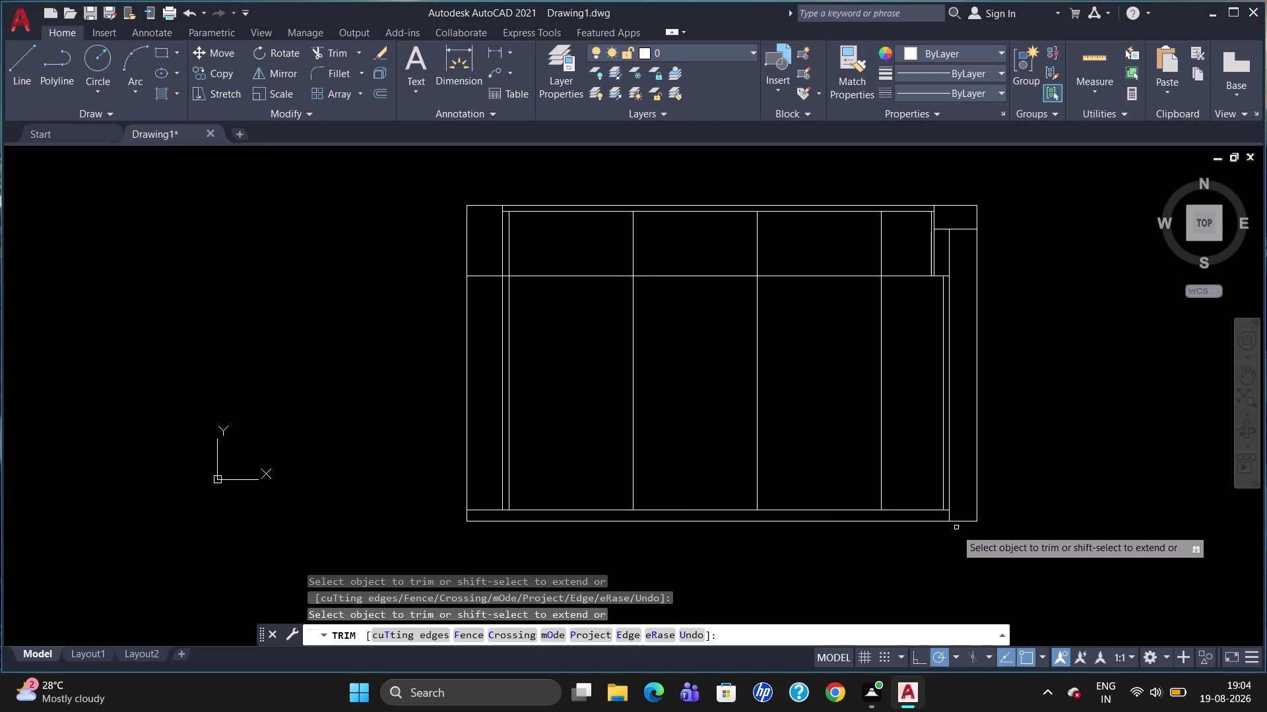
click(488, 510)
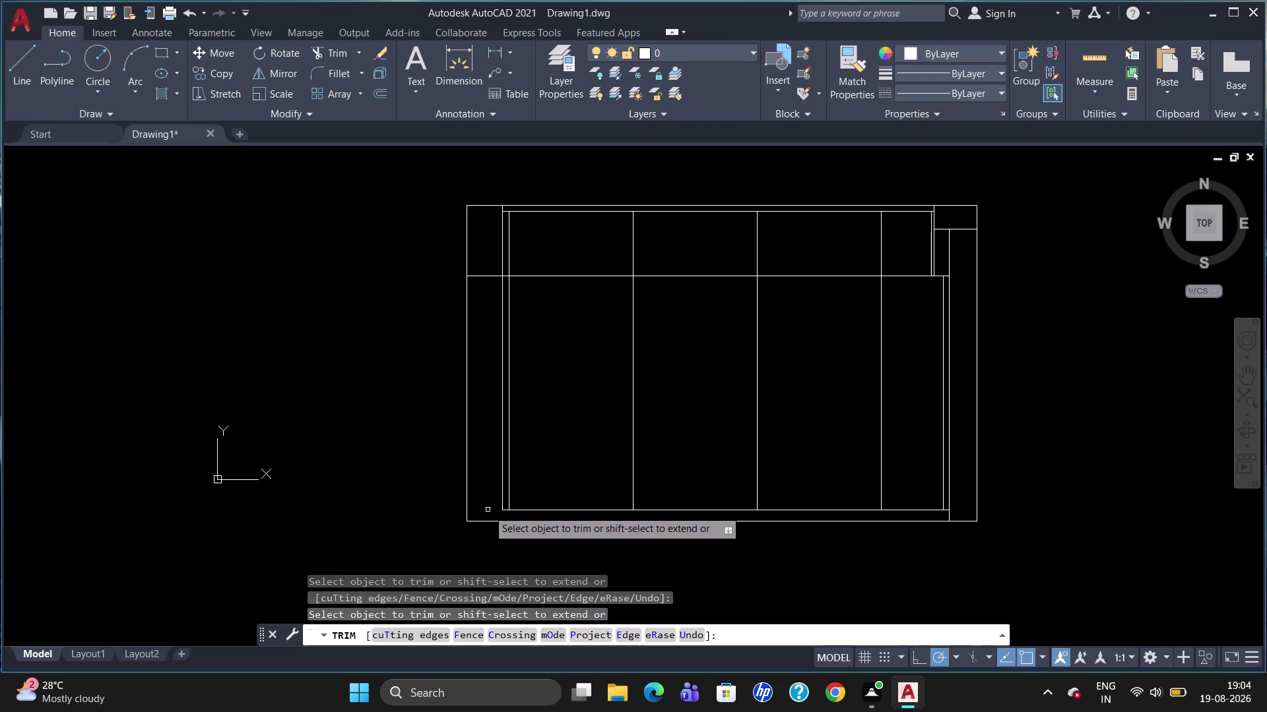
key(Escape)
Extend the inner vertical wall line down to the bottom edge boundary.
text(ex)
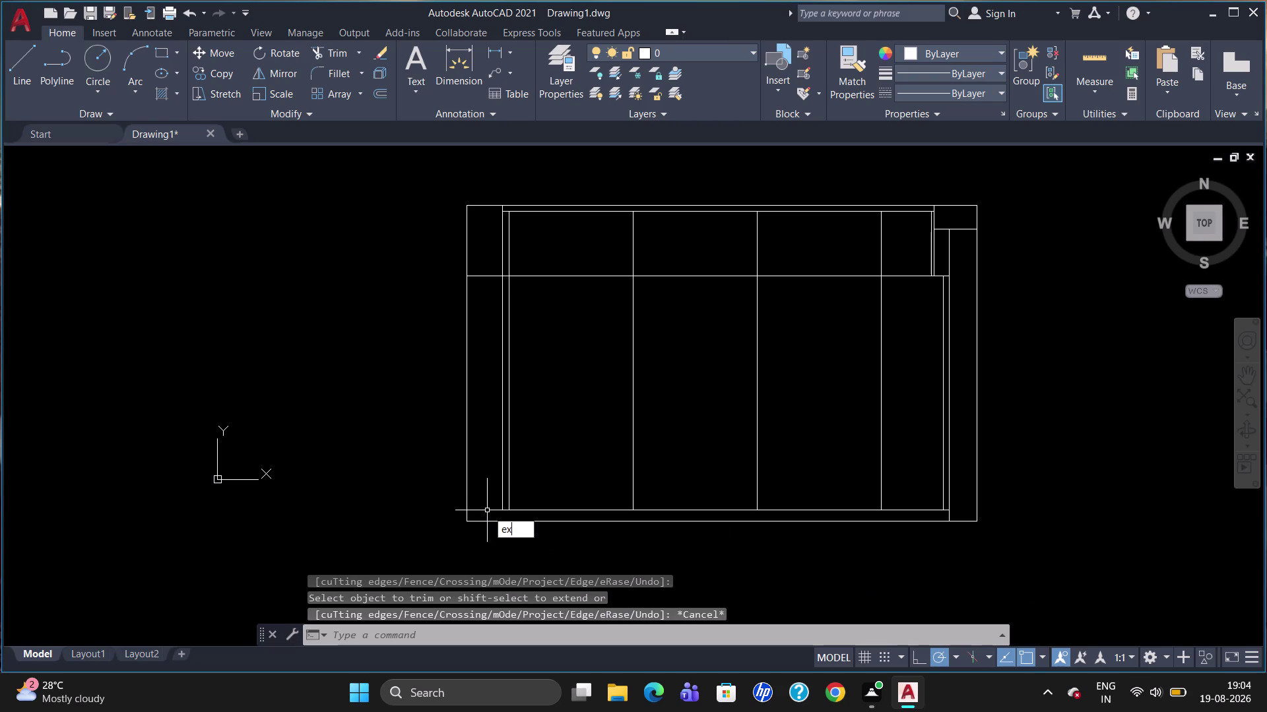
key(Return)
click(489, 520)
key(Return)
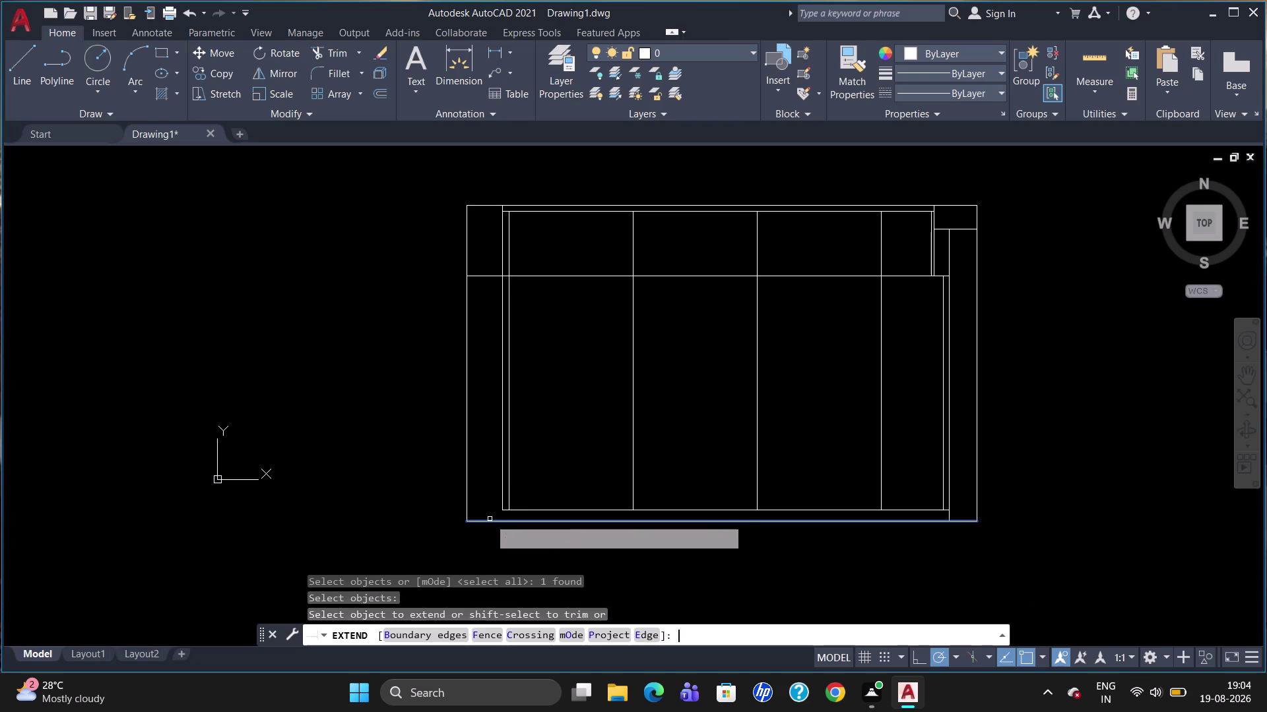
click(504, 501)
key(Escape)
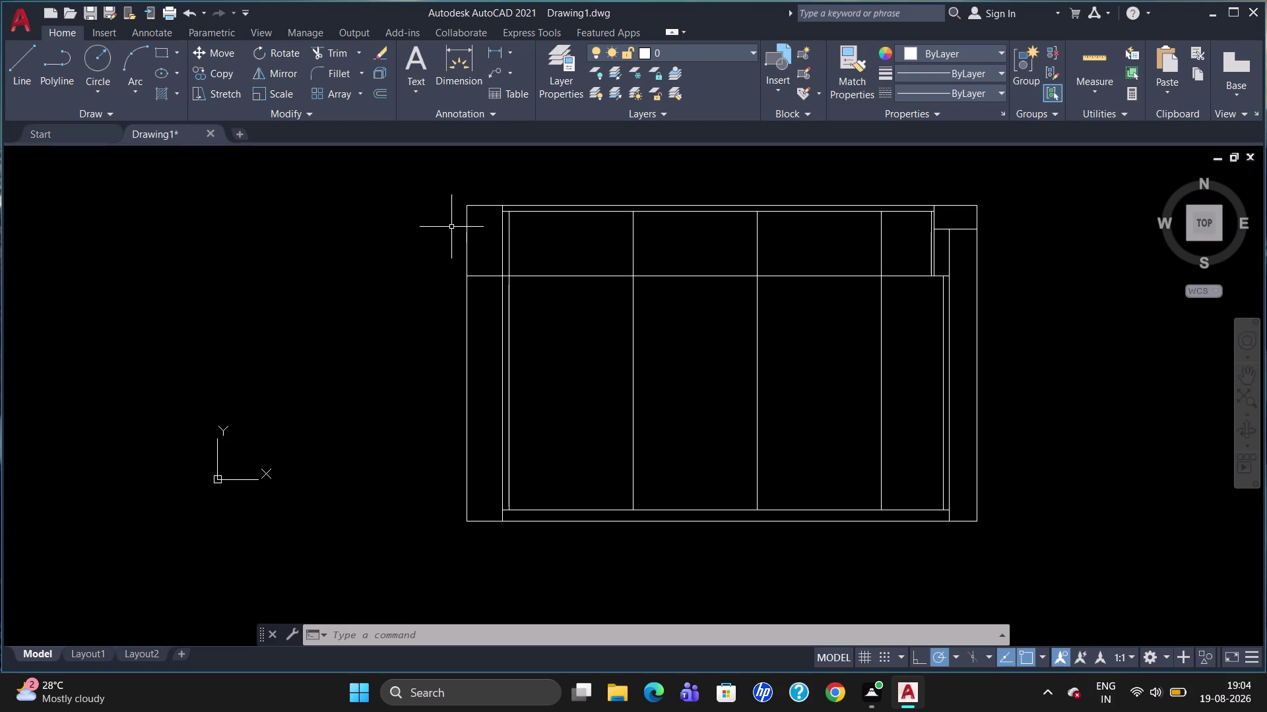
click(174, 106)
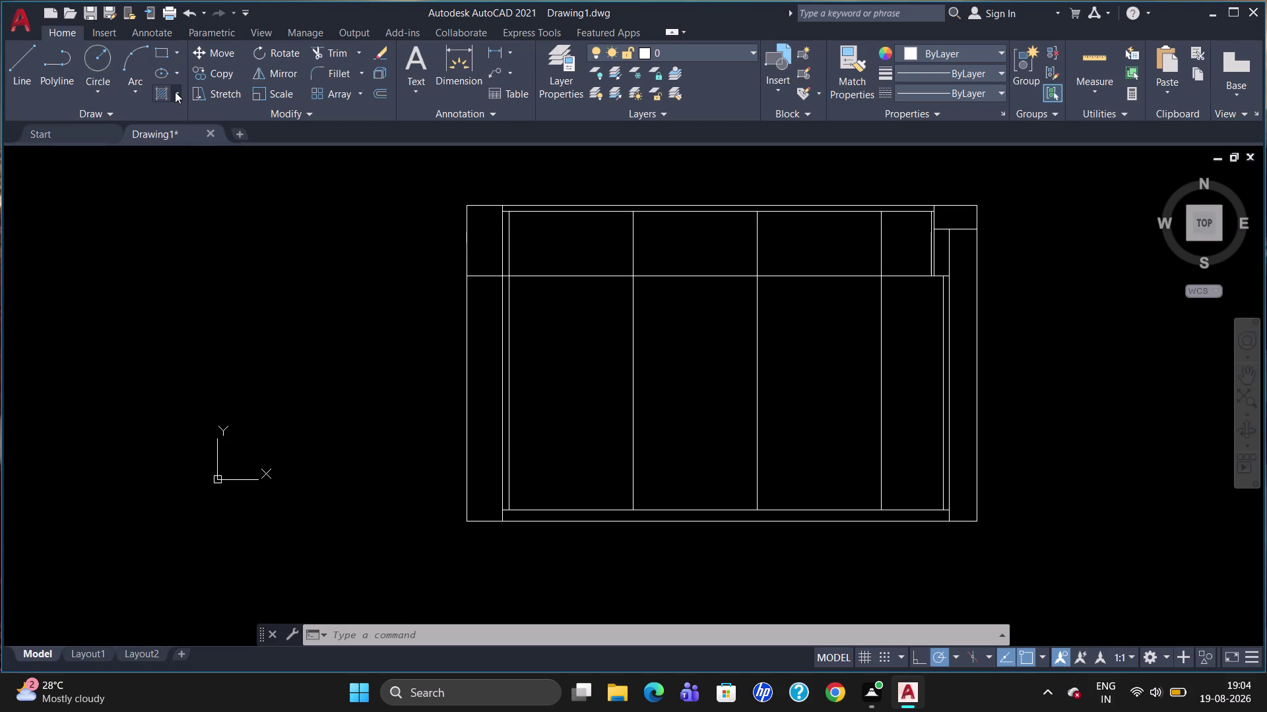
Hatch the right wall strip with the ANSI31 diagonal pattern at scale 10.
click(175, 92)
click(180, 123)
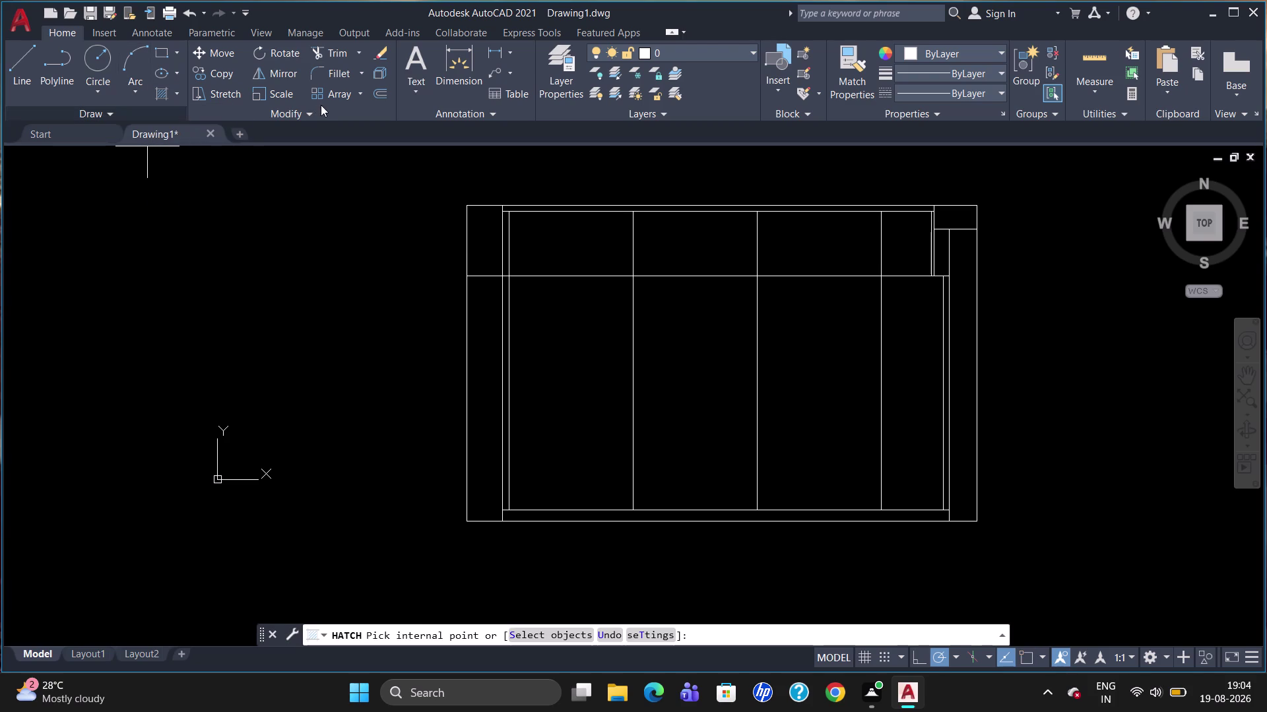
click(343, 91)
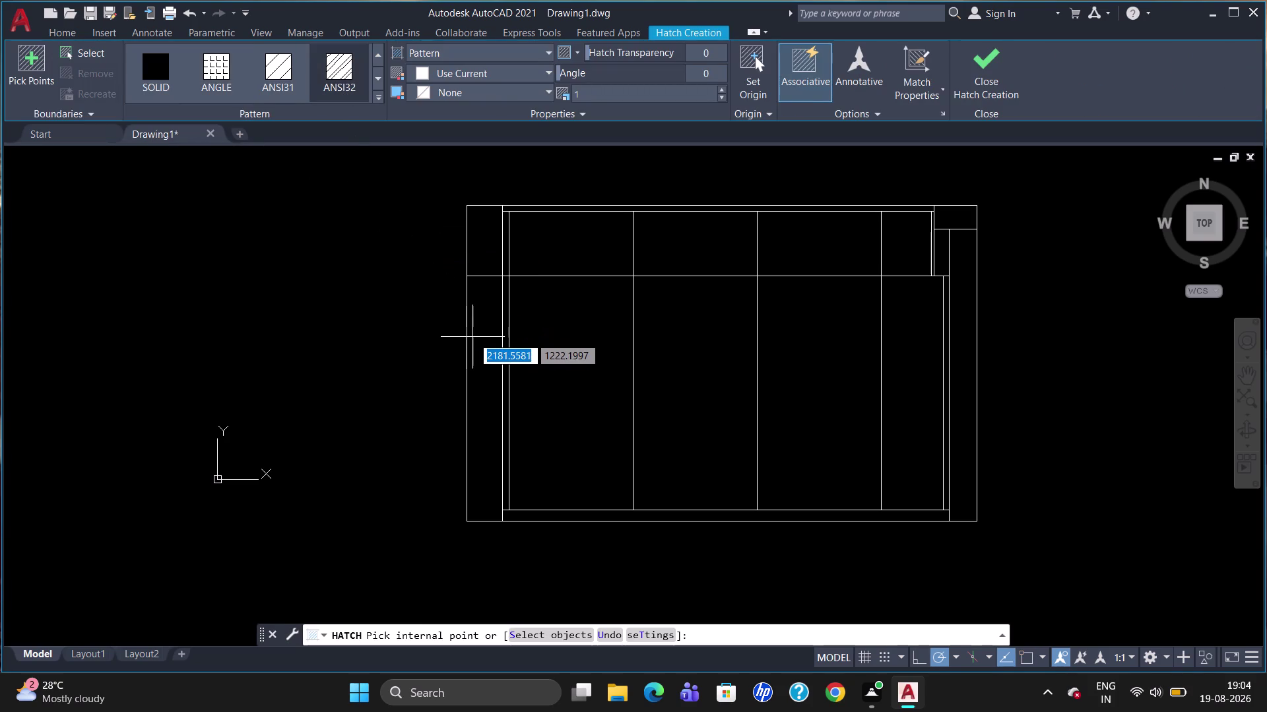
click(955, 346)
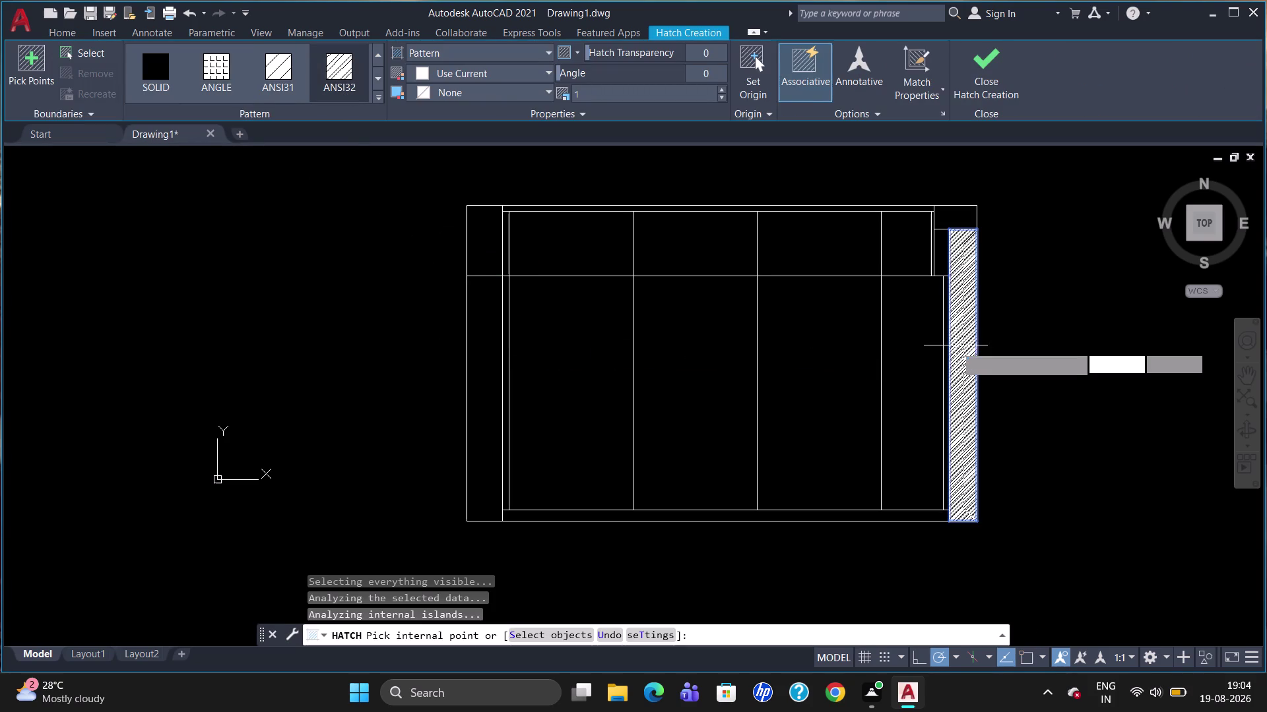
click(587, 94)
key(BackSpace)
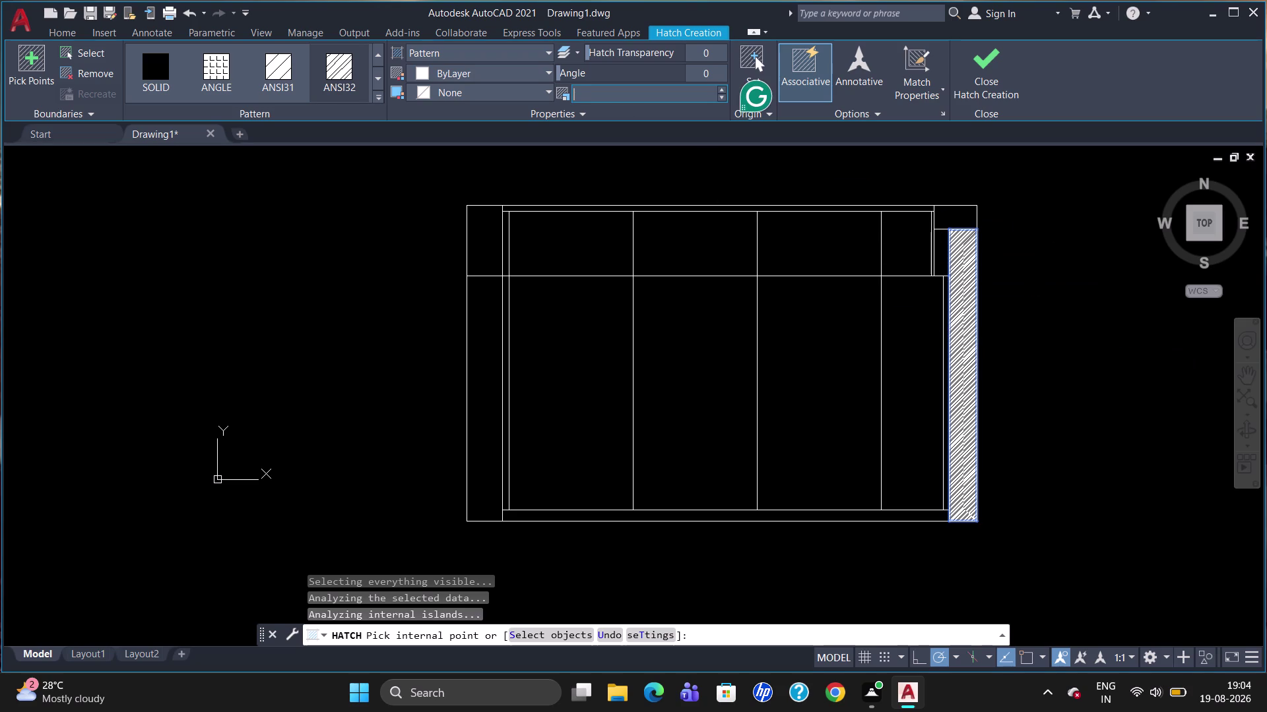
text(10)
key(Return)
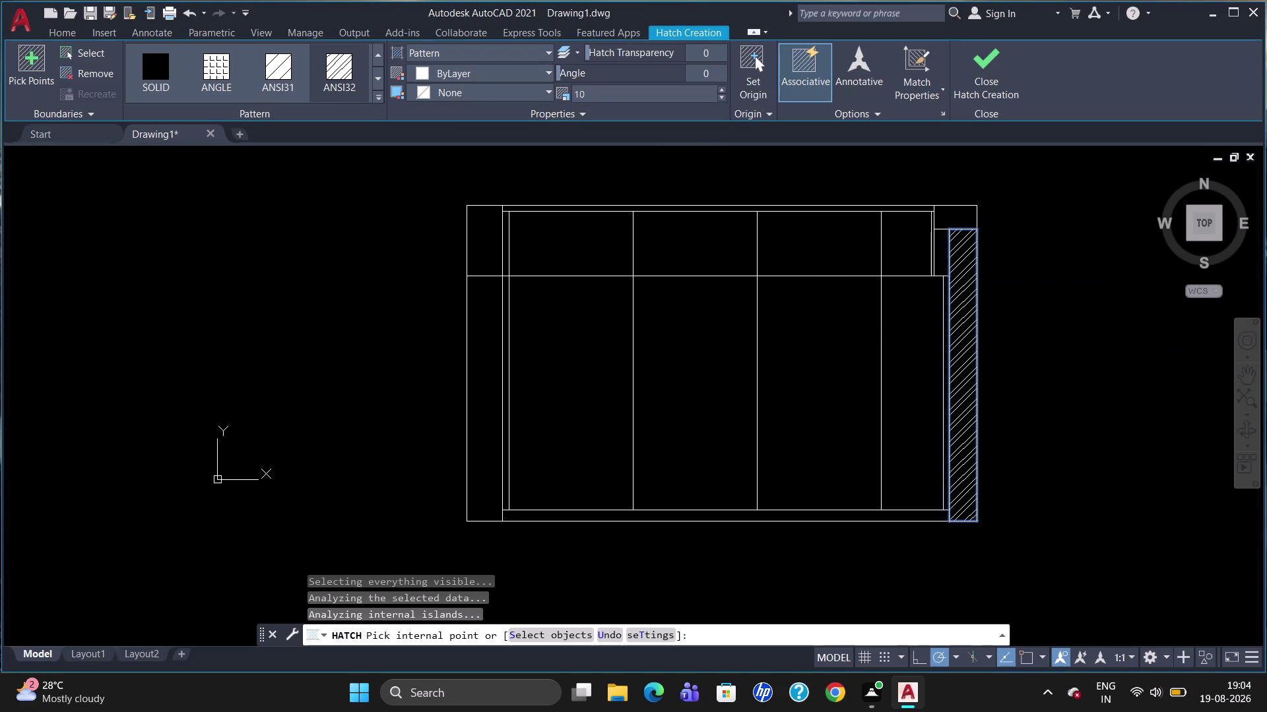
key(Escape)
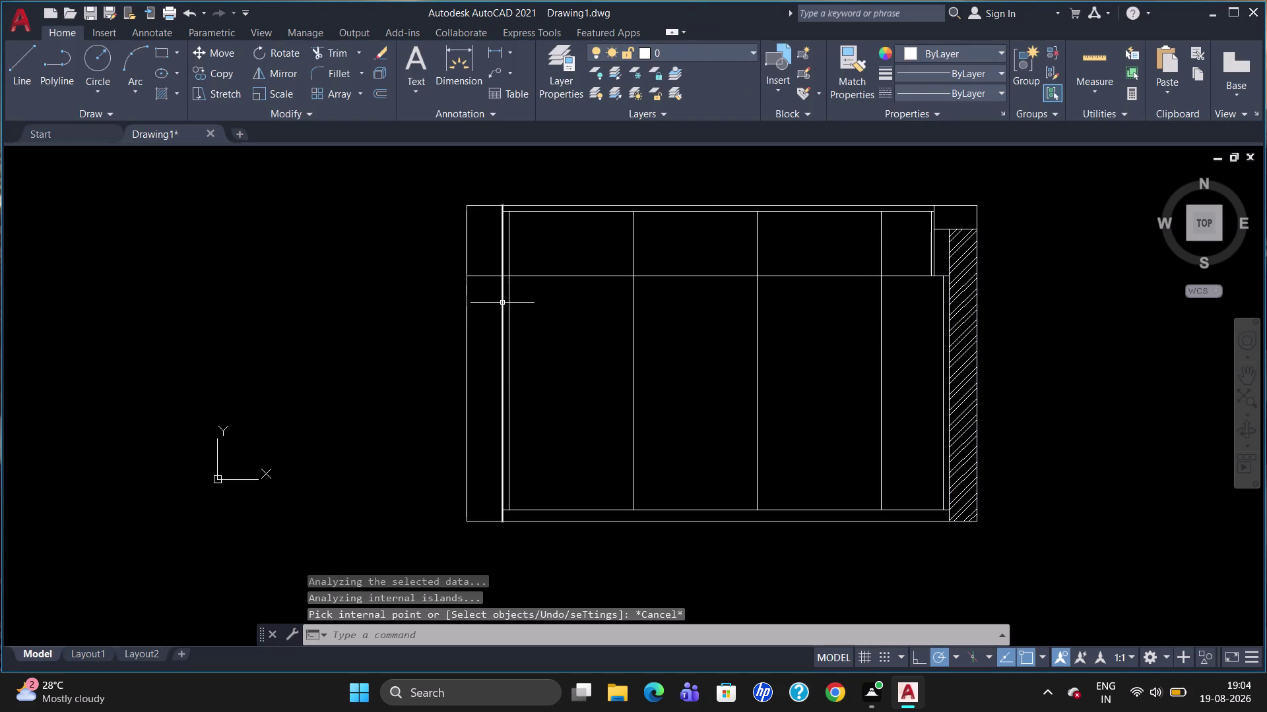
Trim away the short horizontal line crossing the left wall strip.
key(t)
key(r)
key(Return)
key(Return)
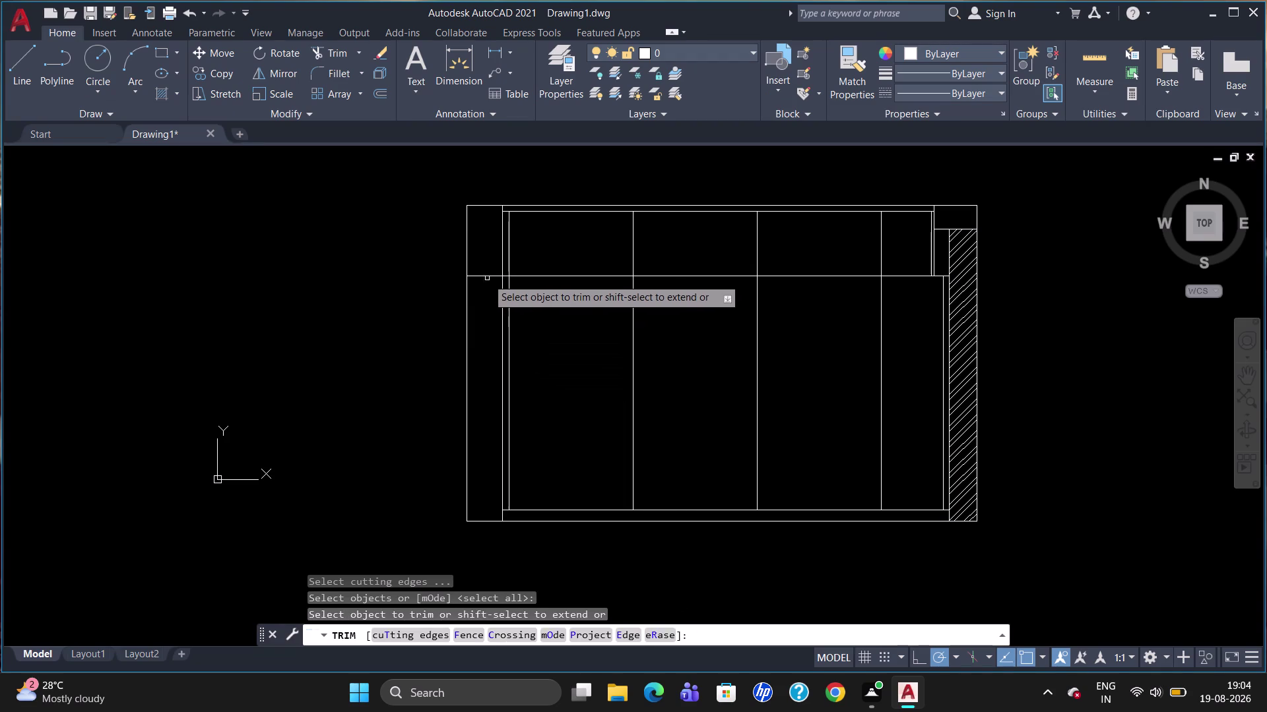
click(486, 277)
key(Escape)
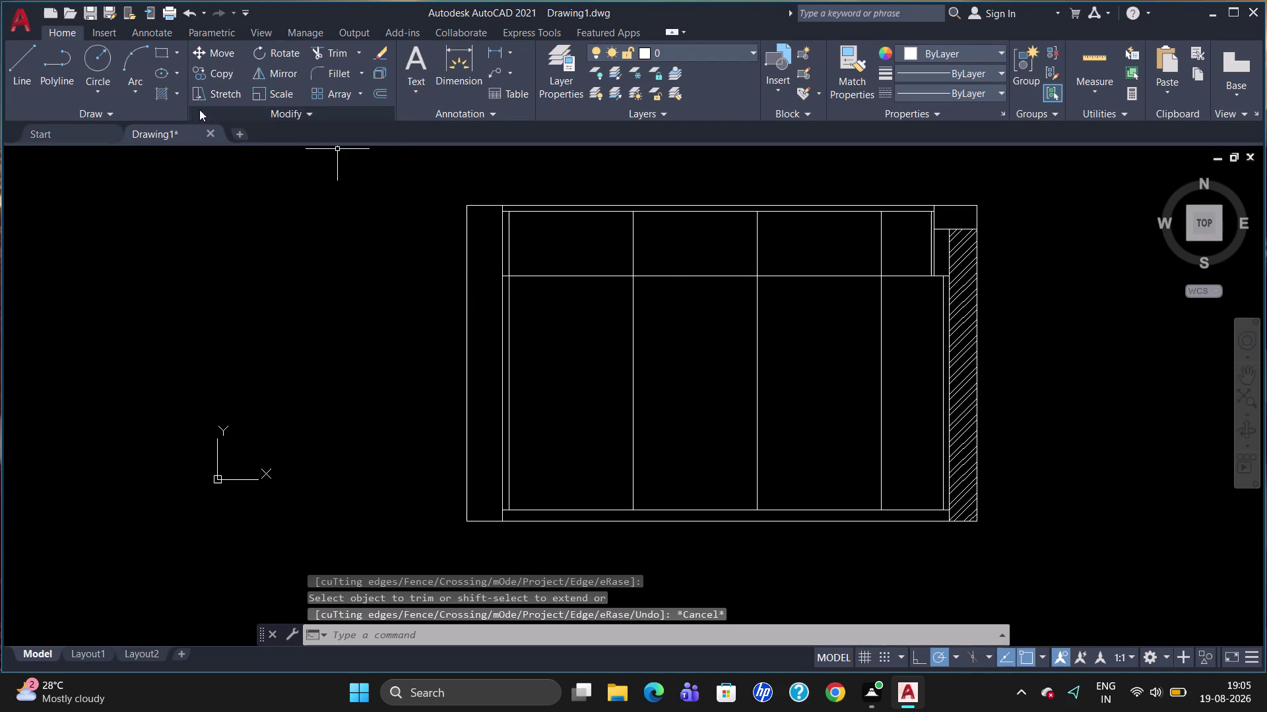
Start a new ANSI31 hatch at scale 10.
click(177, 94)
click(196, 119)
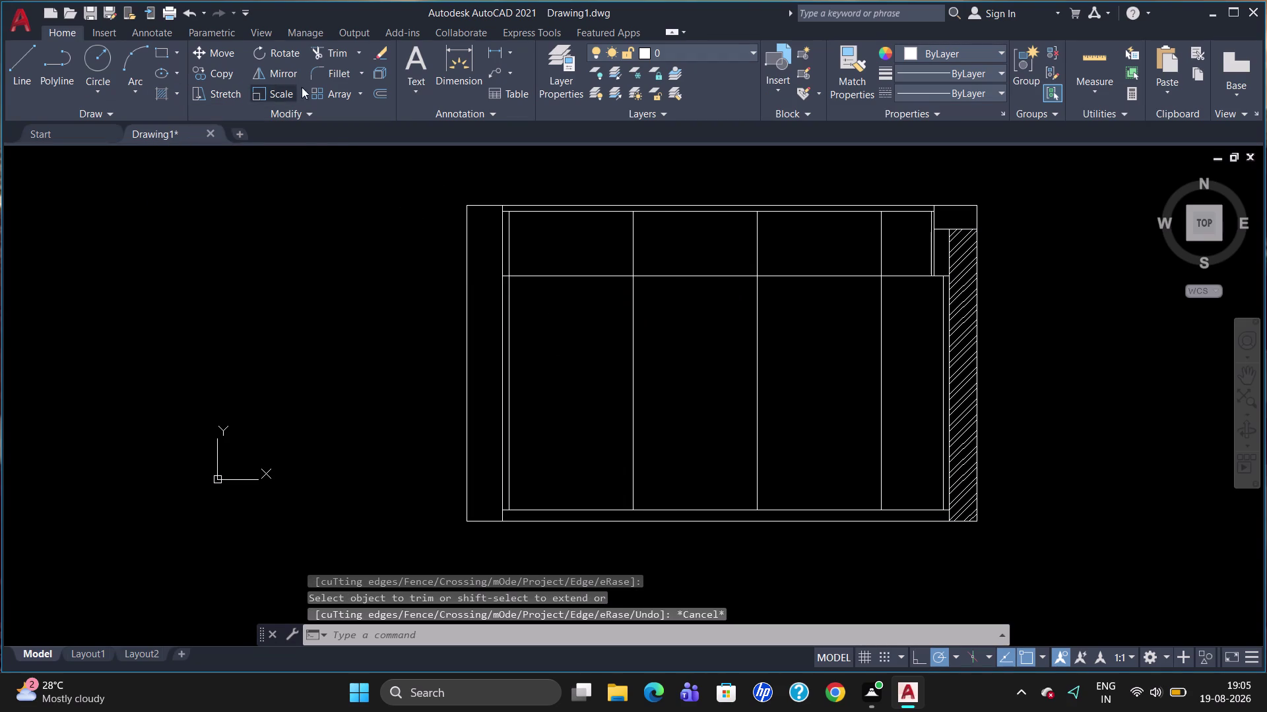
click(337, 92)
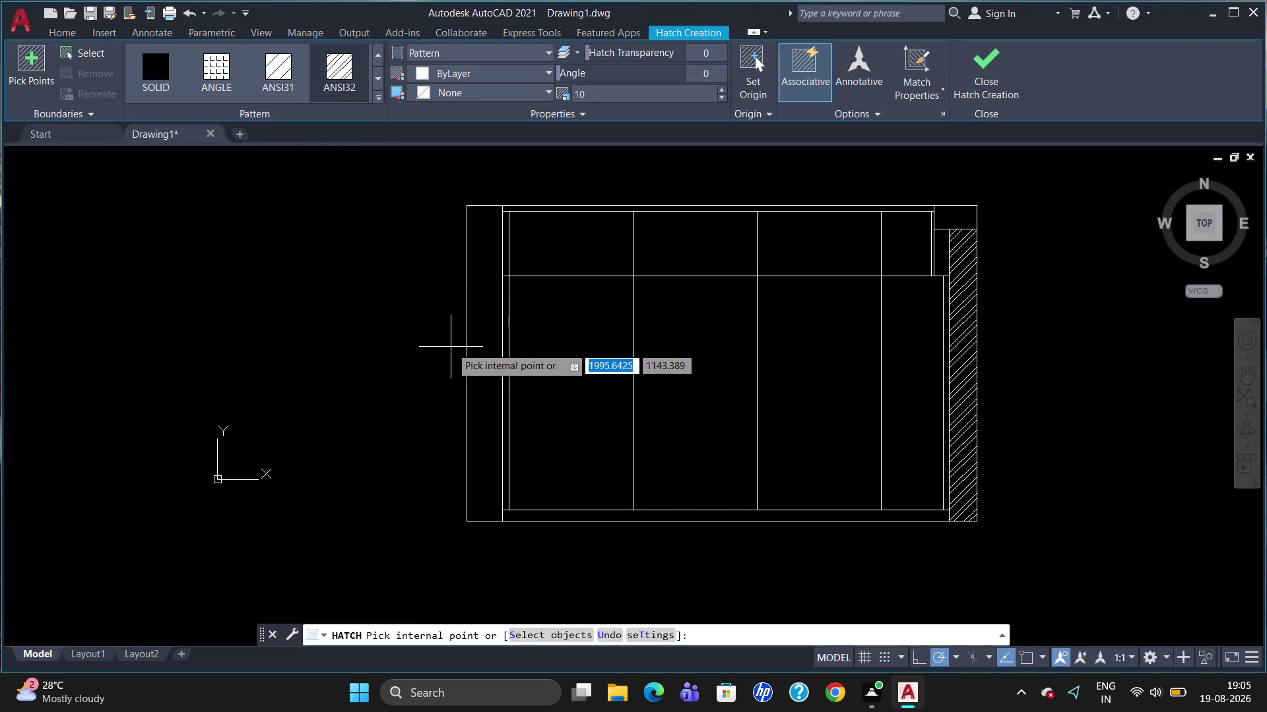
Fill the left wall strip with the ANSI31 hatch and finish.
click(481, 353)
key(Escape)
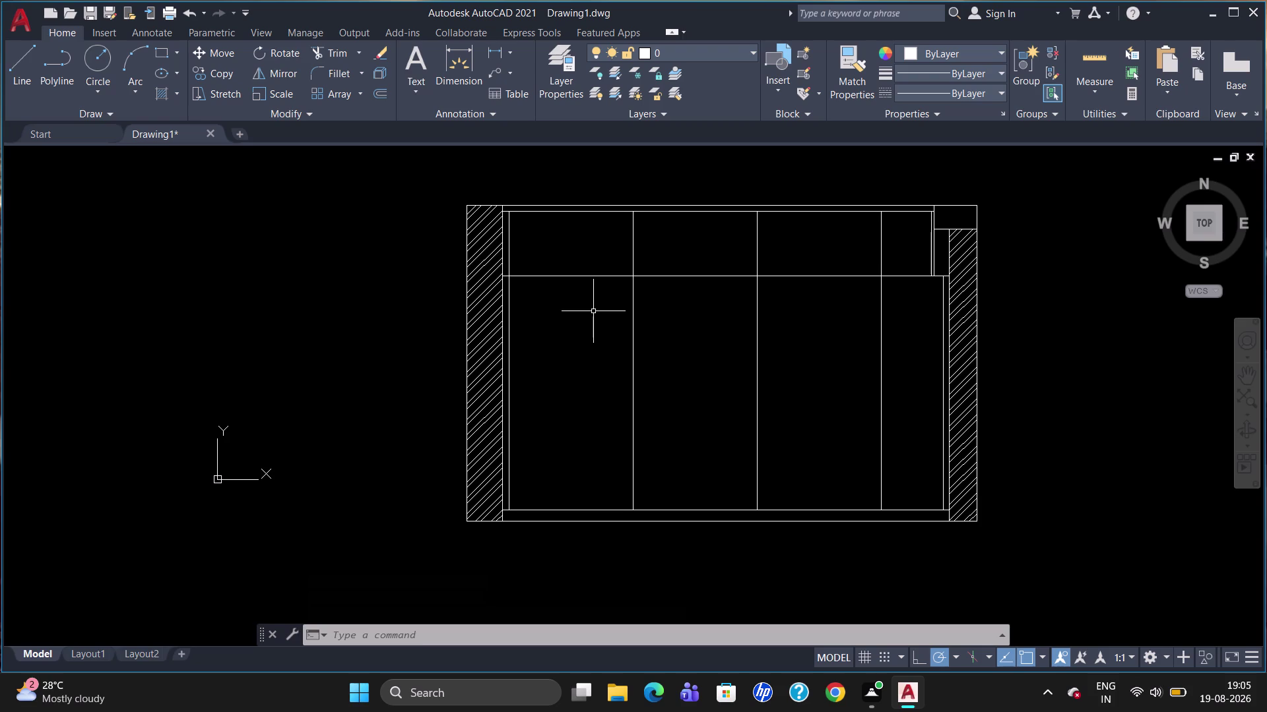
Draw a full-height divider midway between the top-left corner and first divider.
key(l)
key(Return)
text(m)
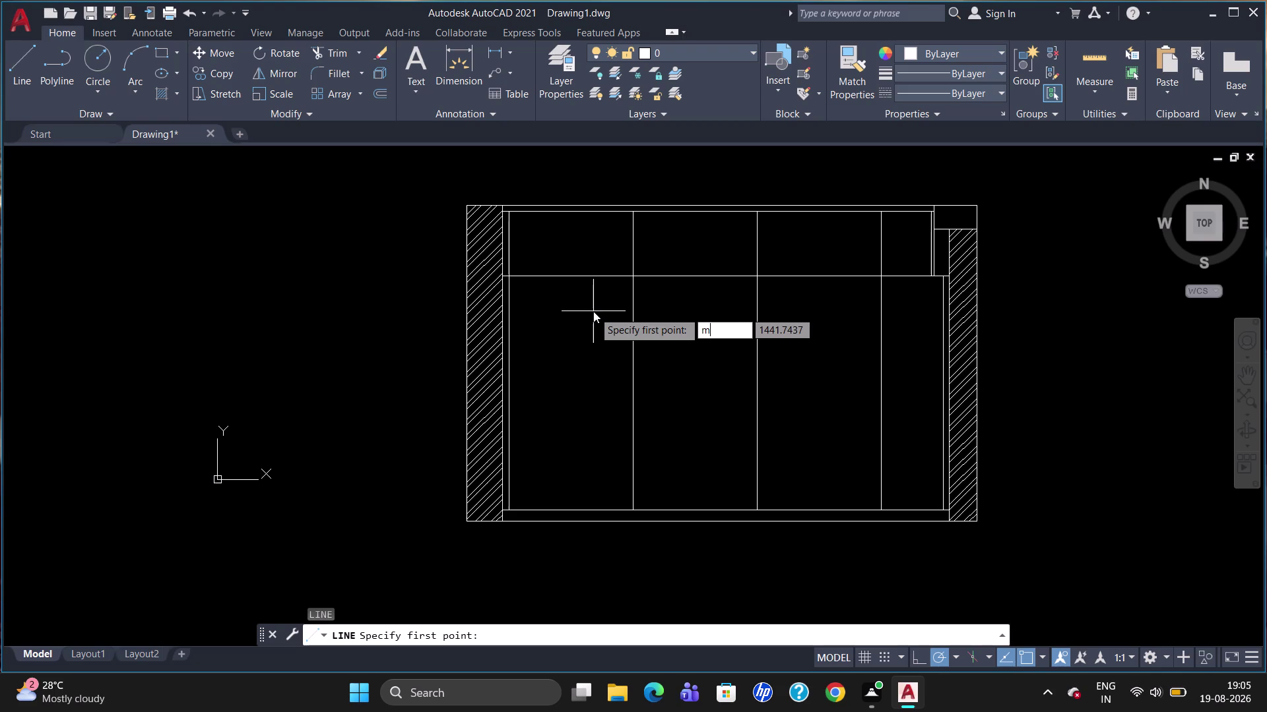
text(2p)
key(Return)
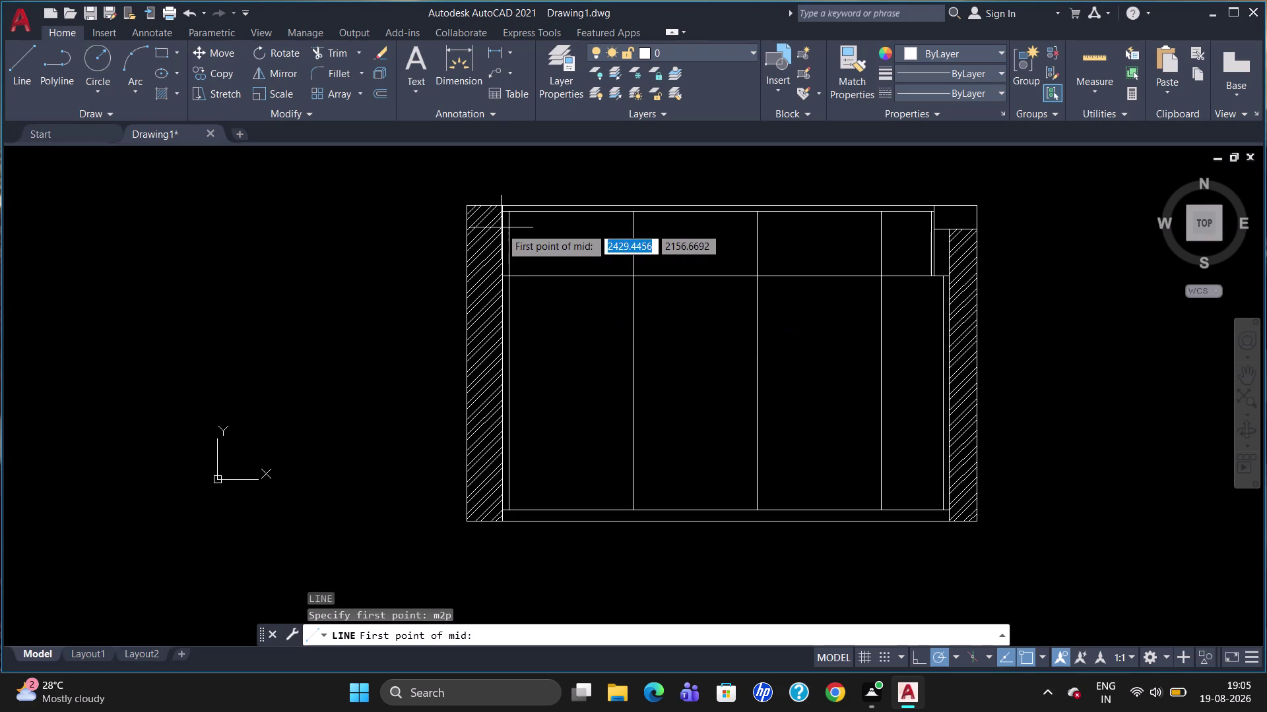
click(510, 217)
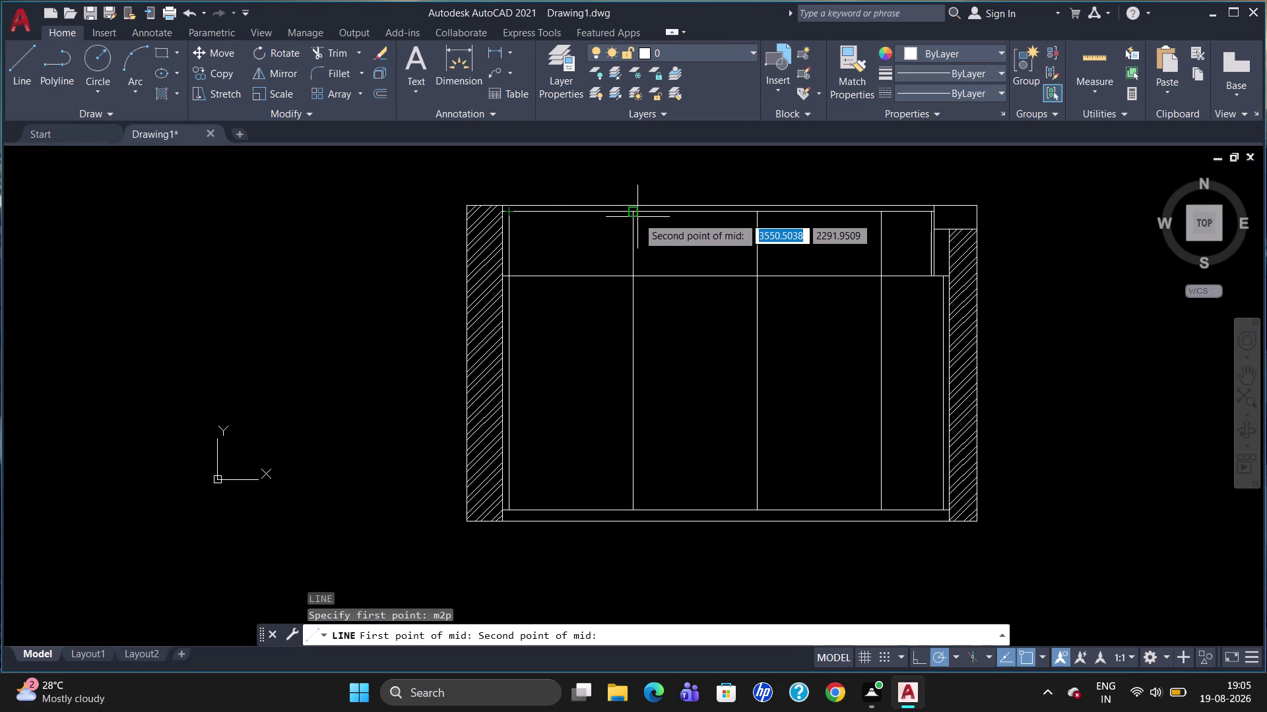
click(638, 217)
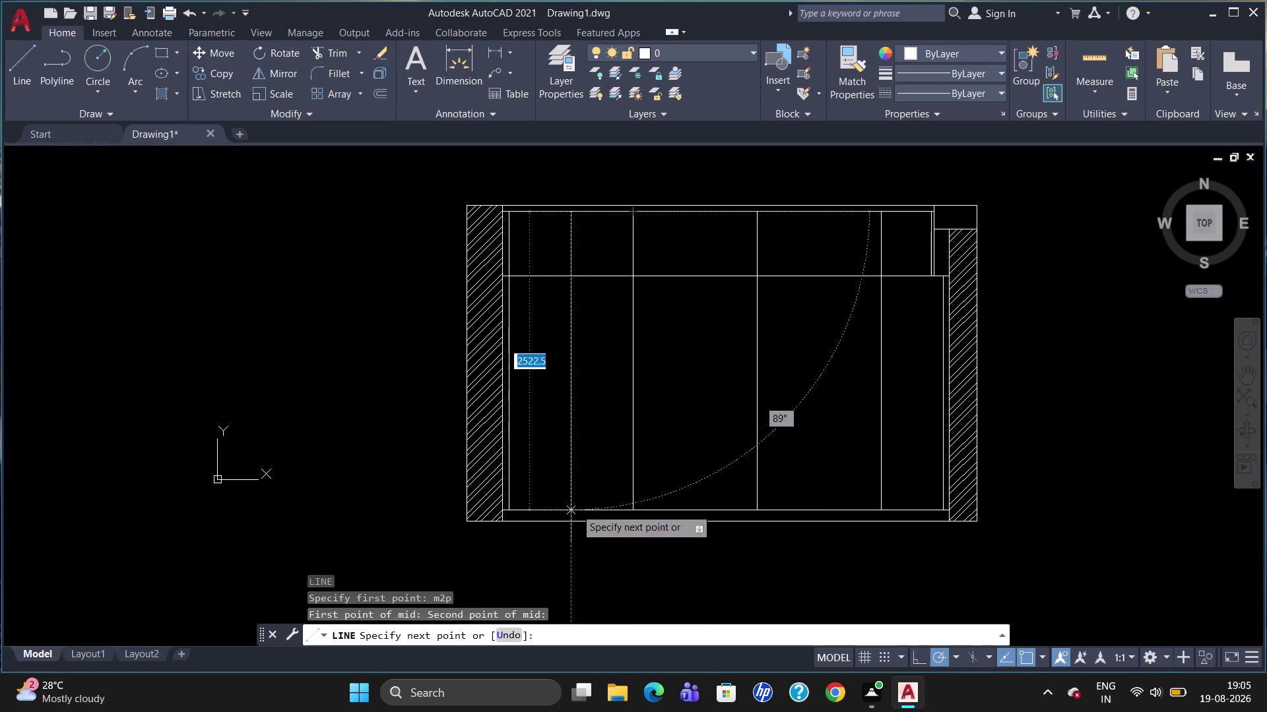
click(569, 506)
key(Escape)
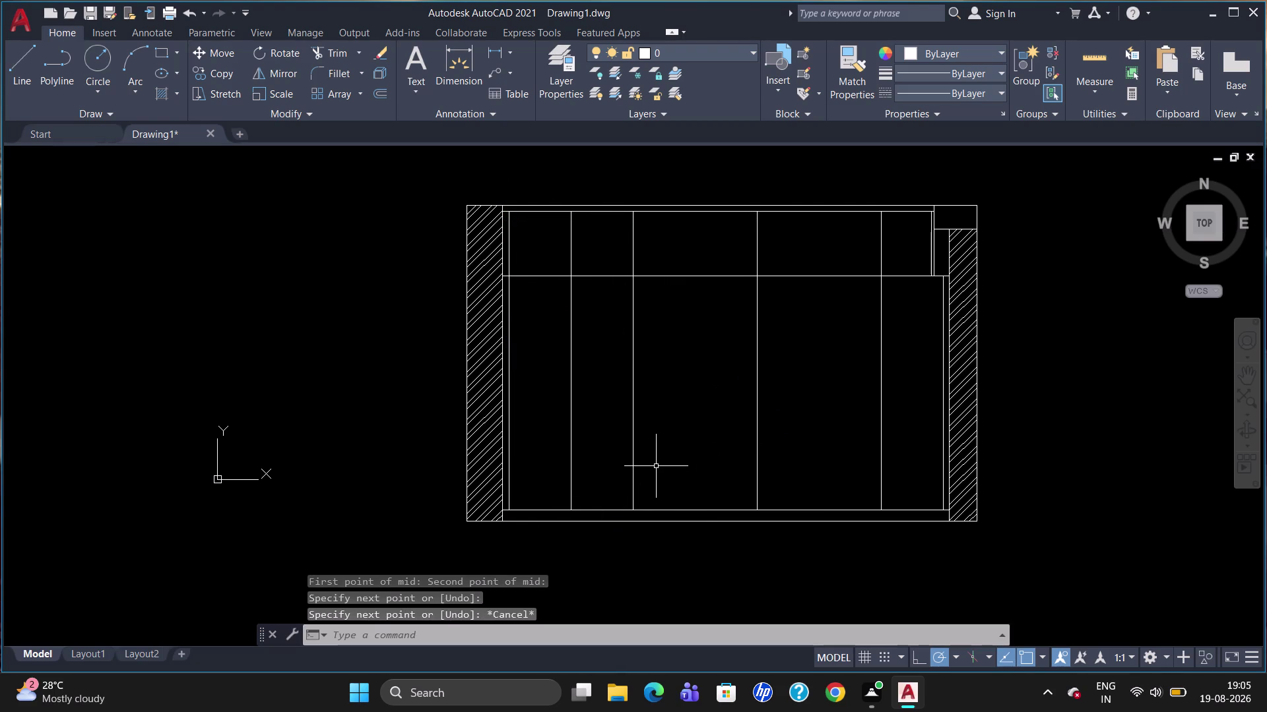
Draw a full-height divider midway between the first and middle dividers.
key(l)
key(Return)
text(m2)
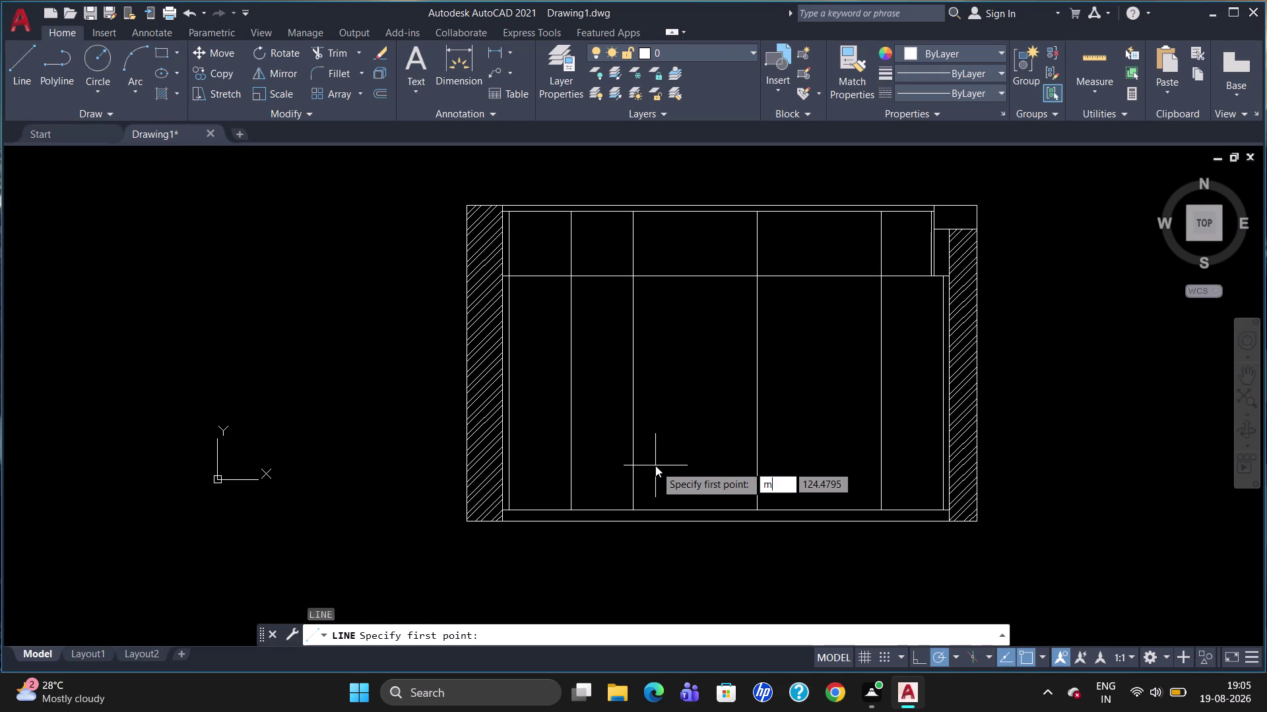
text(p)
key(Return)
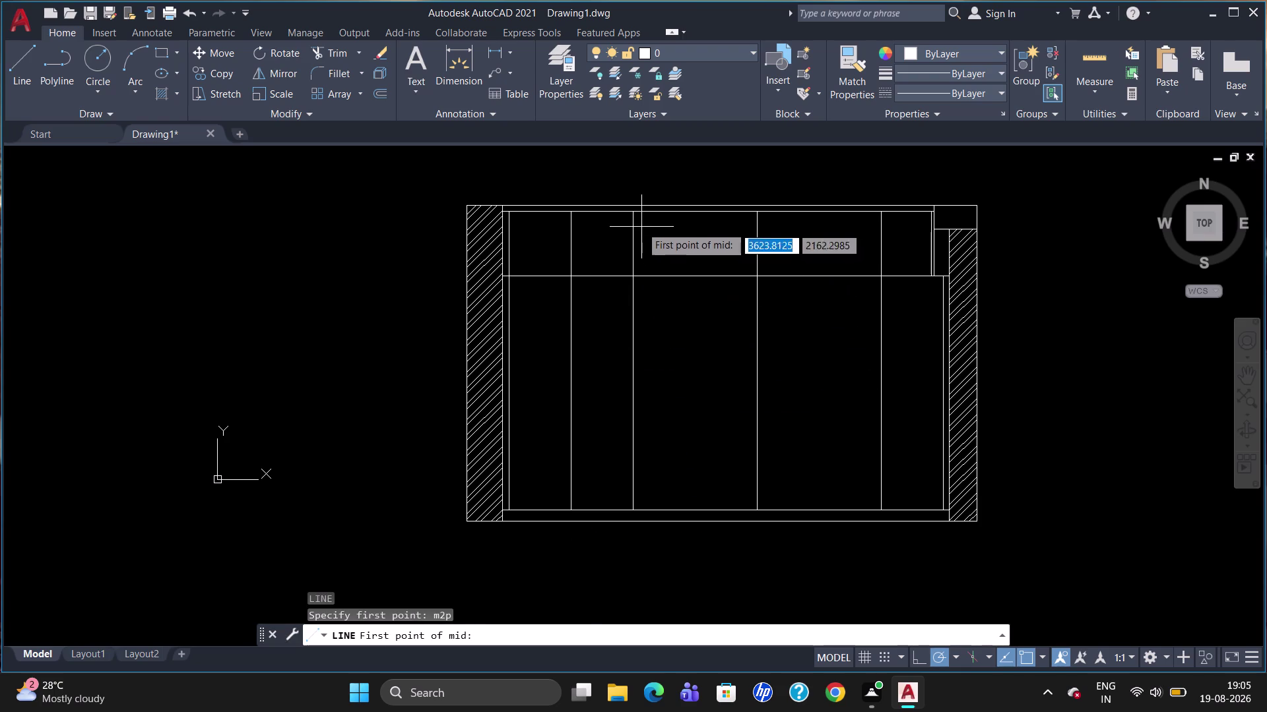
click(635, 217)
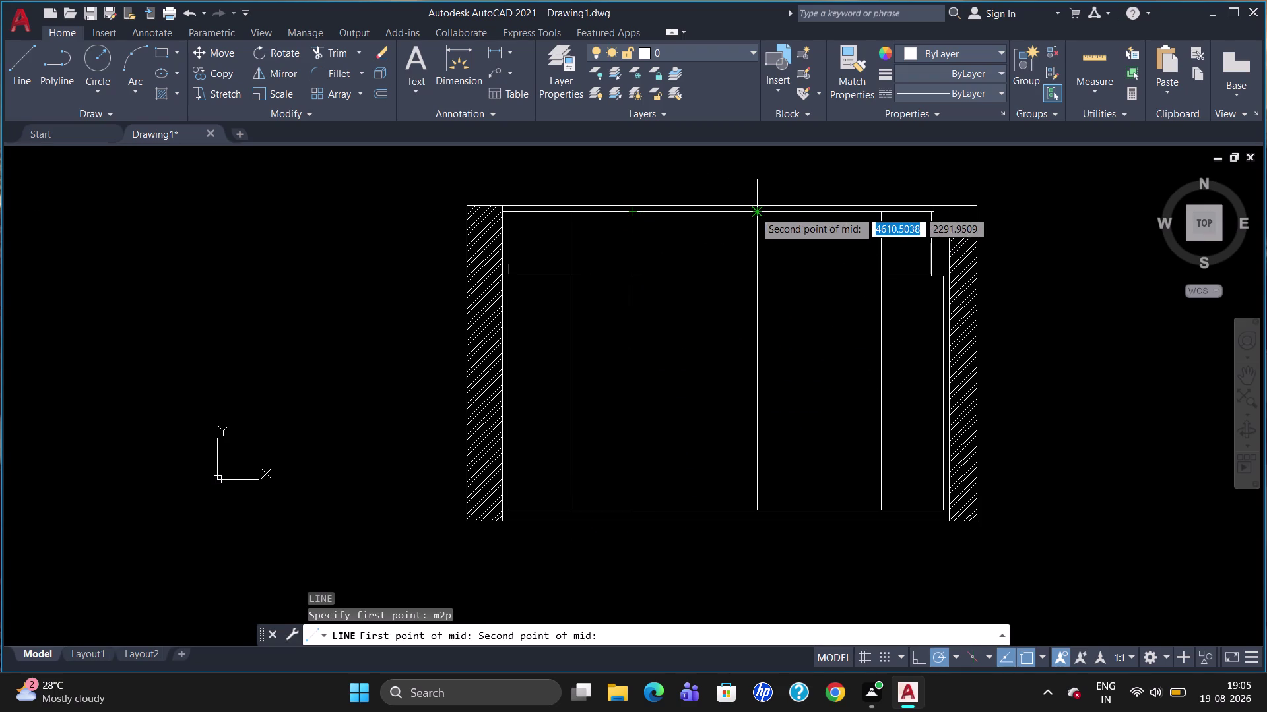
click(754, 211)
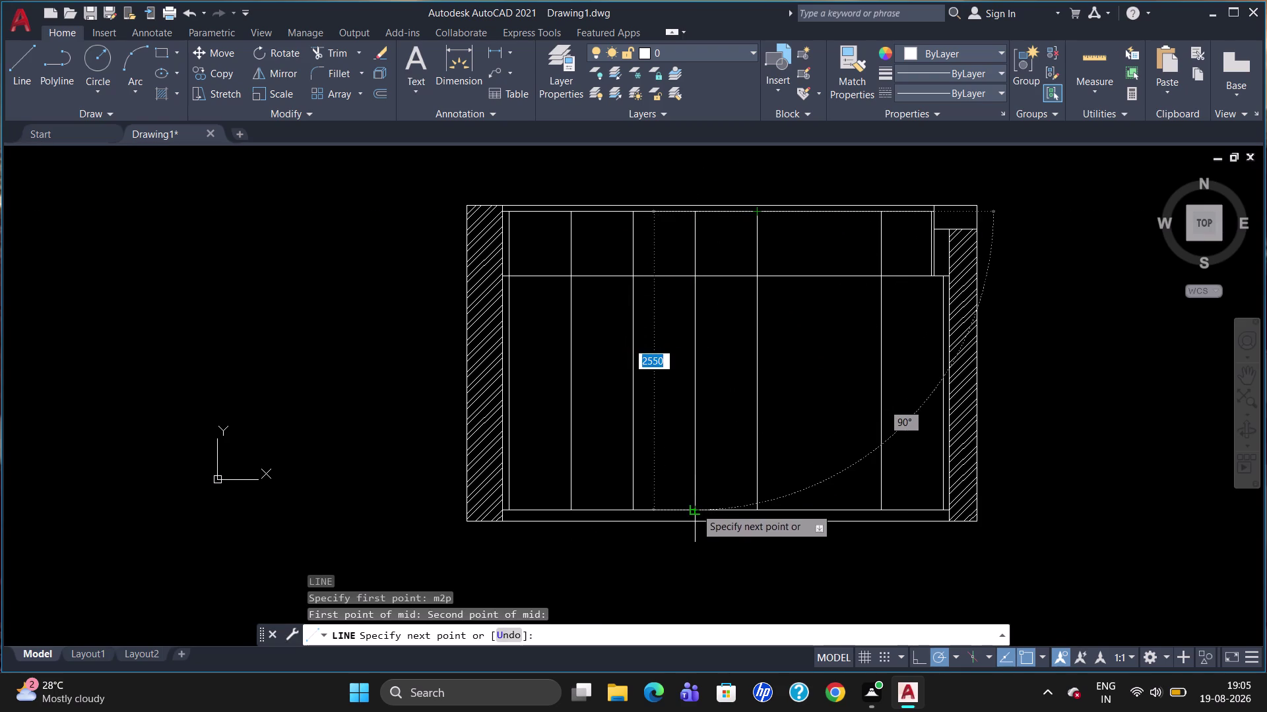
click(696, 506)
key(Escape)
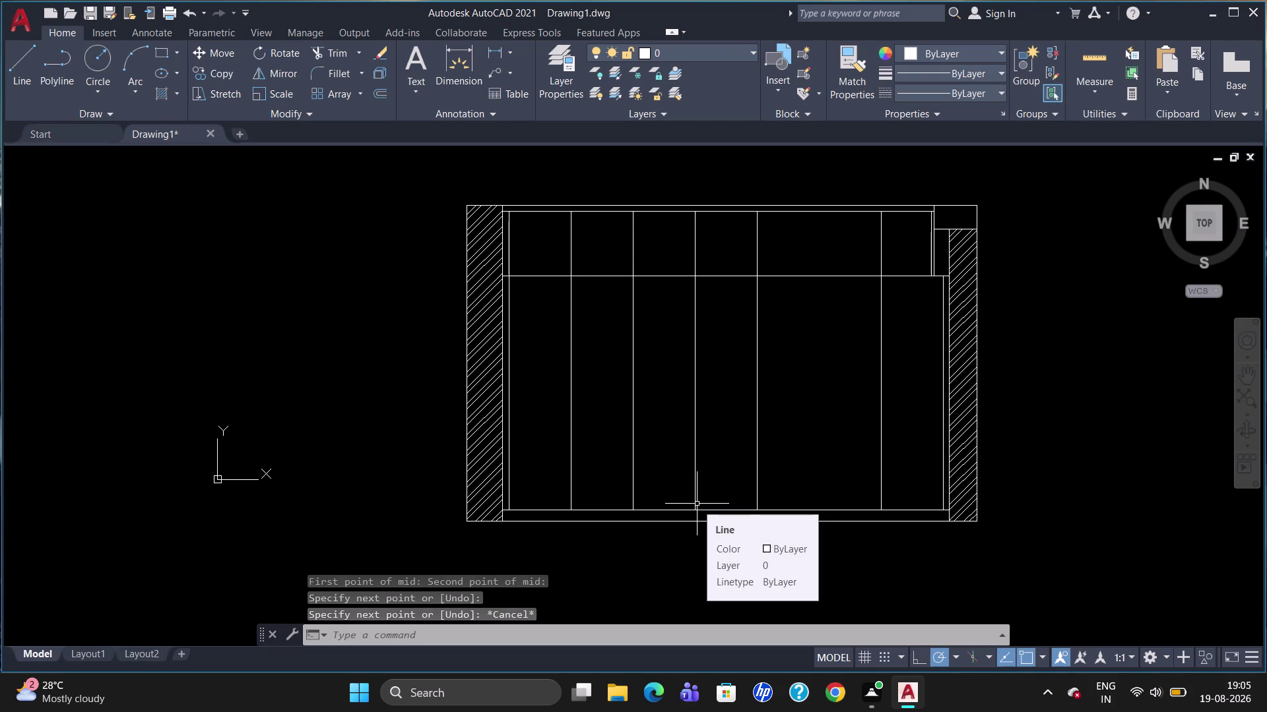
Draw a full-height divider midway between the middle and right dividers.
key(l)
key(Return)
text(m2p)
key(Return)
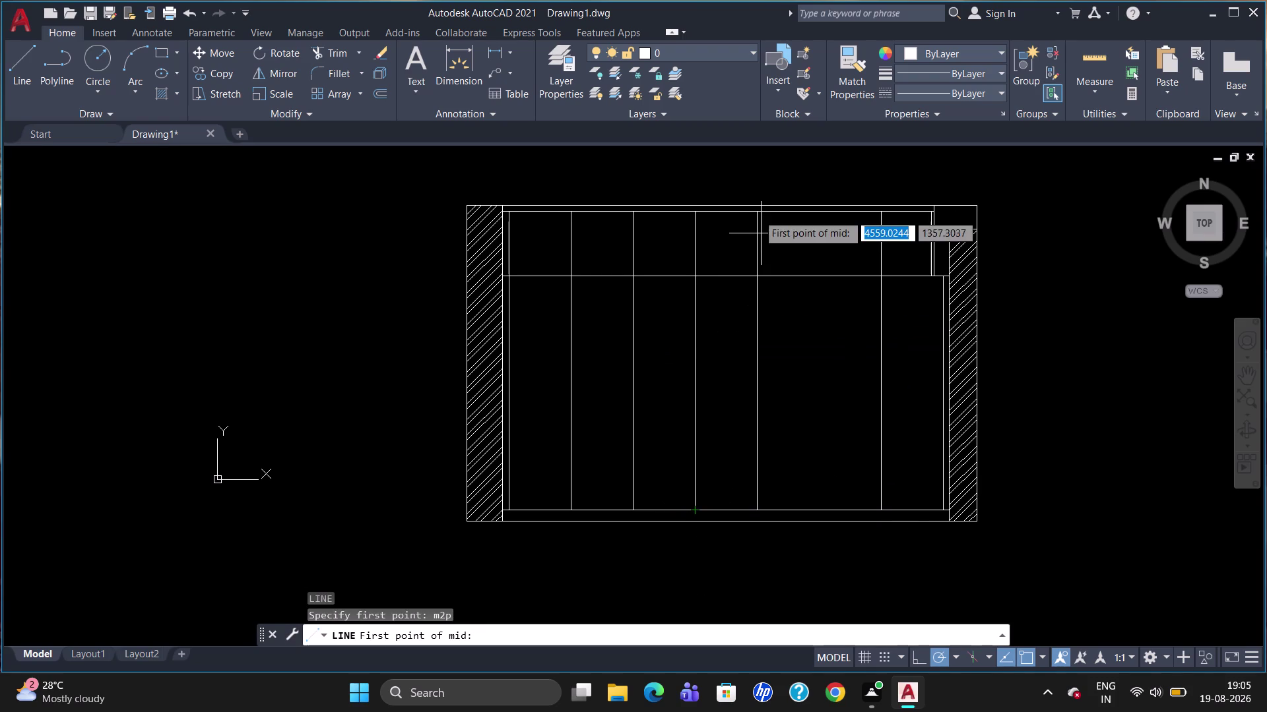
click(762, 216)
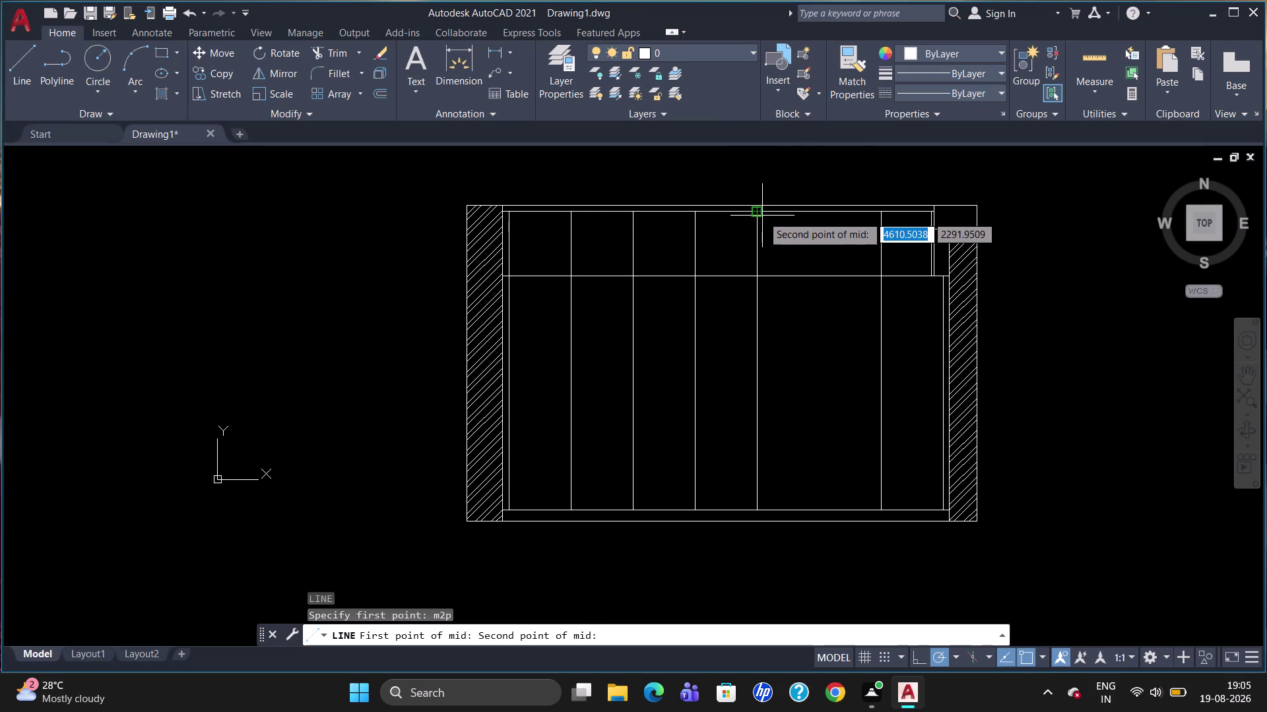
click(877, 218)
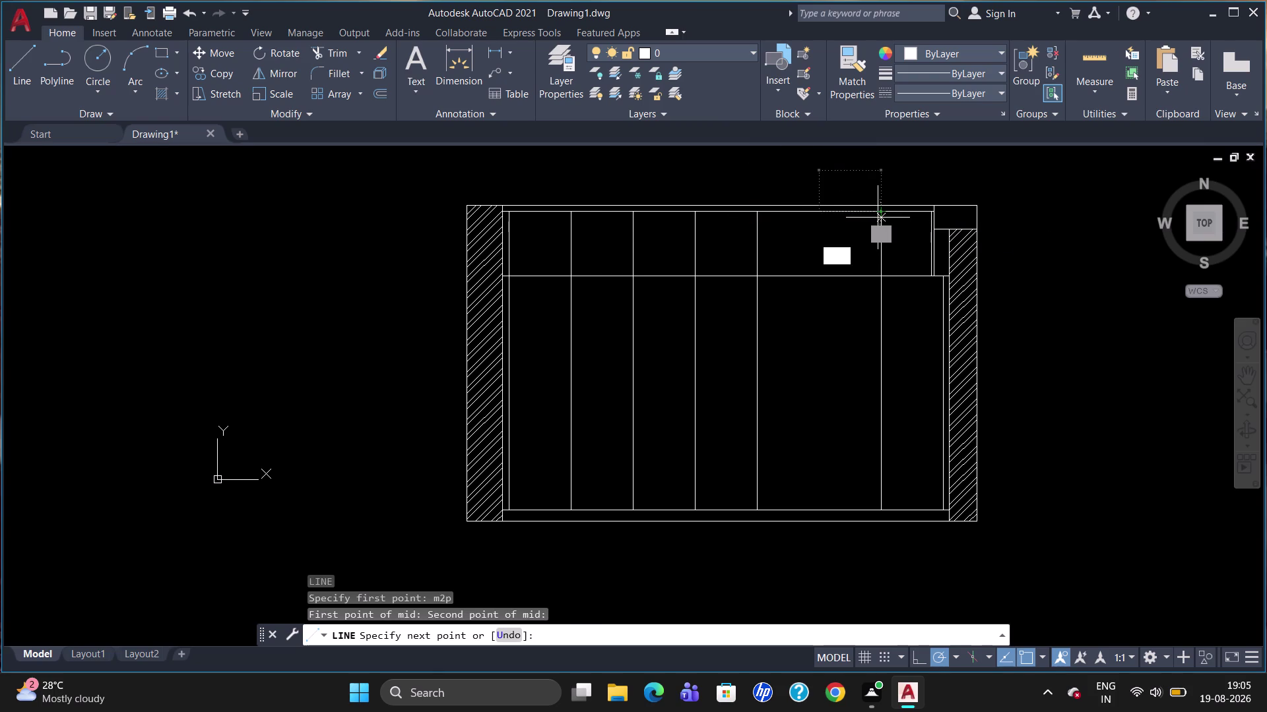
click(820, 508)
key(Escape)
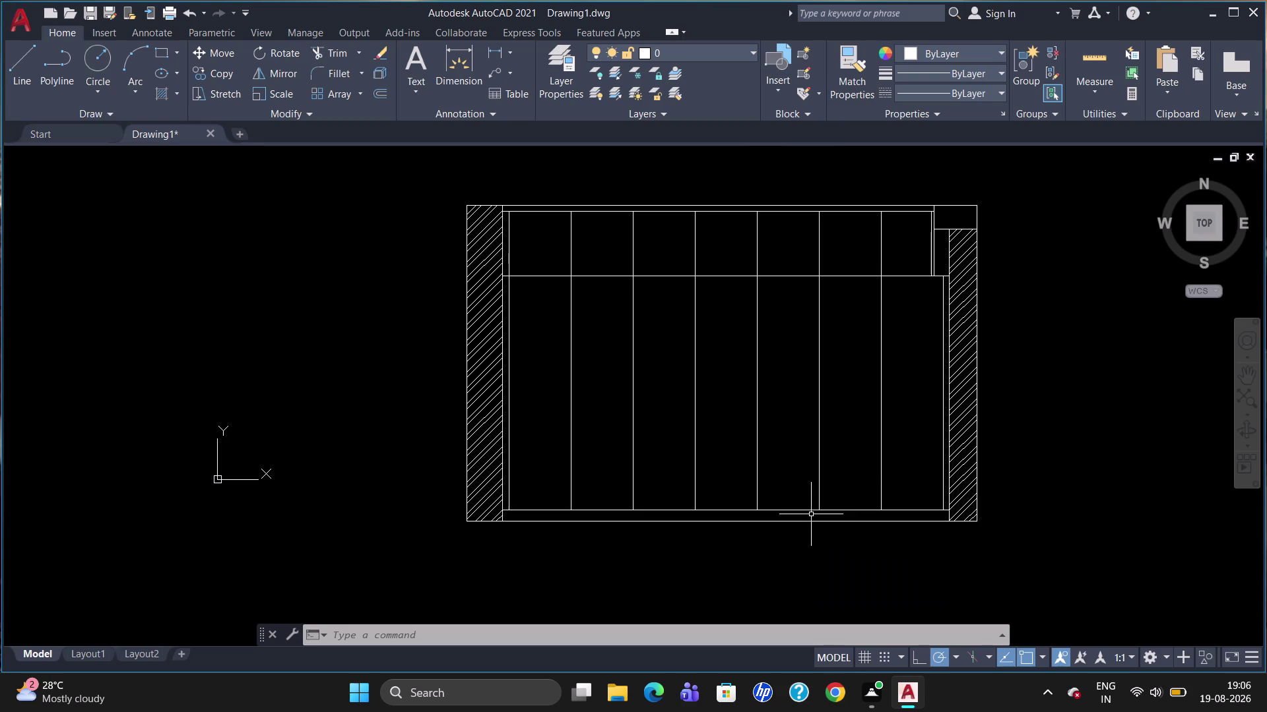
Start an MText box in the first bay with text height 40.
key(t)
key(Return)
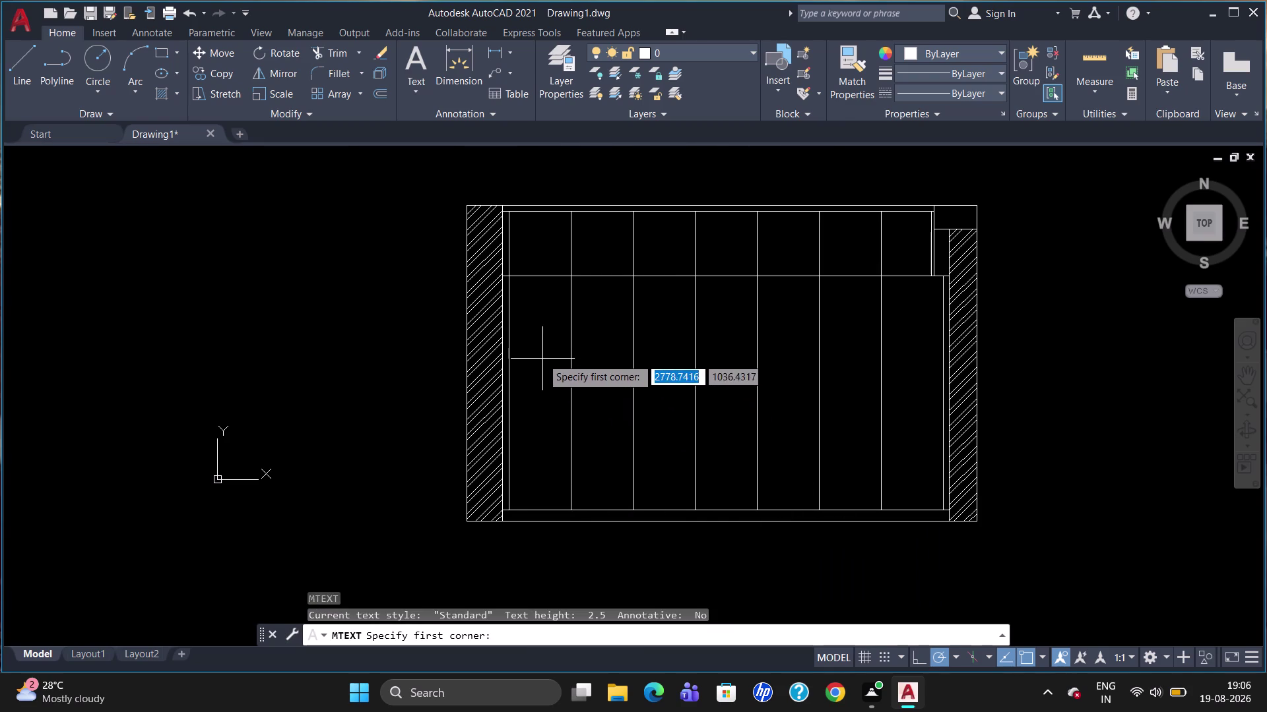
click(536, 355)
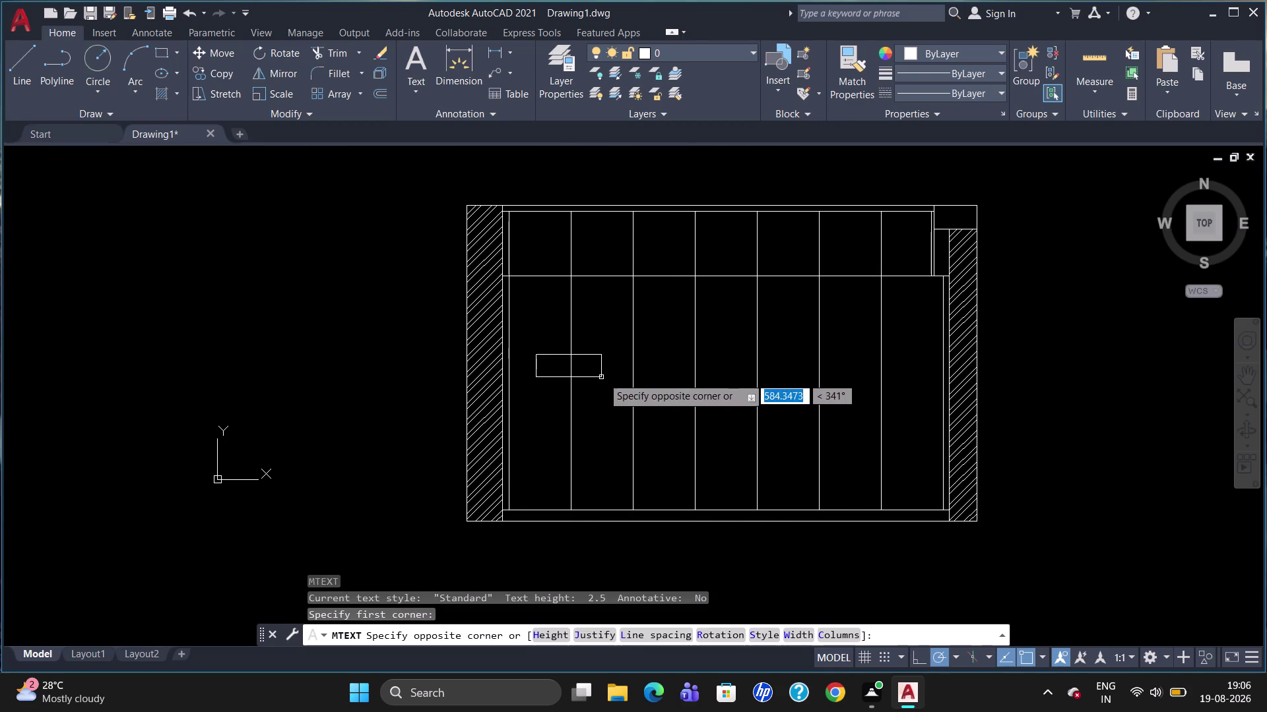
click(622, 374)
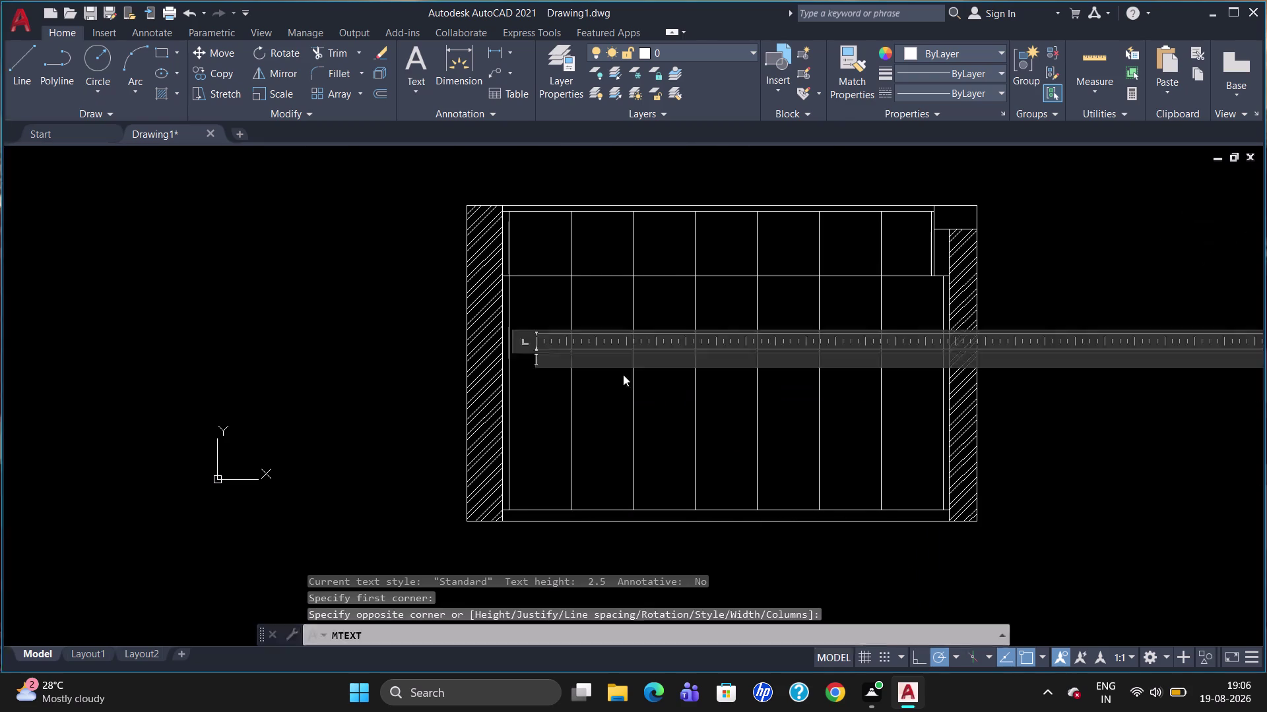
click(187, 78)
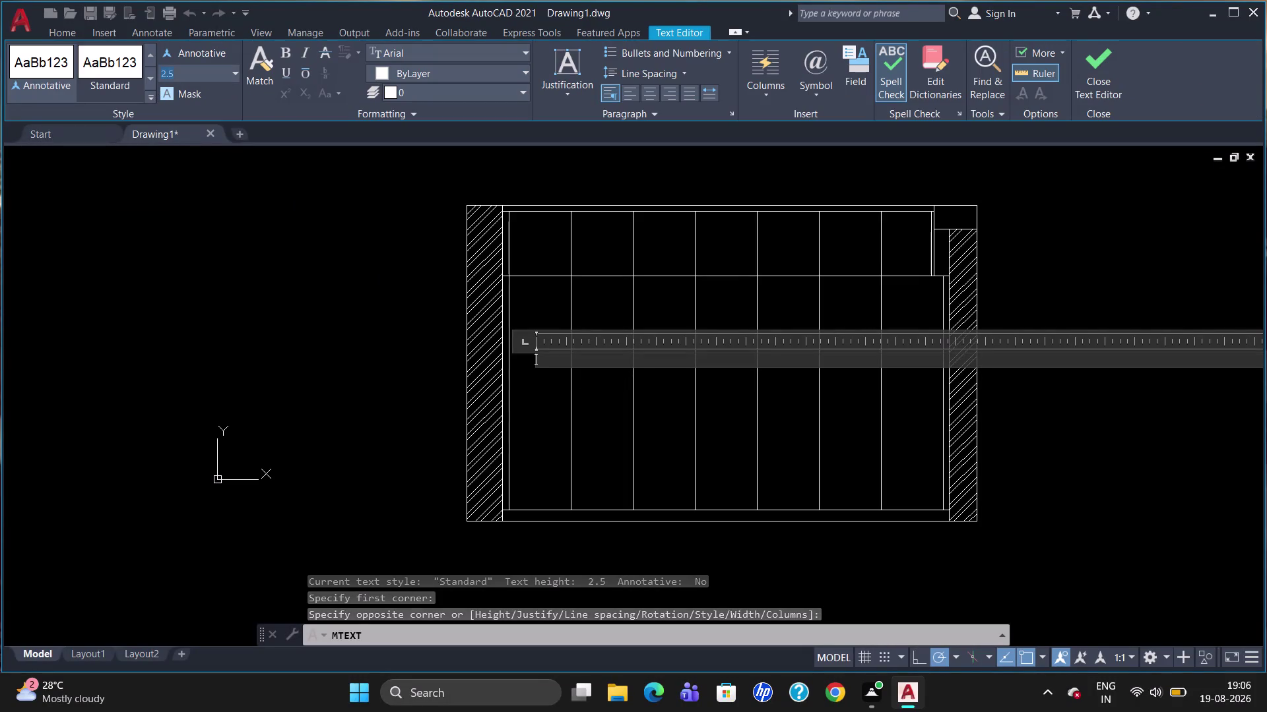
key(BackSpace)
text(40)
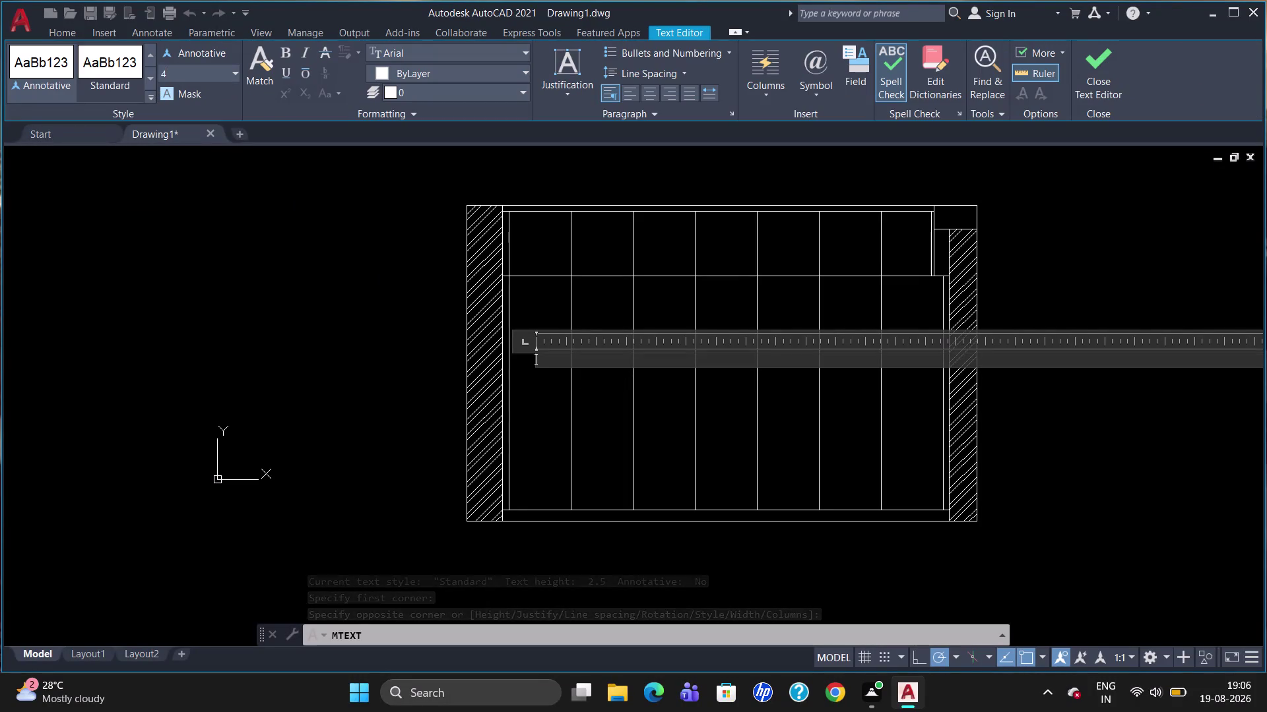
key(Return)
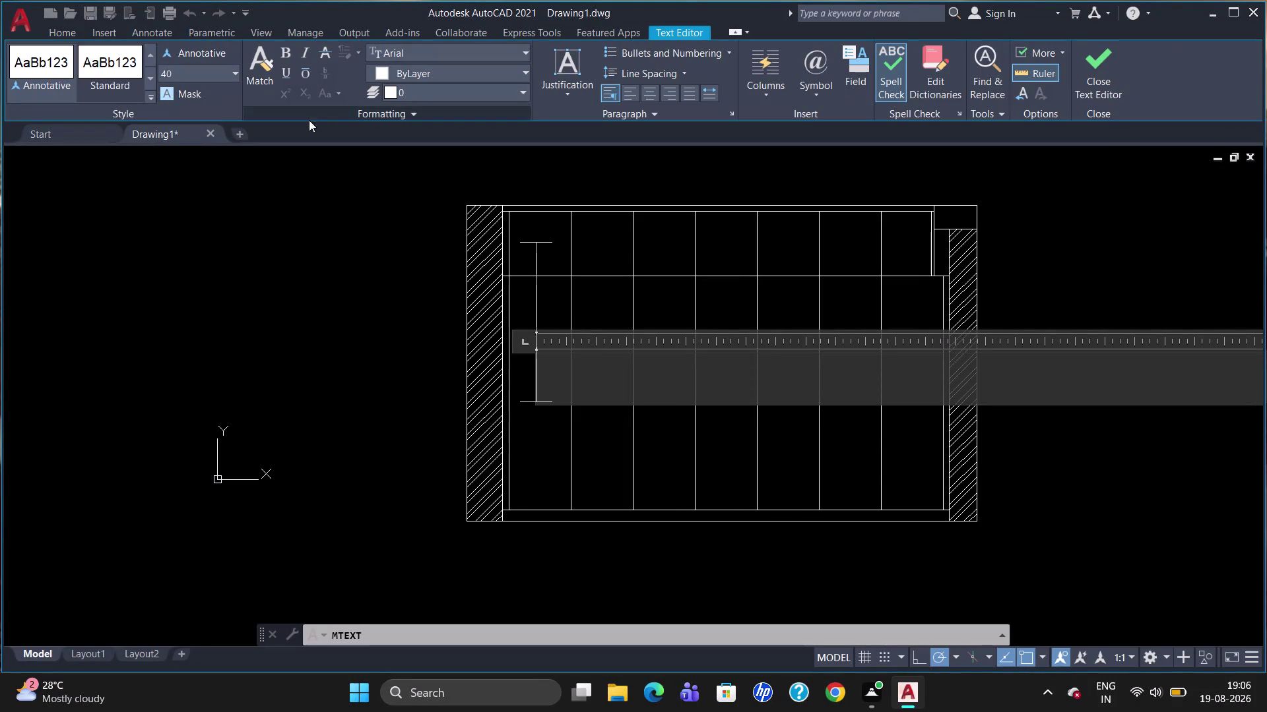
click(569, 370)
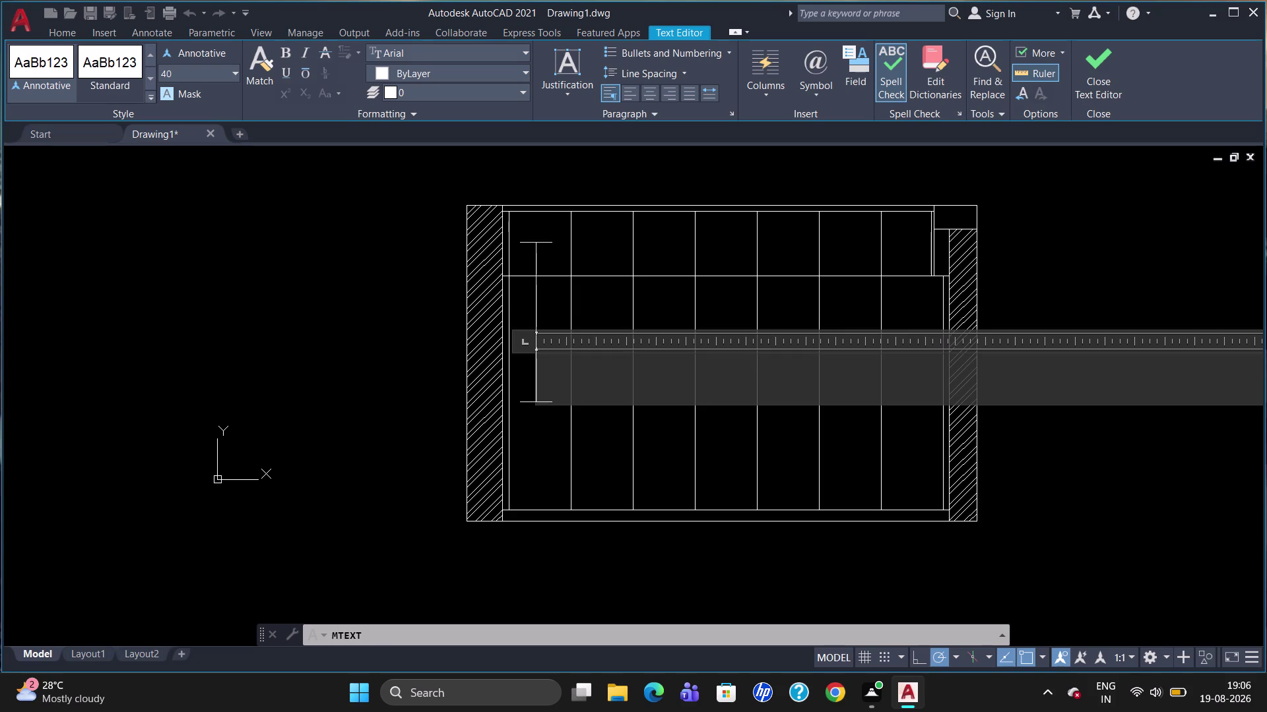
Type the label '2-Openable Shutters With Lock' and place it.
key(2)
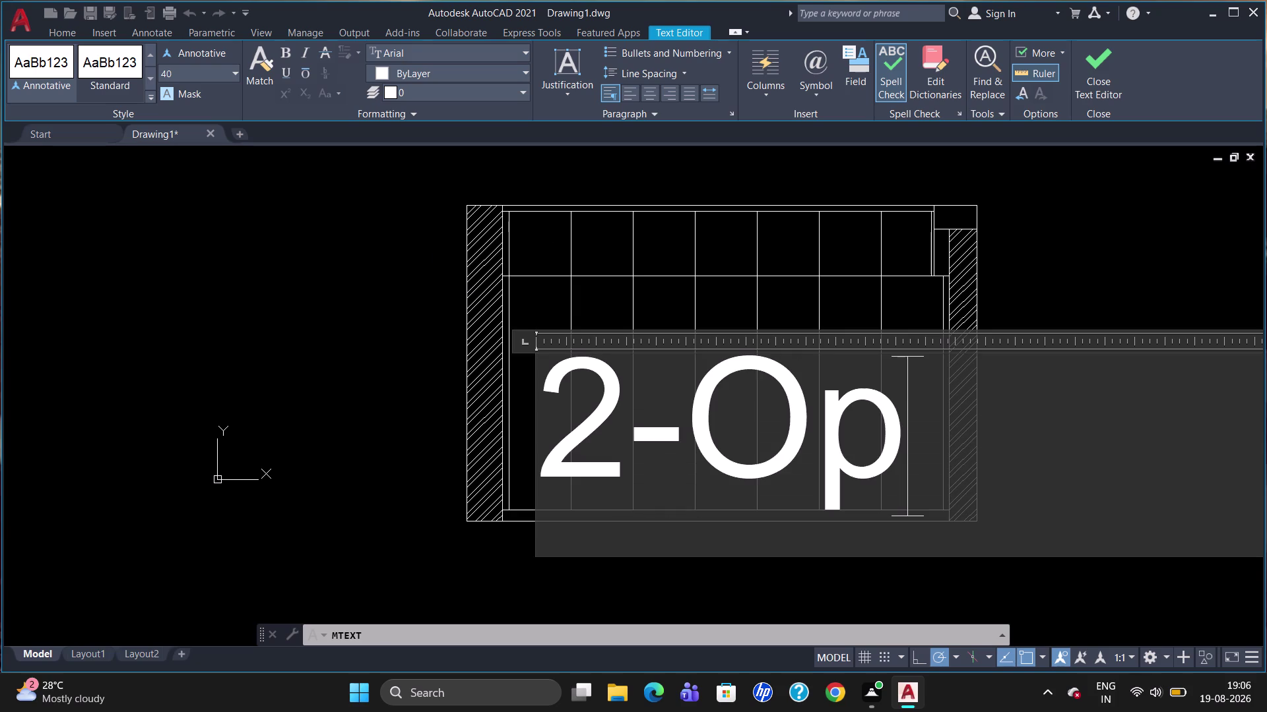
text(b)
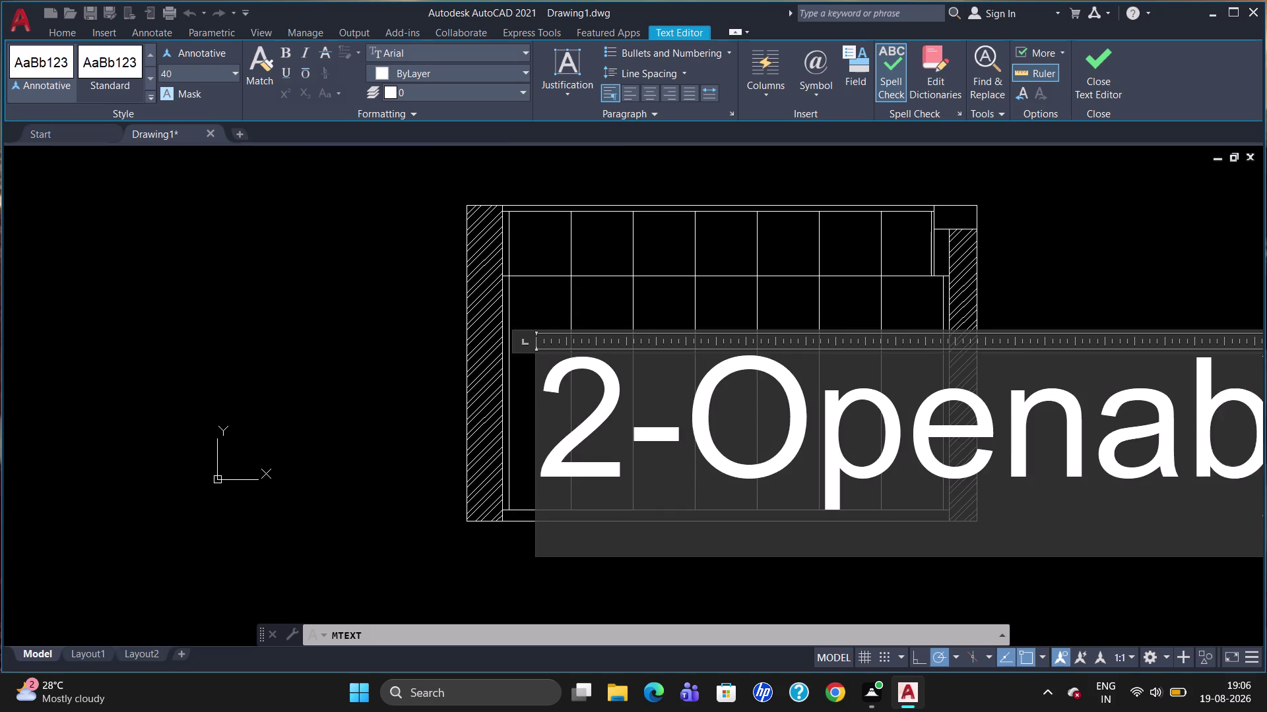
text(le)
key(space)
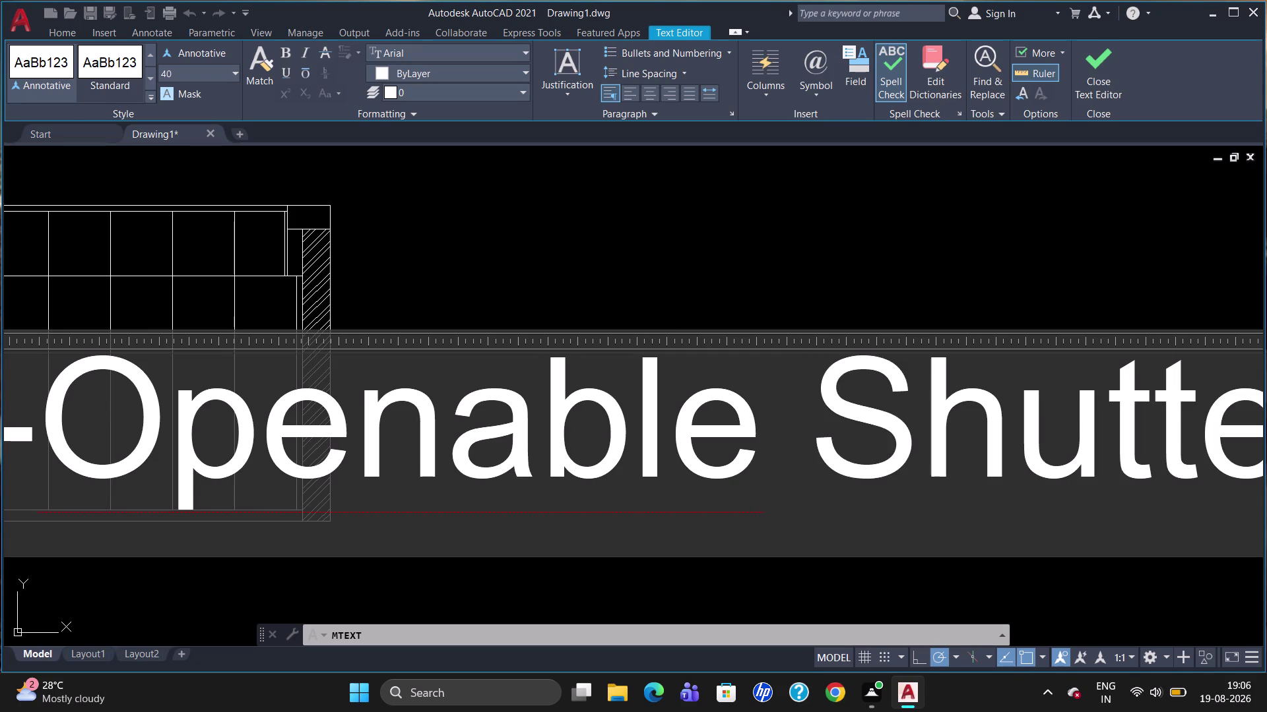
key(space)
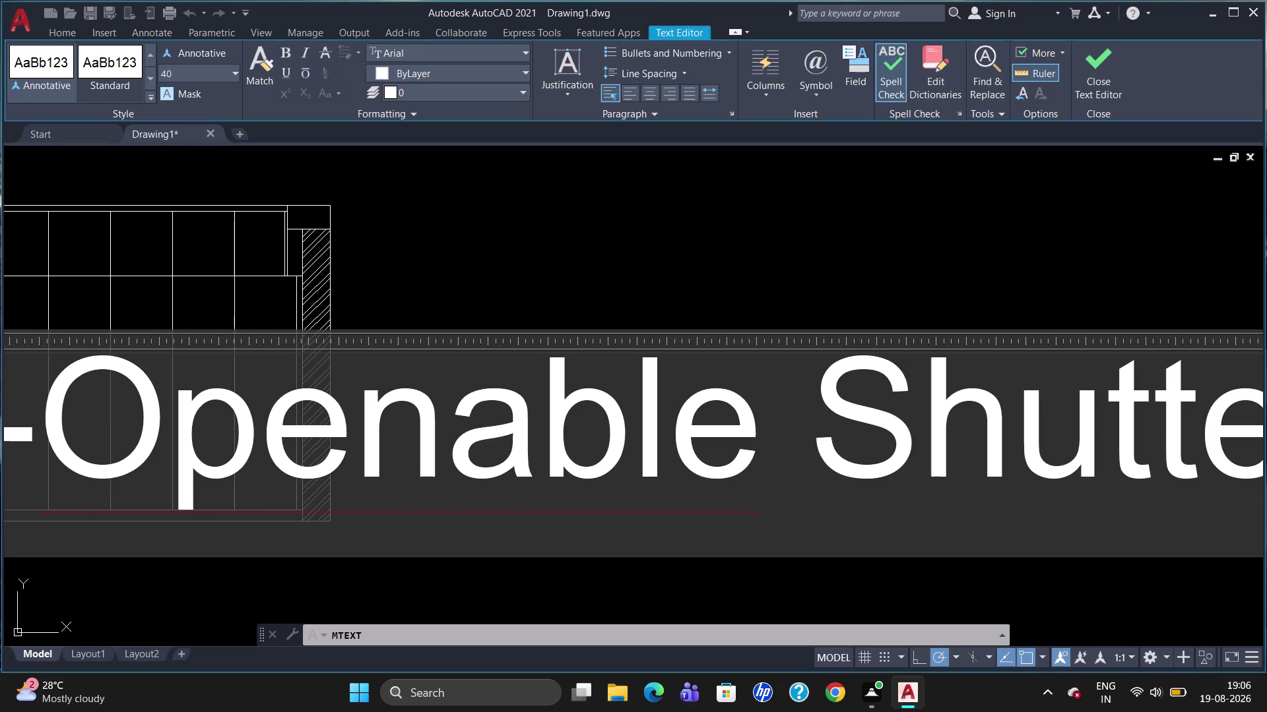
key(w)
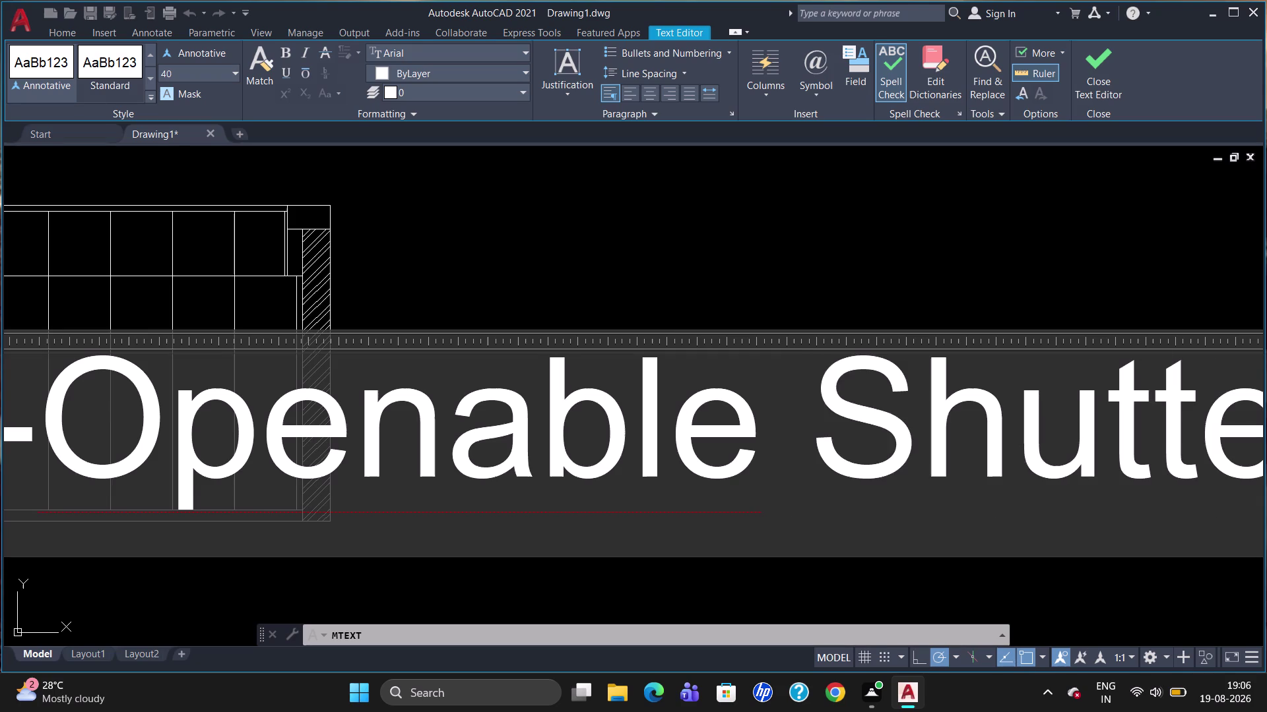
key(l)
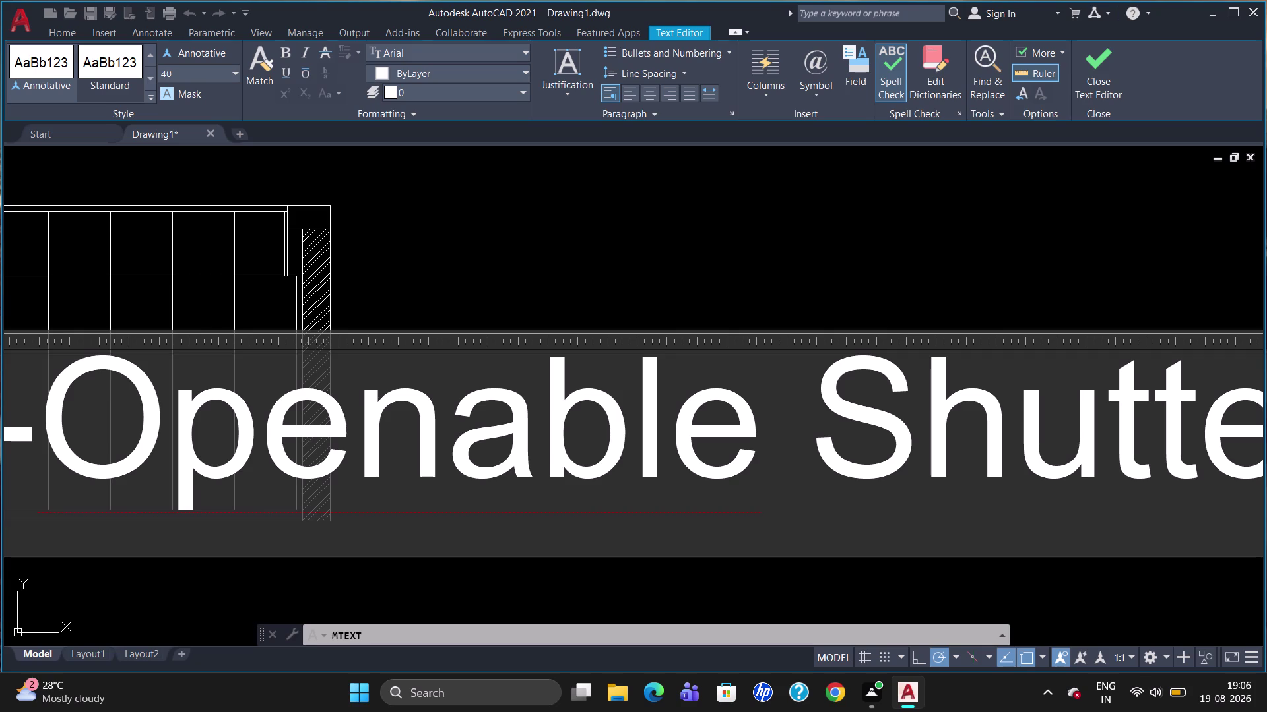
text(ocj)
key(BackSpace)
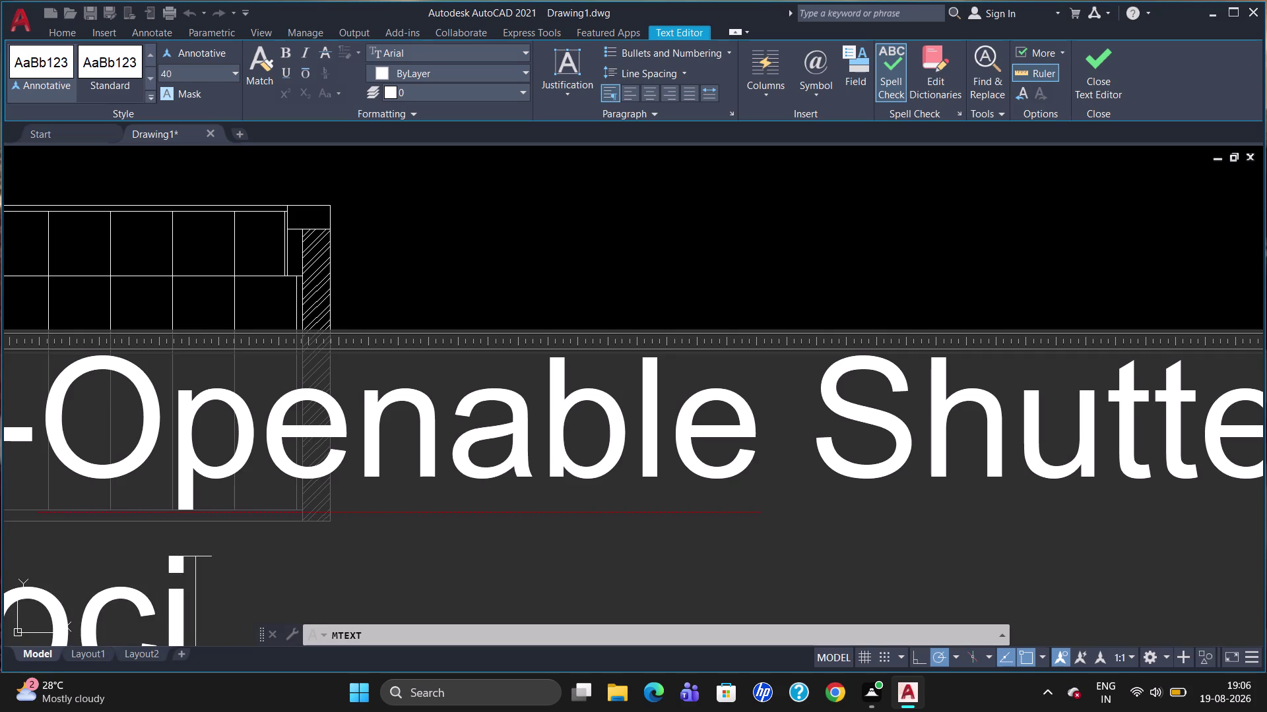
key(k)
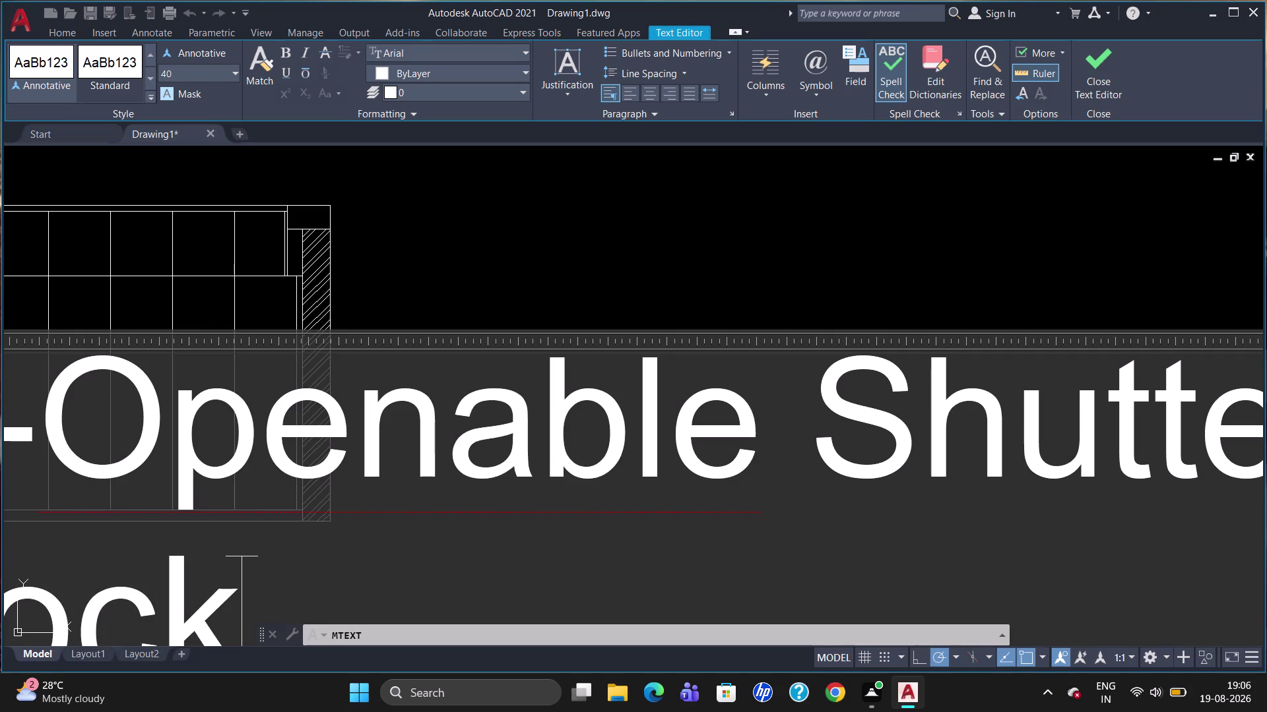
click(618, 292)
scroll(down, 3)
scroll(up, 3)
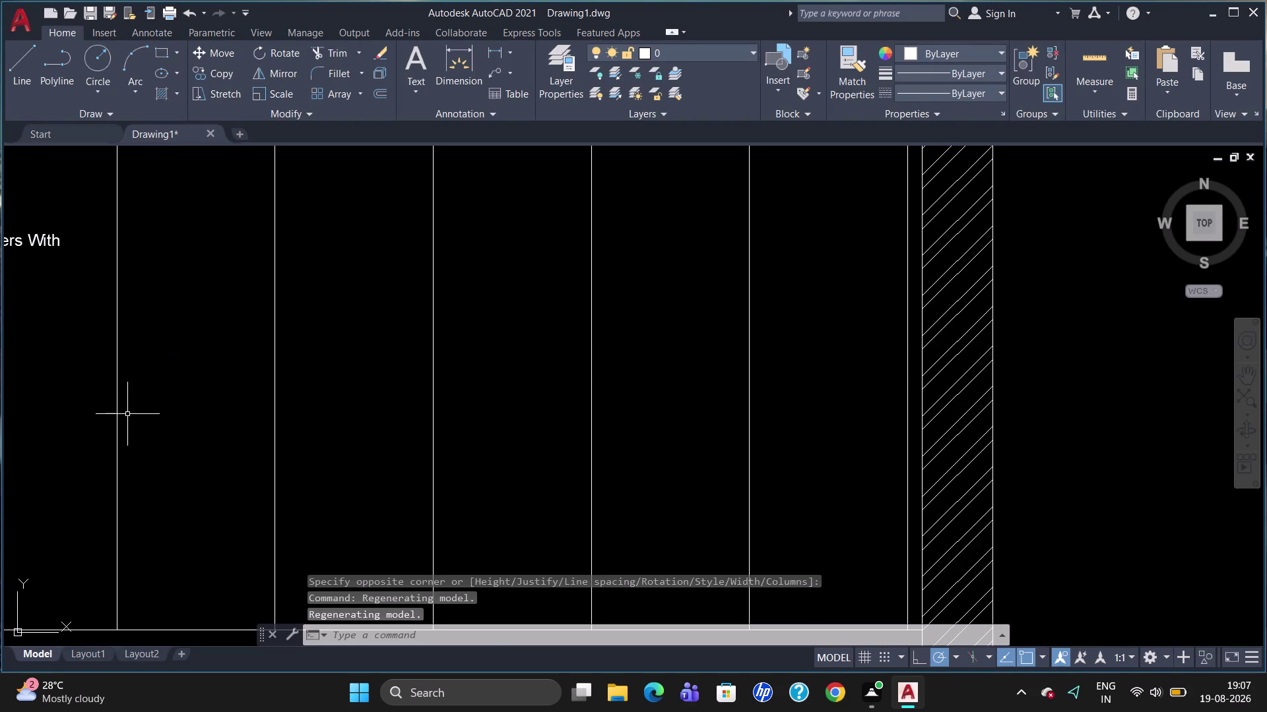
scroll(down, 3)
scroll(up, 3)
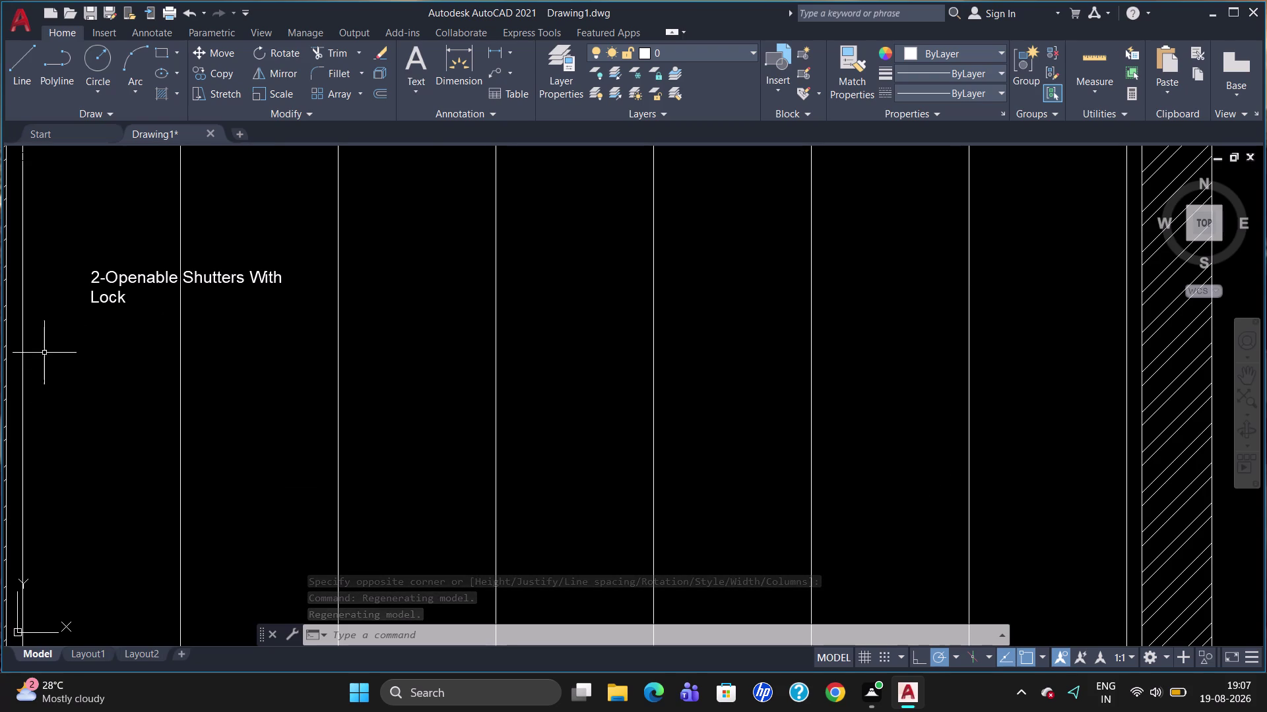
Move the label up-left and widen its text box so it fits one line.
click(114, 285)
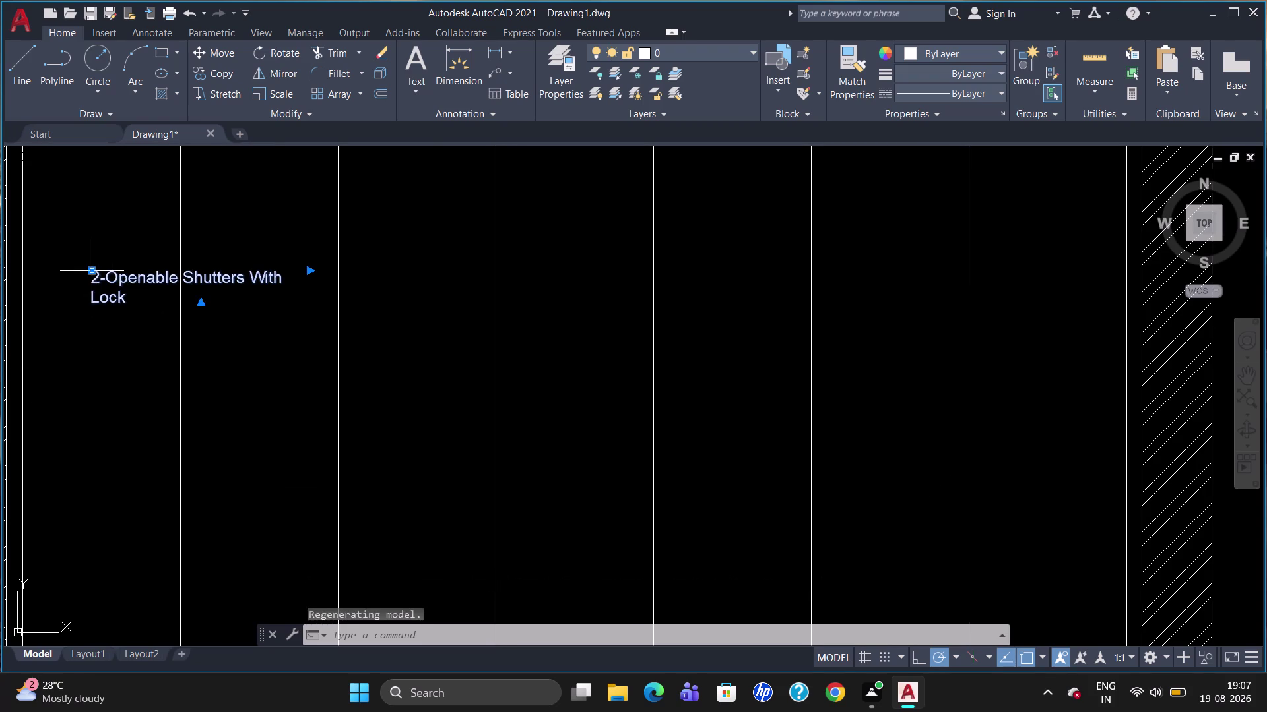
click(93, 272)
click(57, 261)
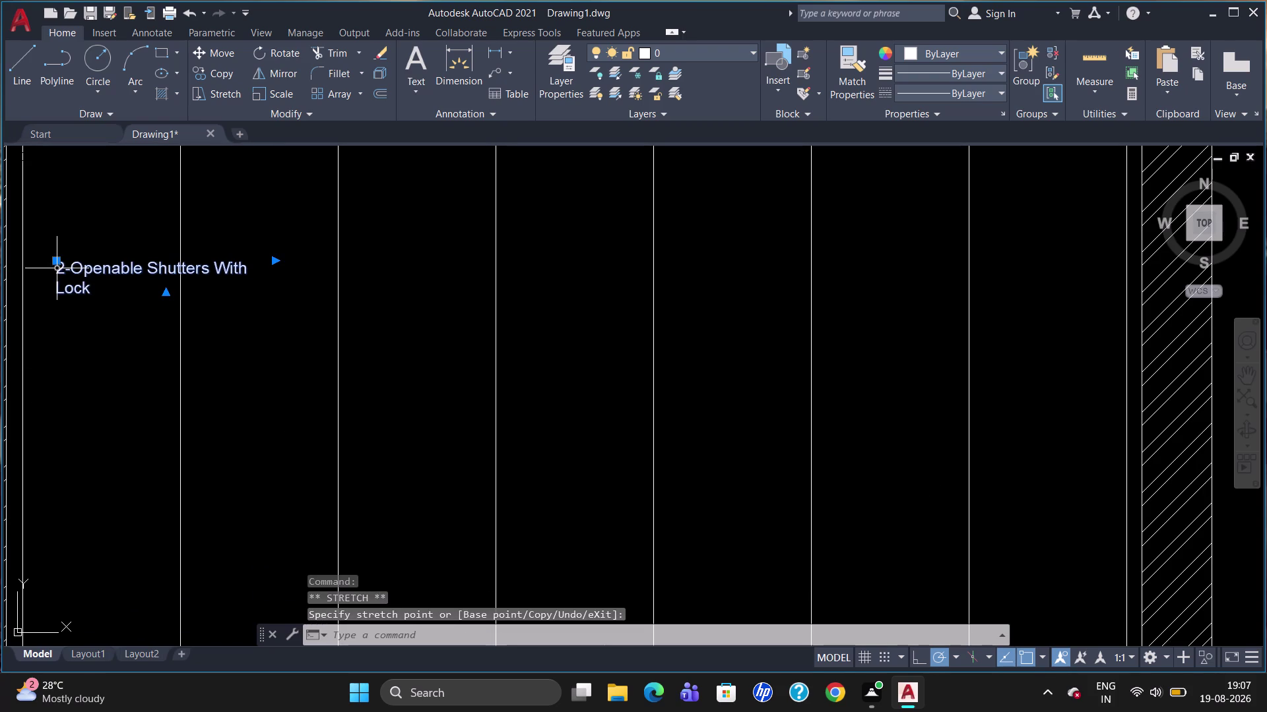
double_click(61, 270)
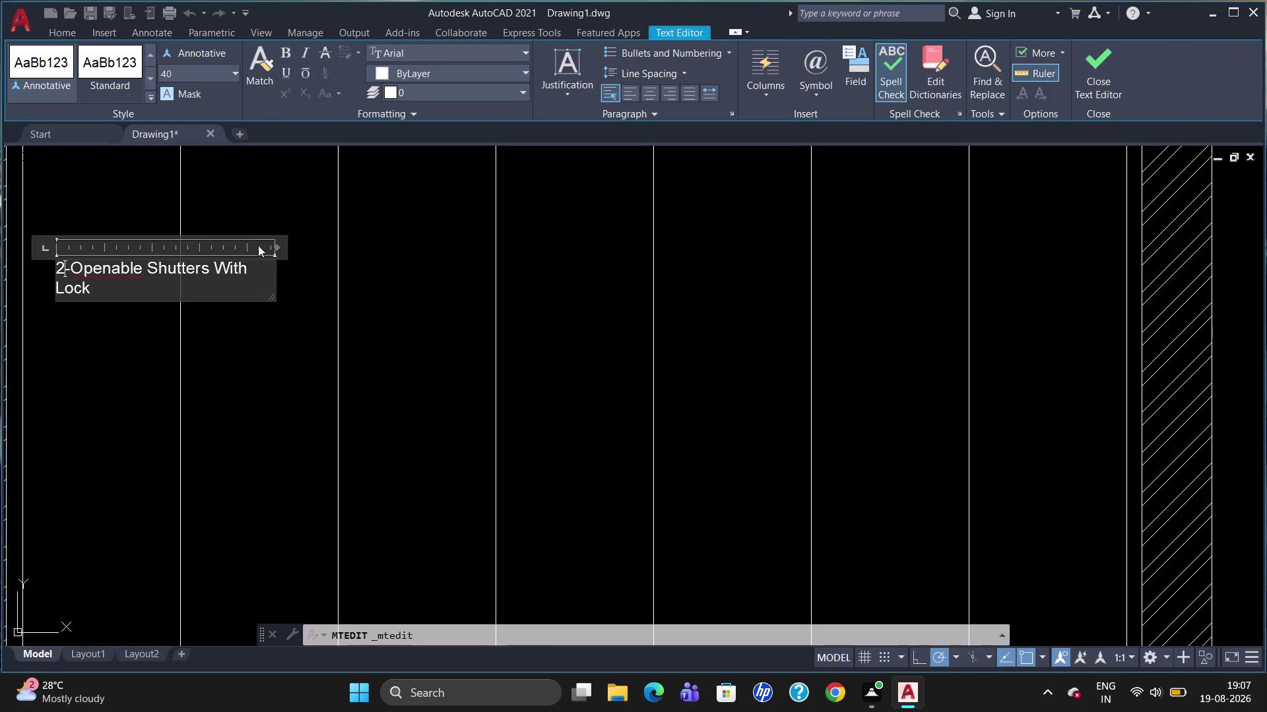
drag(275, 247, 296, 249)
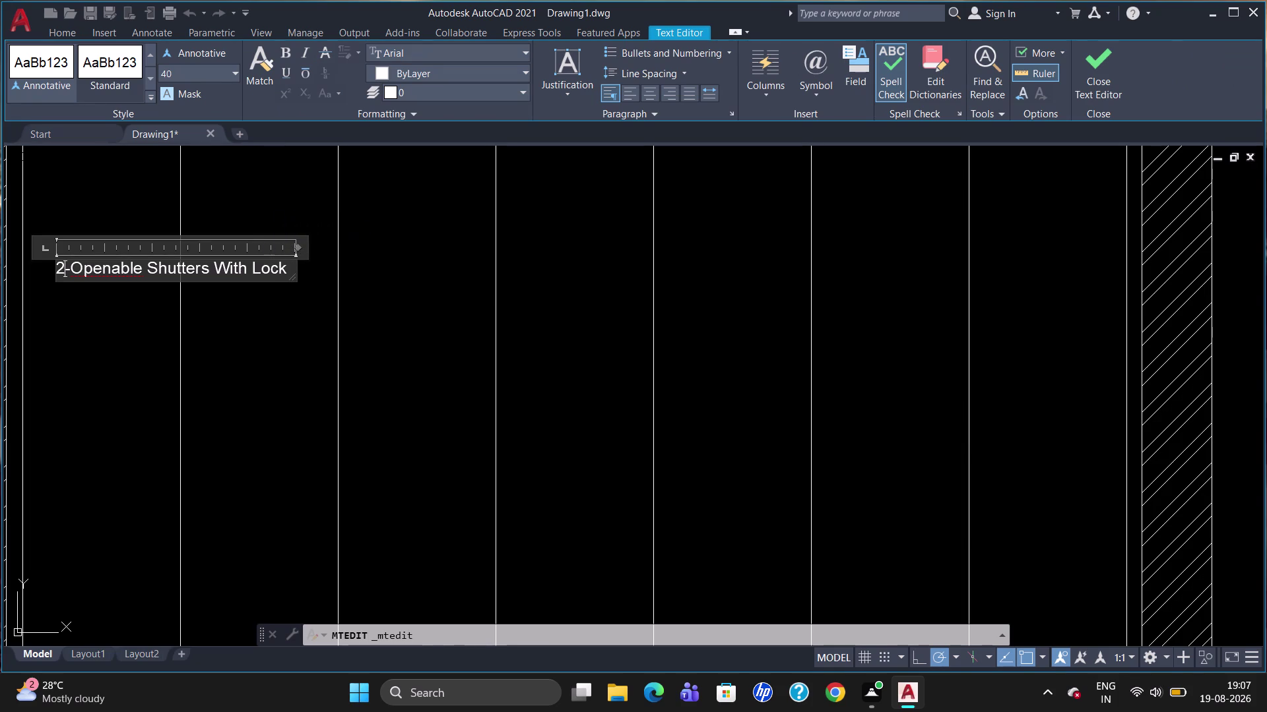
click(273, 277)
click(258, 310)
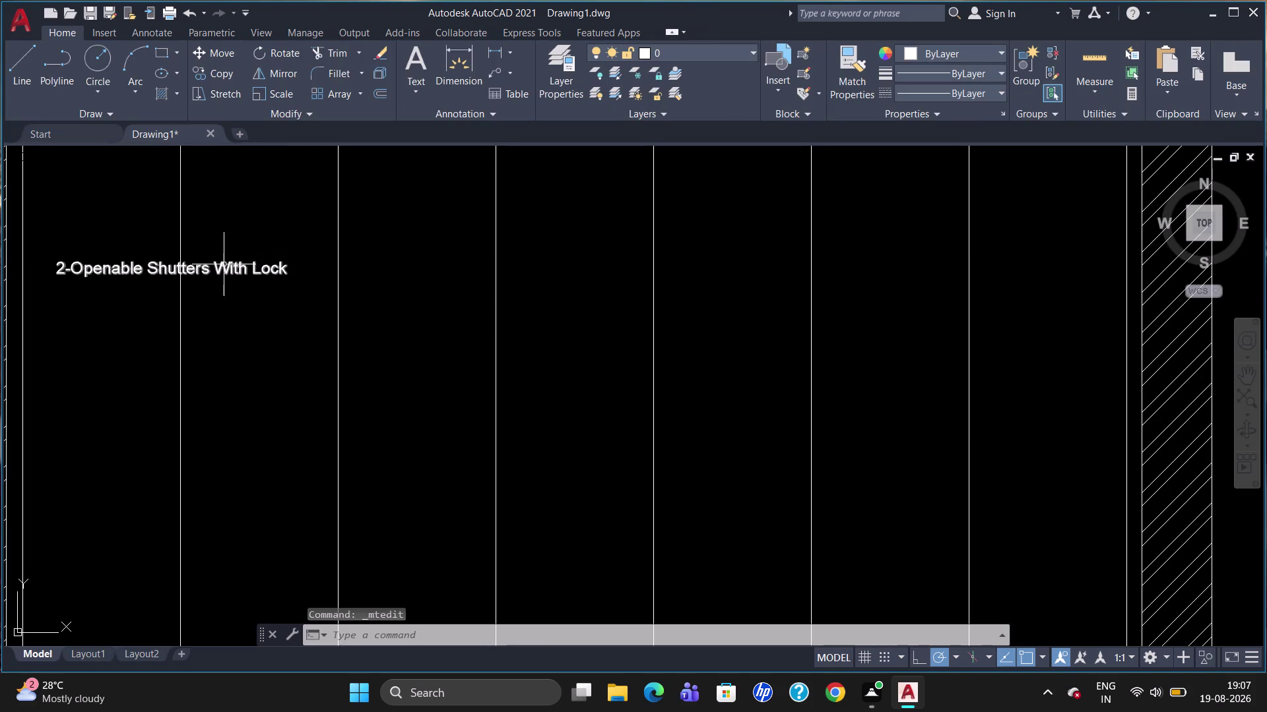
click(223, 269)
Copy the shutter label into the next three bays to the right, ending at the rightmost.
text(co)
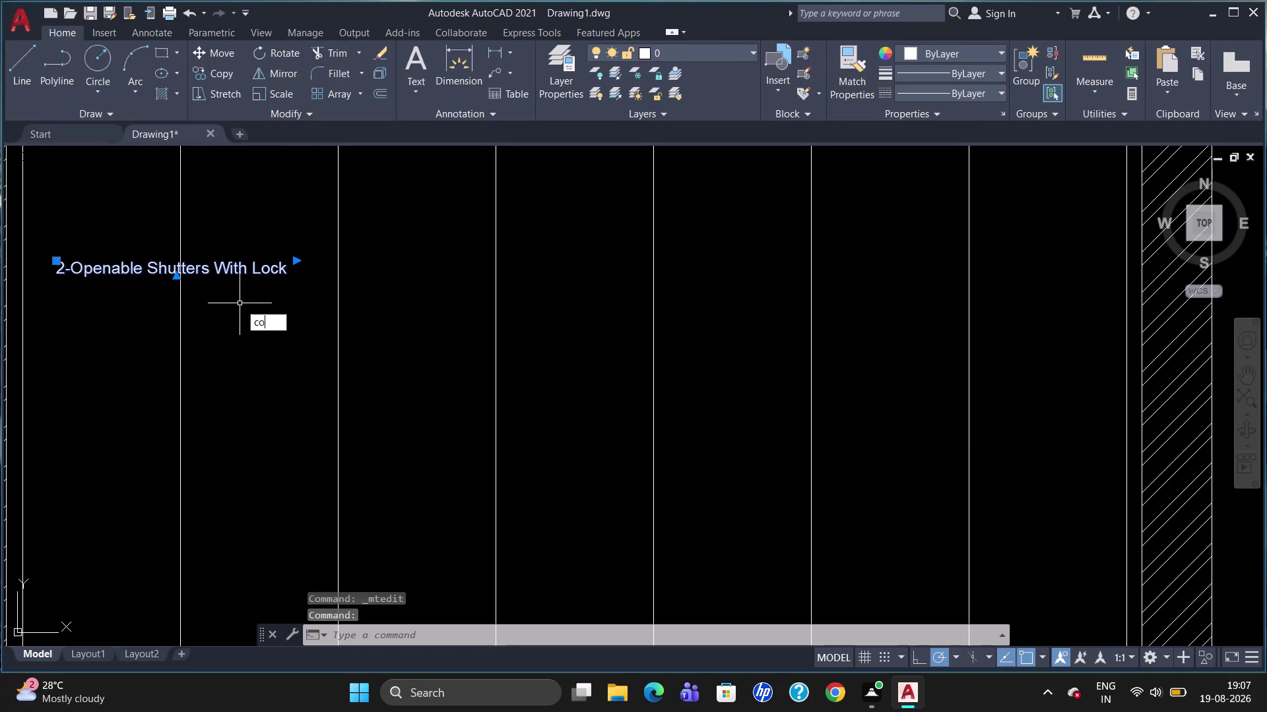
key(Return)
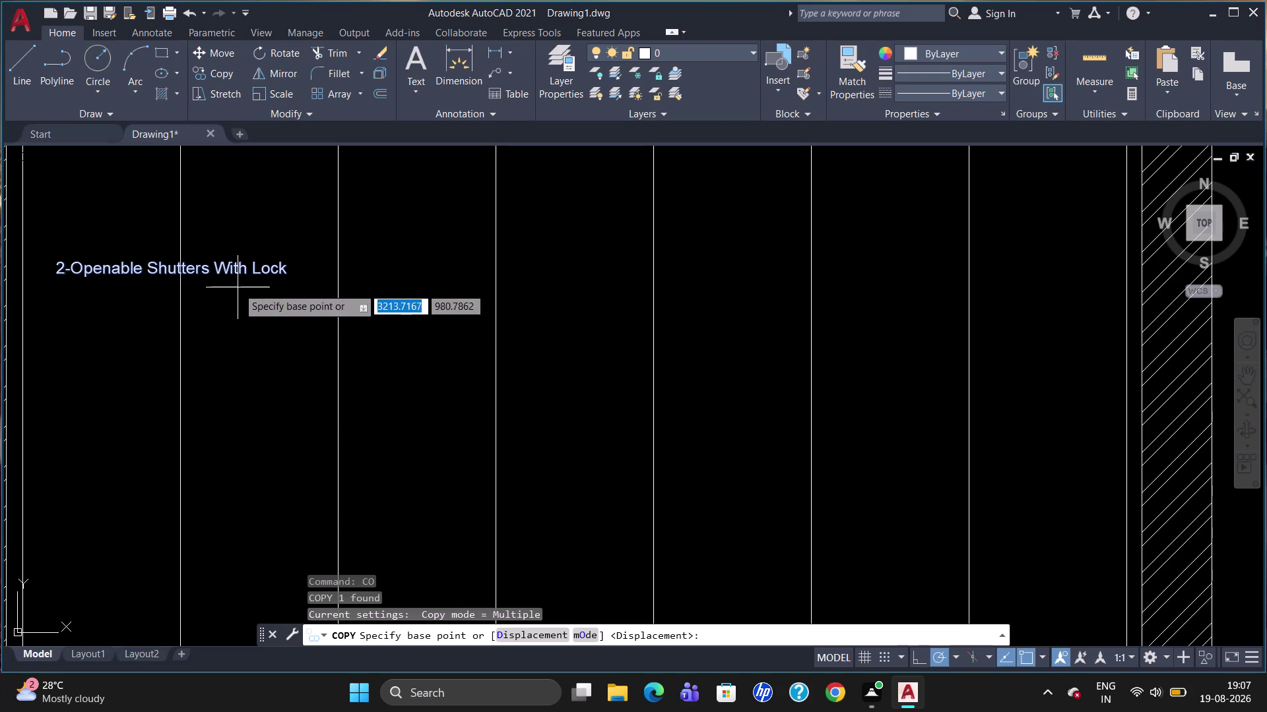
click(71, 263)
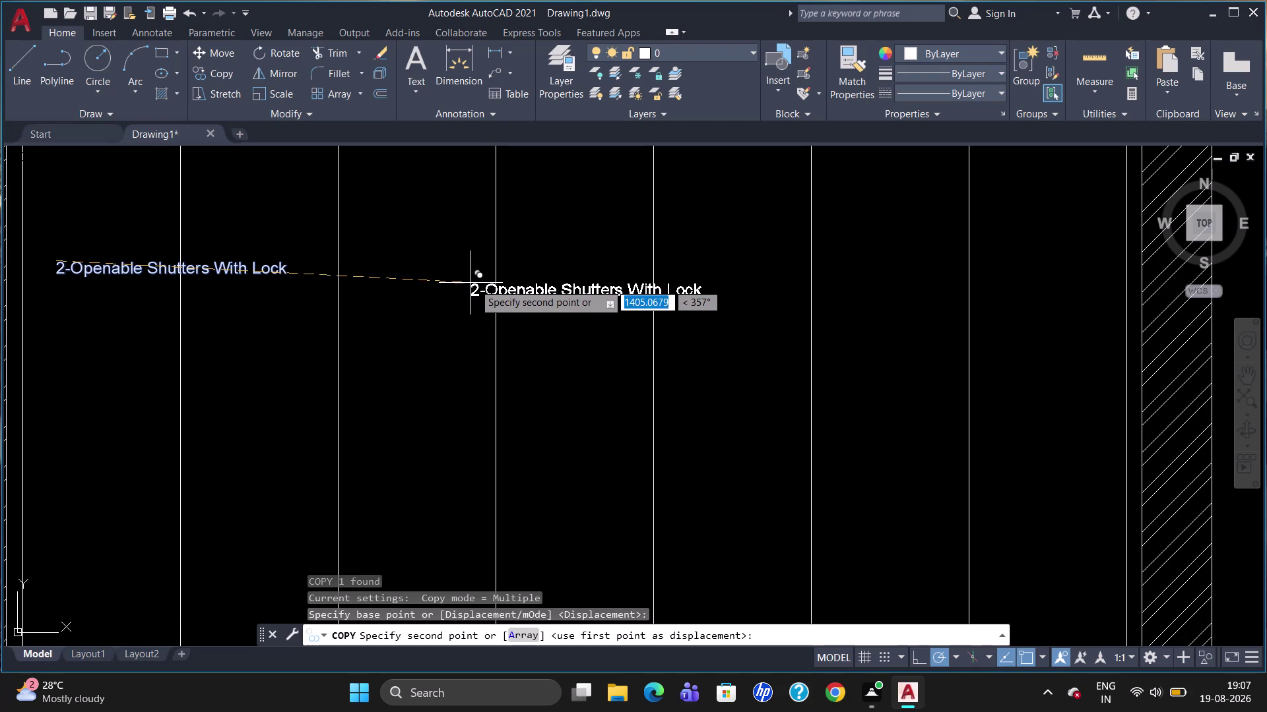
scroll(down, 3)
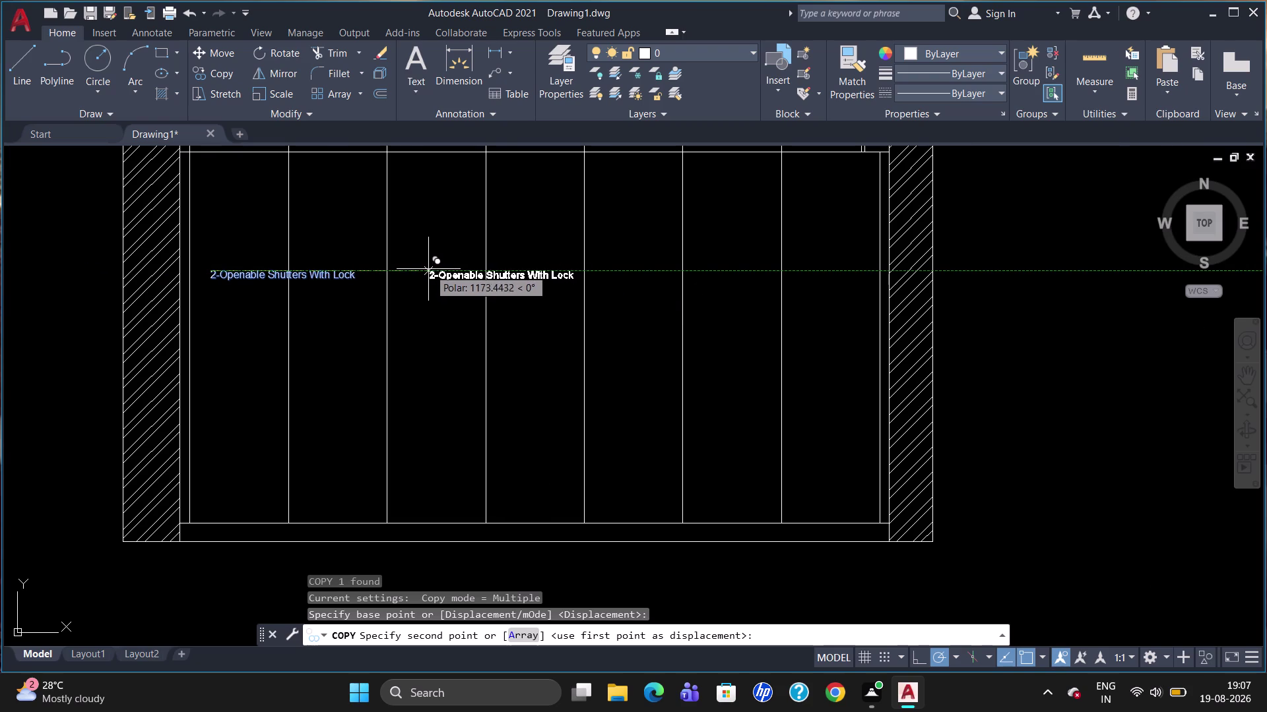
click(428, 269)
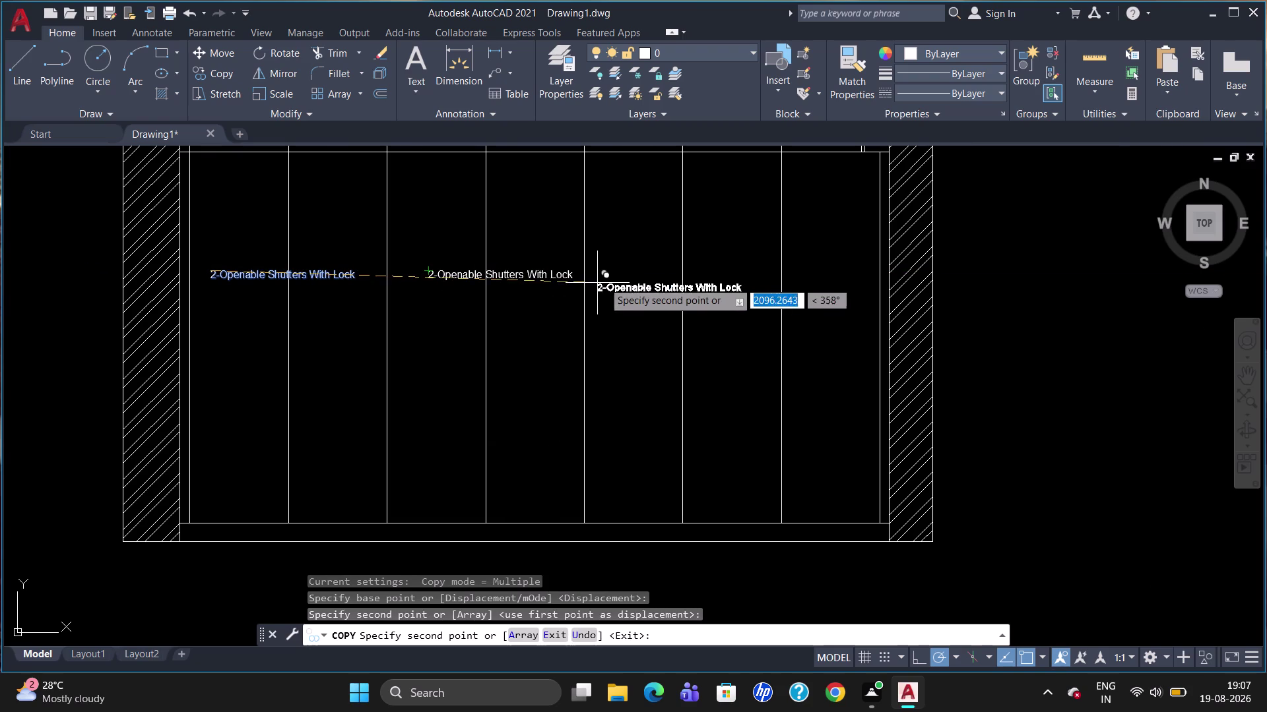
click(612, 277)
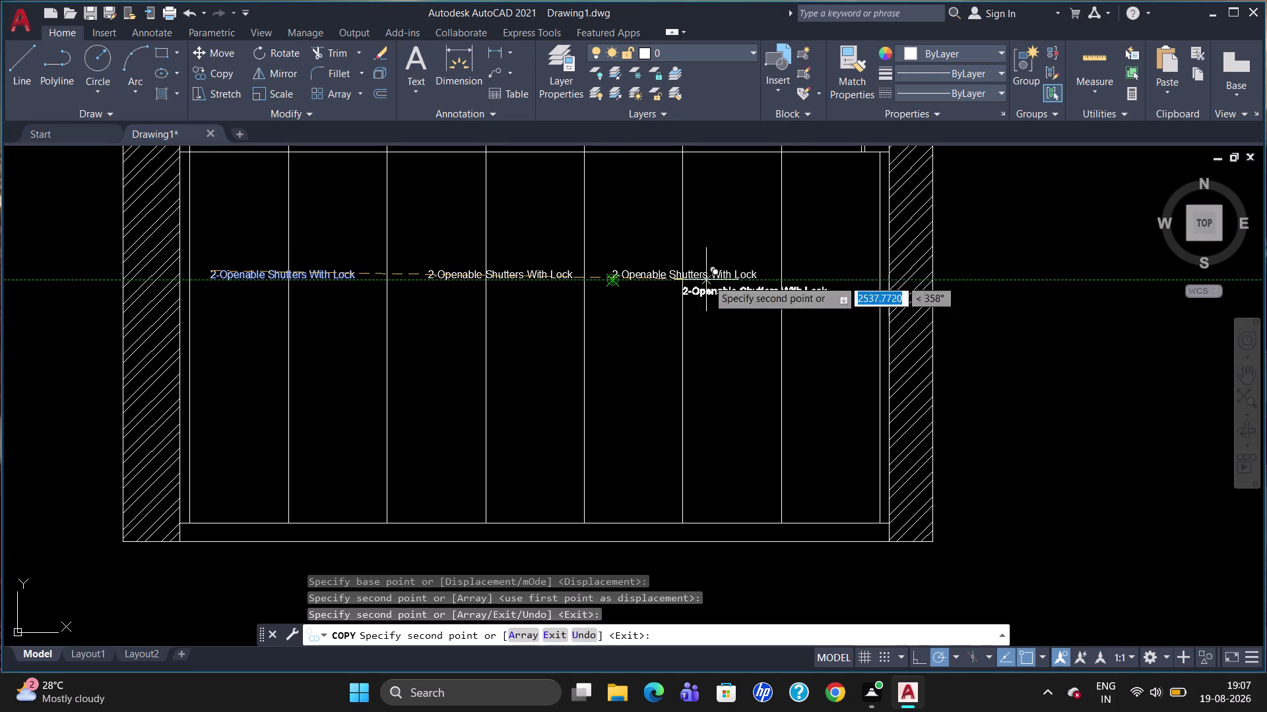
click(792, 272)
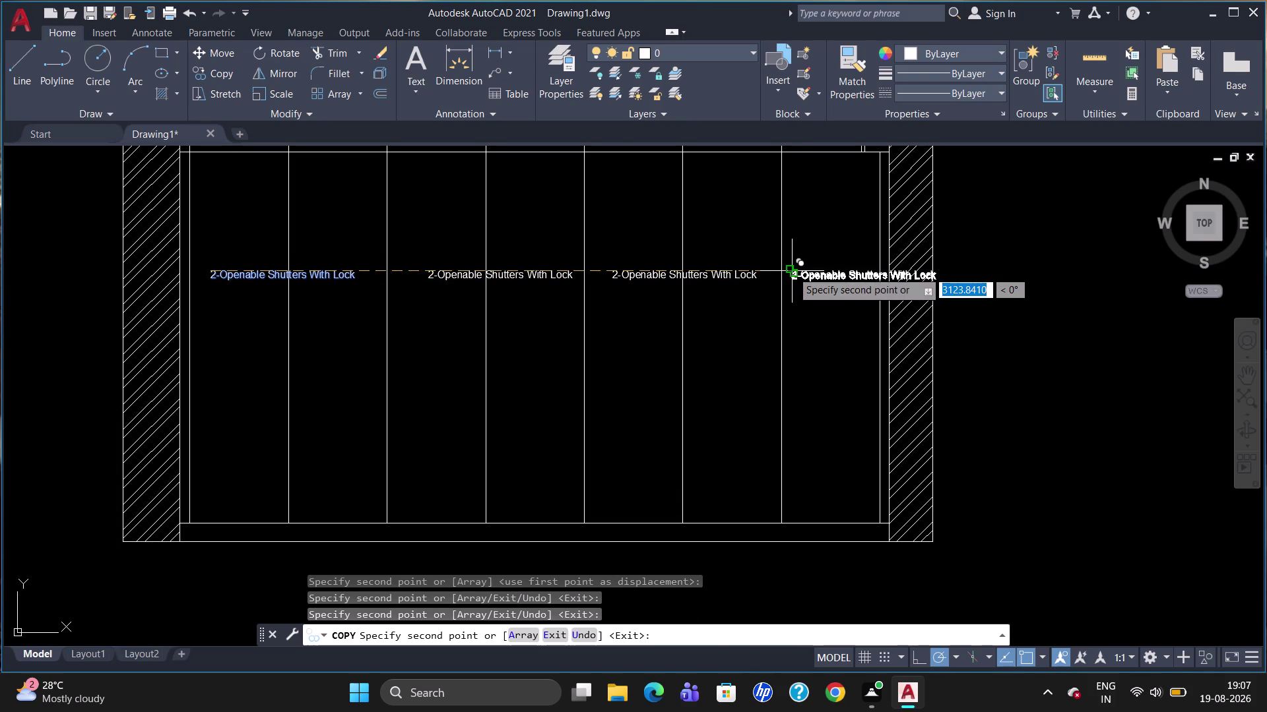
key(Escape)
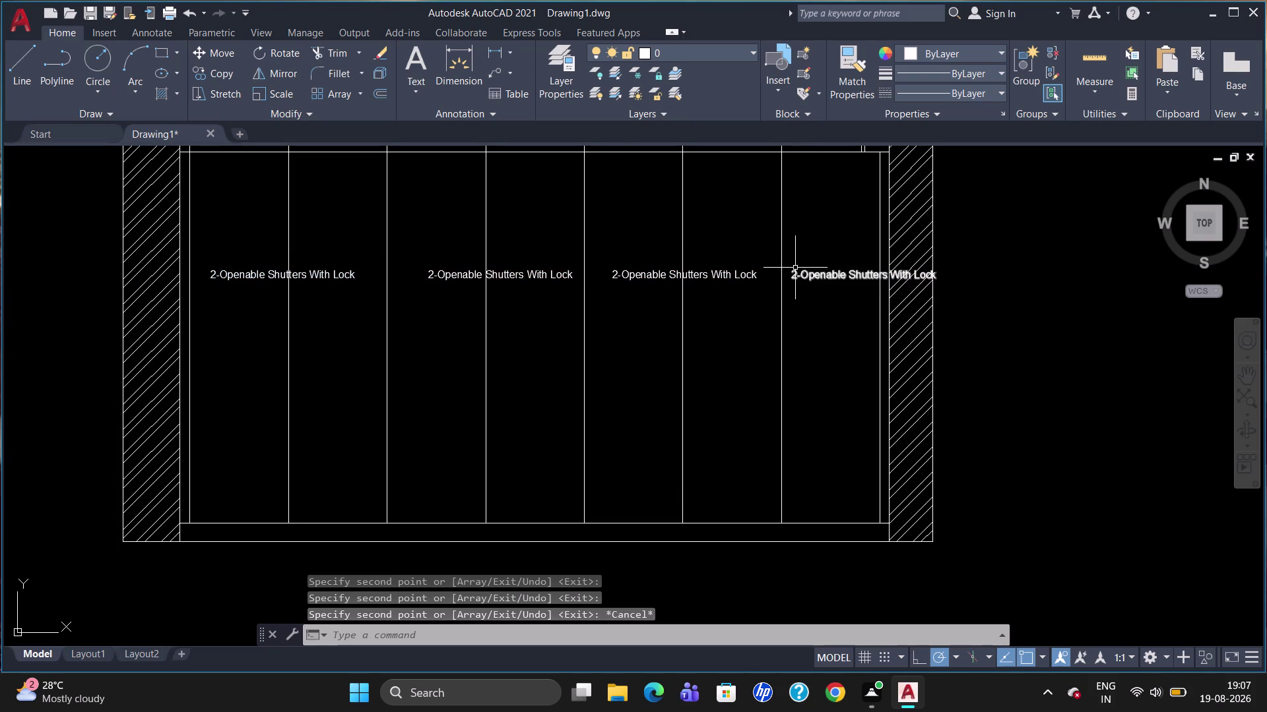
Change the rightmost label's count to 1, break it before 'With', and shift its box.
double_click(827, 271)
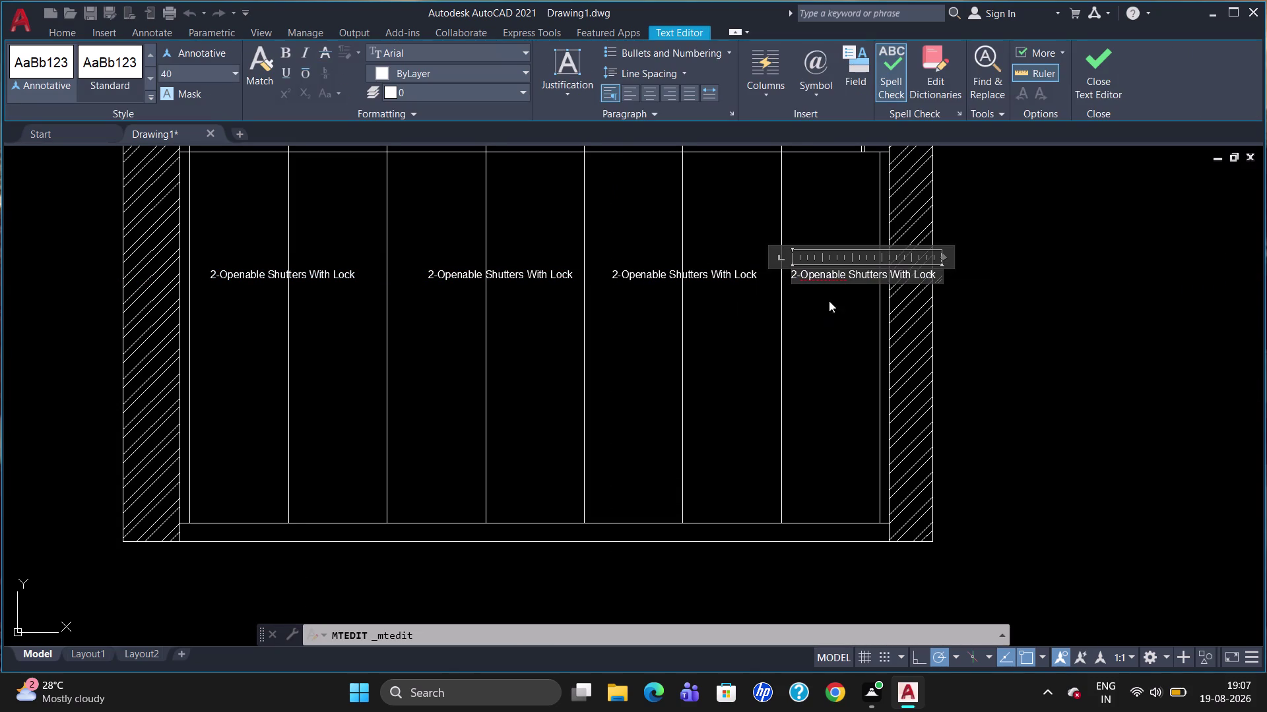
click(796, 280)
key(BackSpace)
key(1)
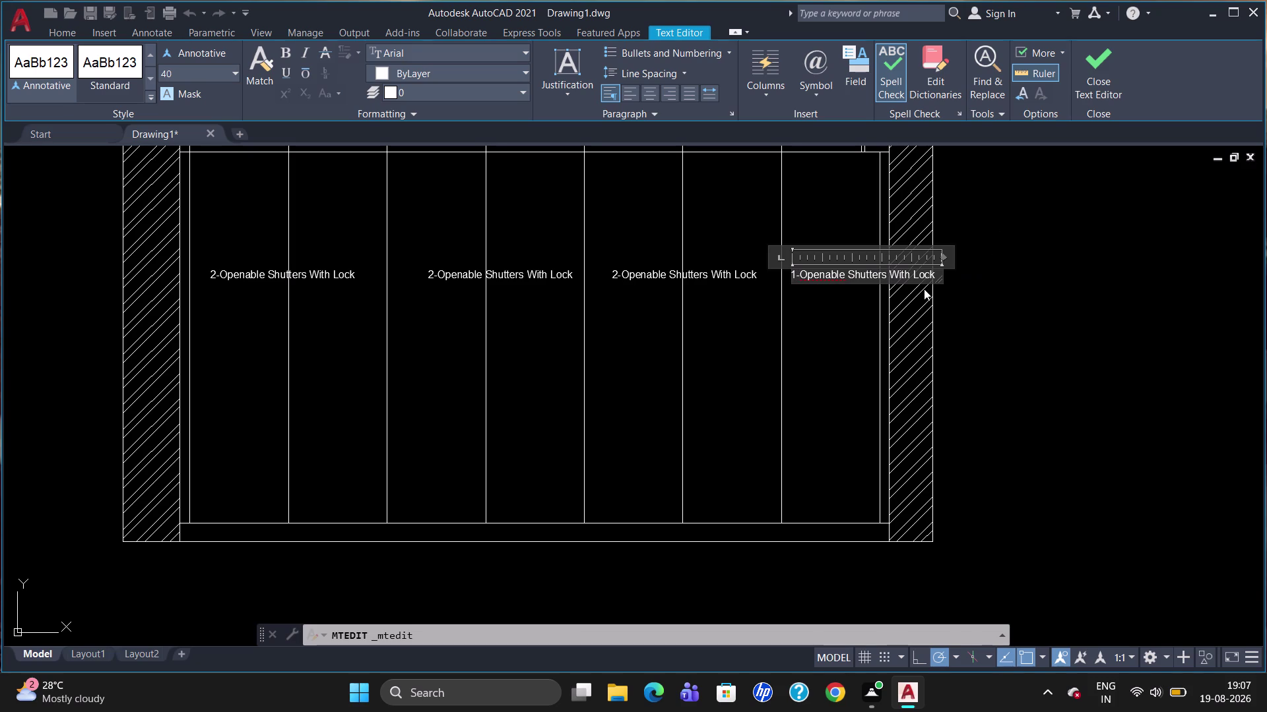
click(893, 278)
key(BackSpace)
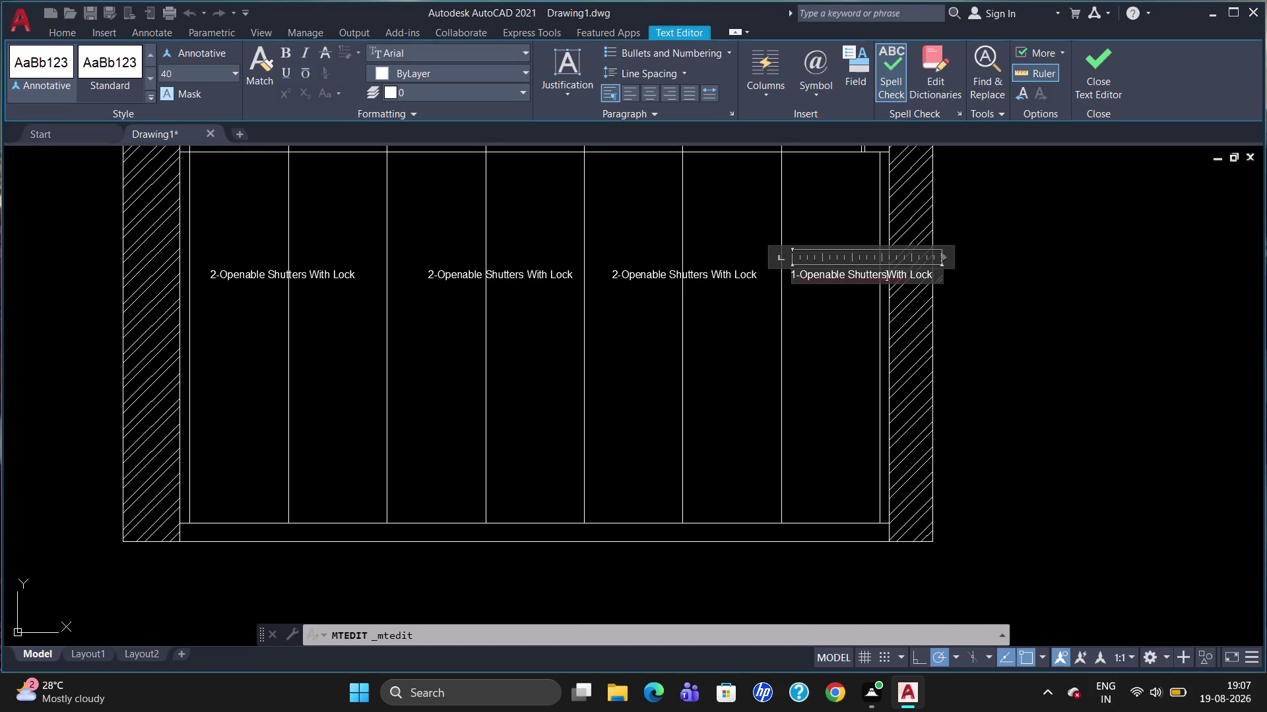
key(Return)
click(831, 361)
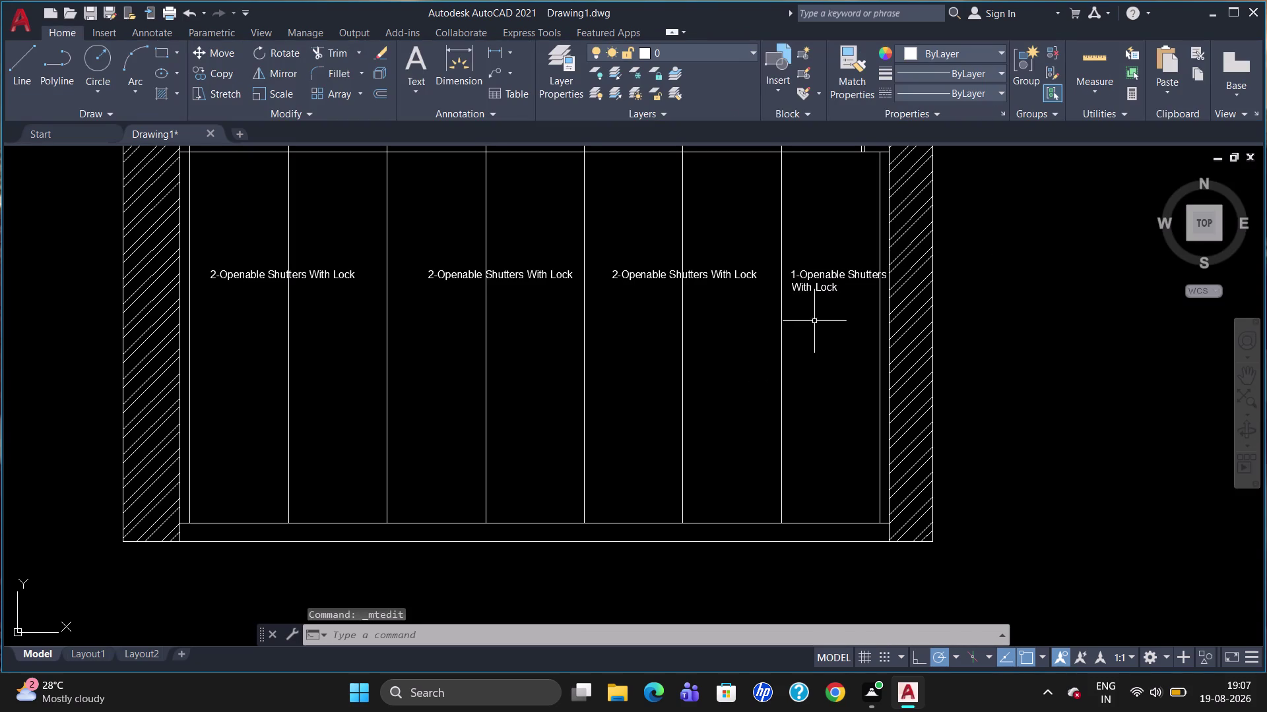
click(834, 282)
click(793, 272)
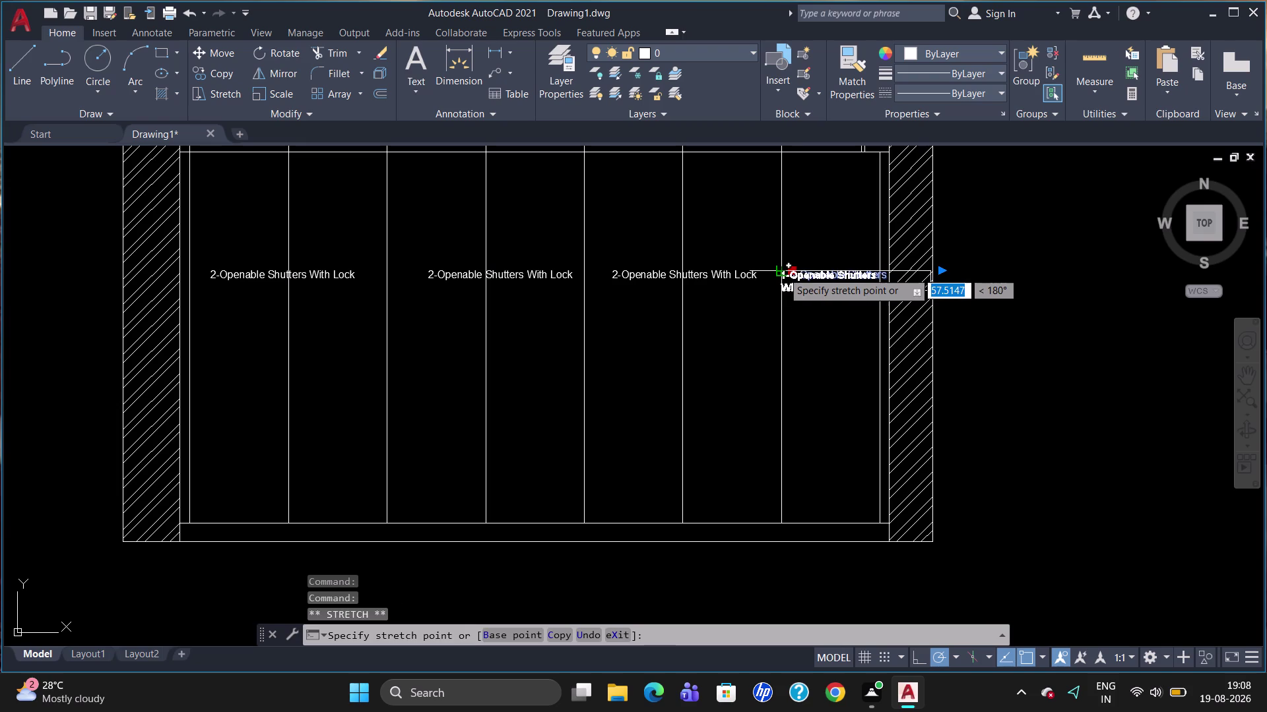
click(786, 272)
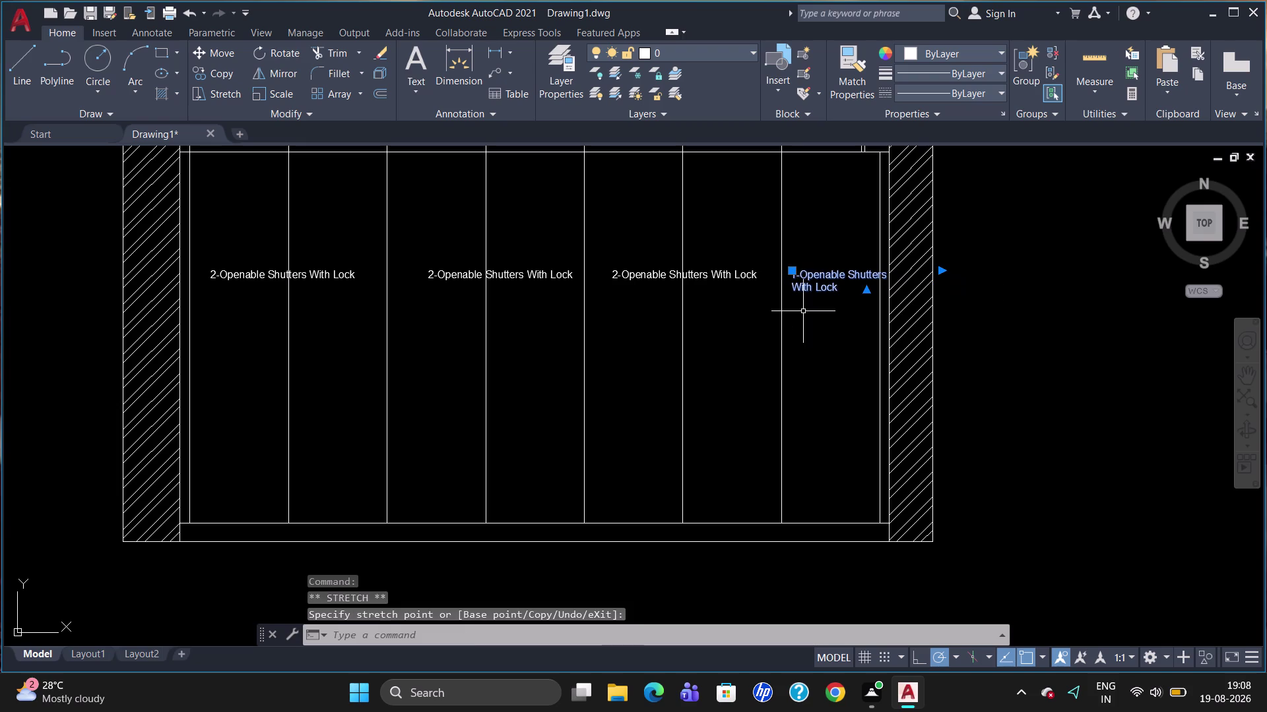
Make 'Shutters' singular in the rightmost label and adjust its position.
double_click(869, 278)
click(885, 276)
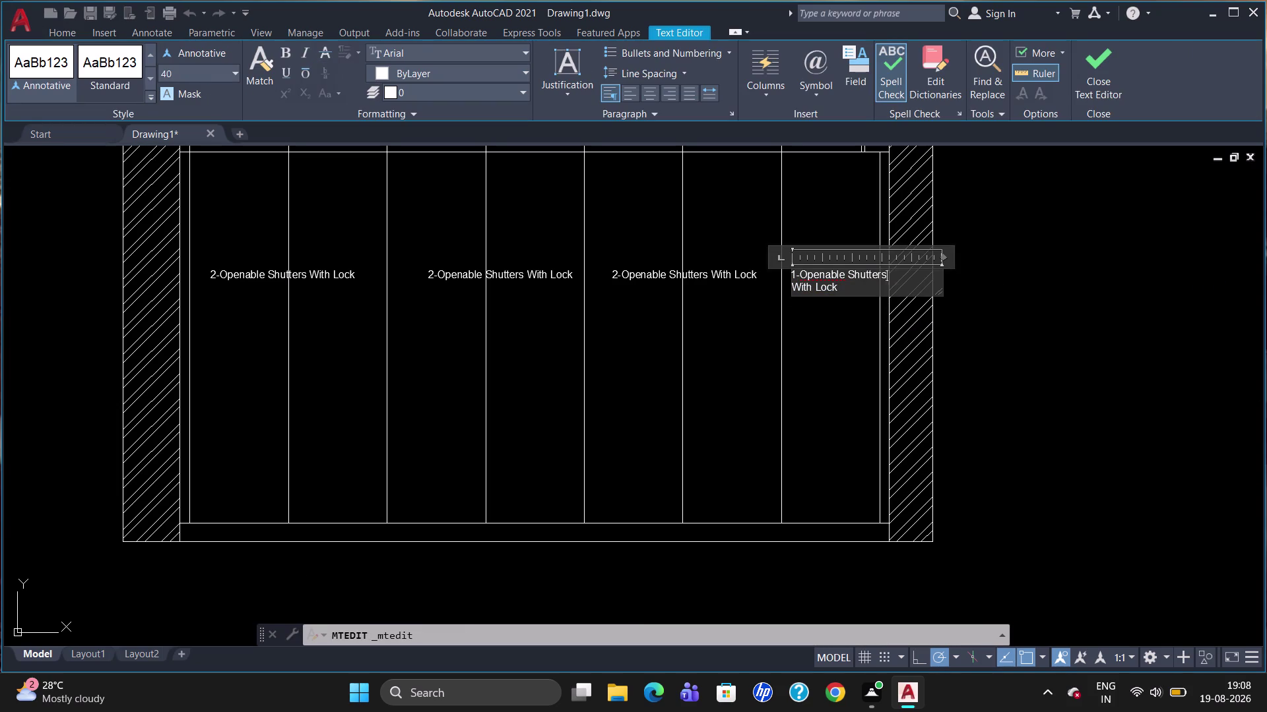
key(BackSpace)
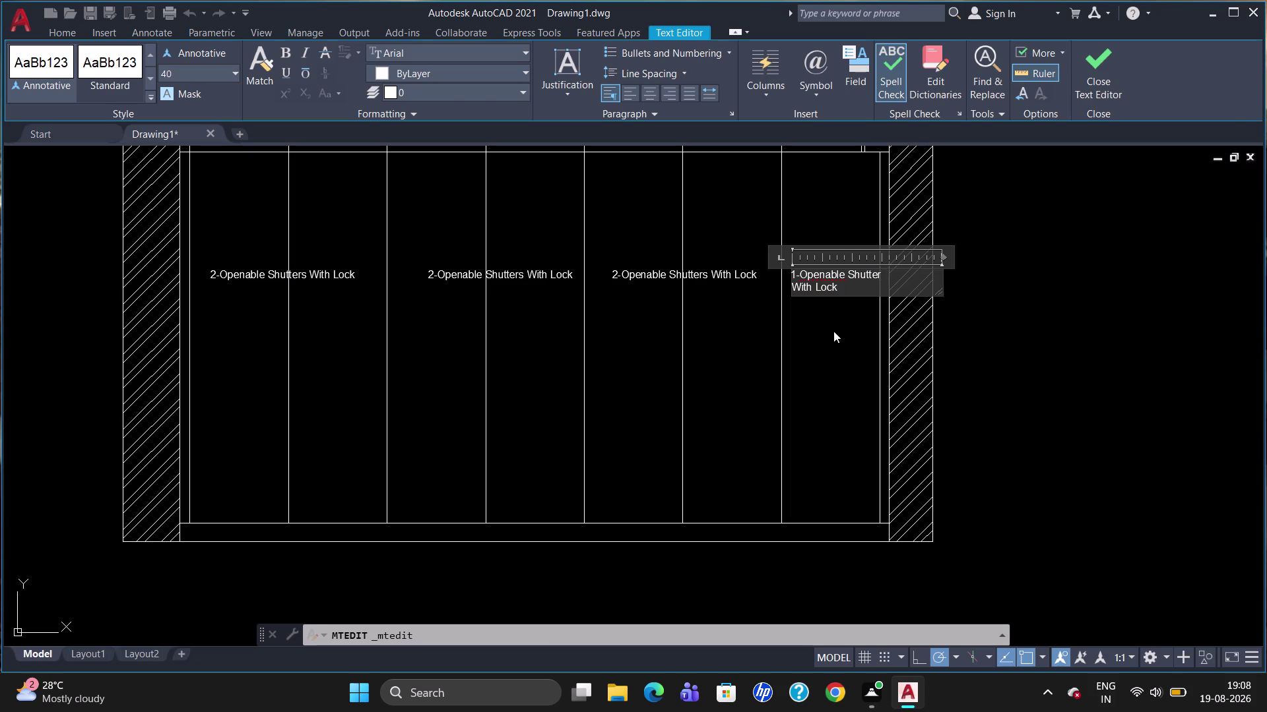
click(833, 332)
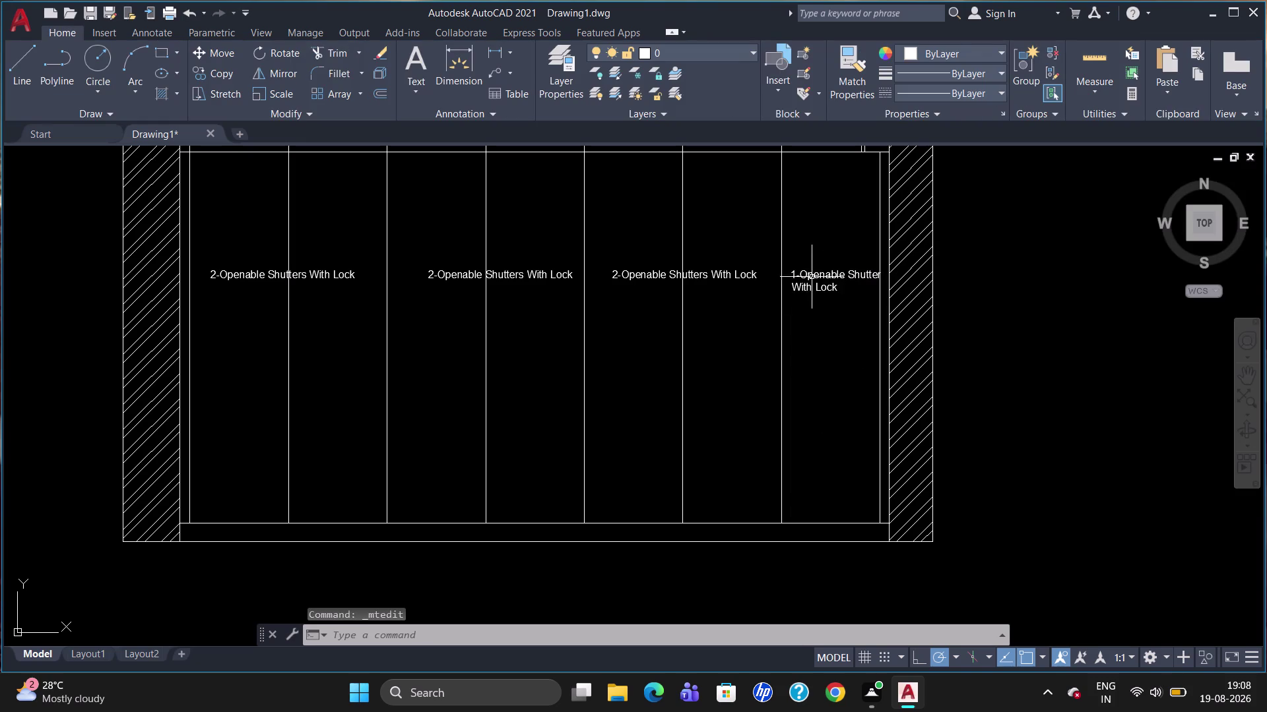
click(812, 274)
click(793, 271)
click(787, 271)
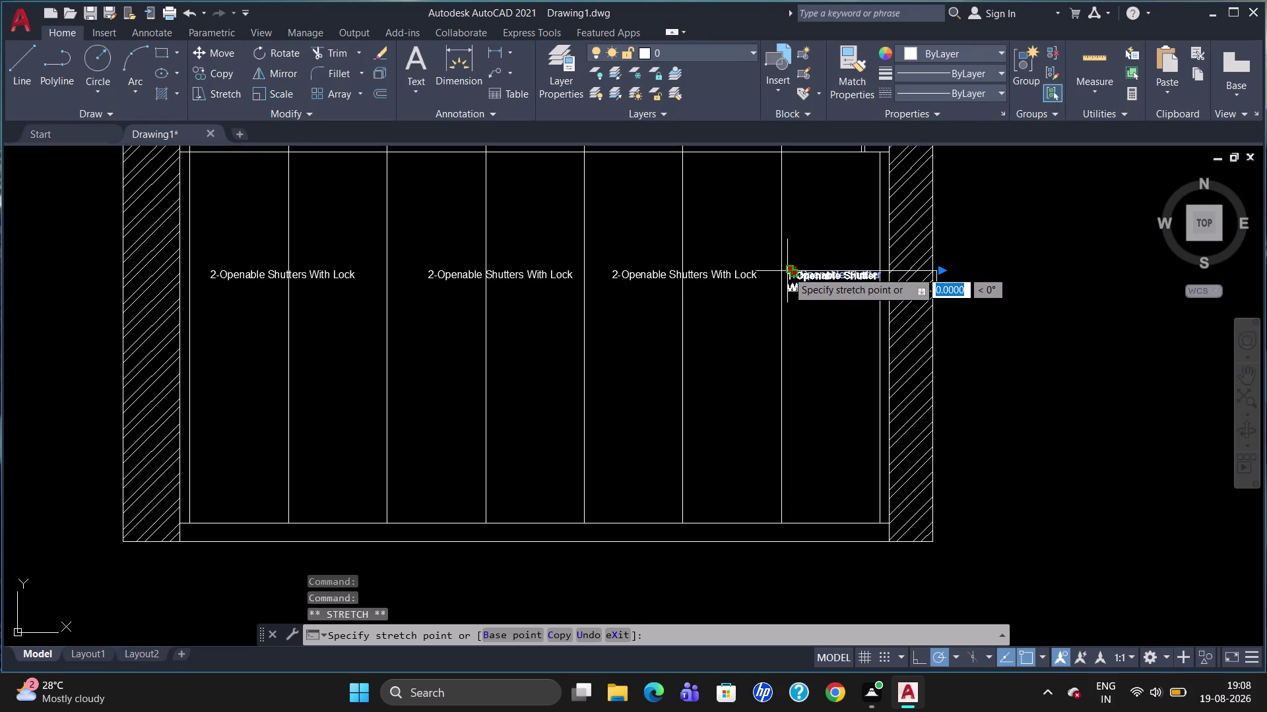
key(Escape)
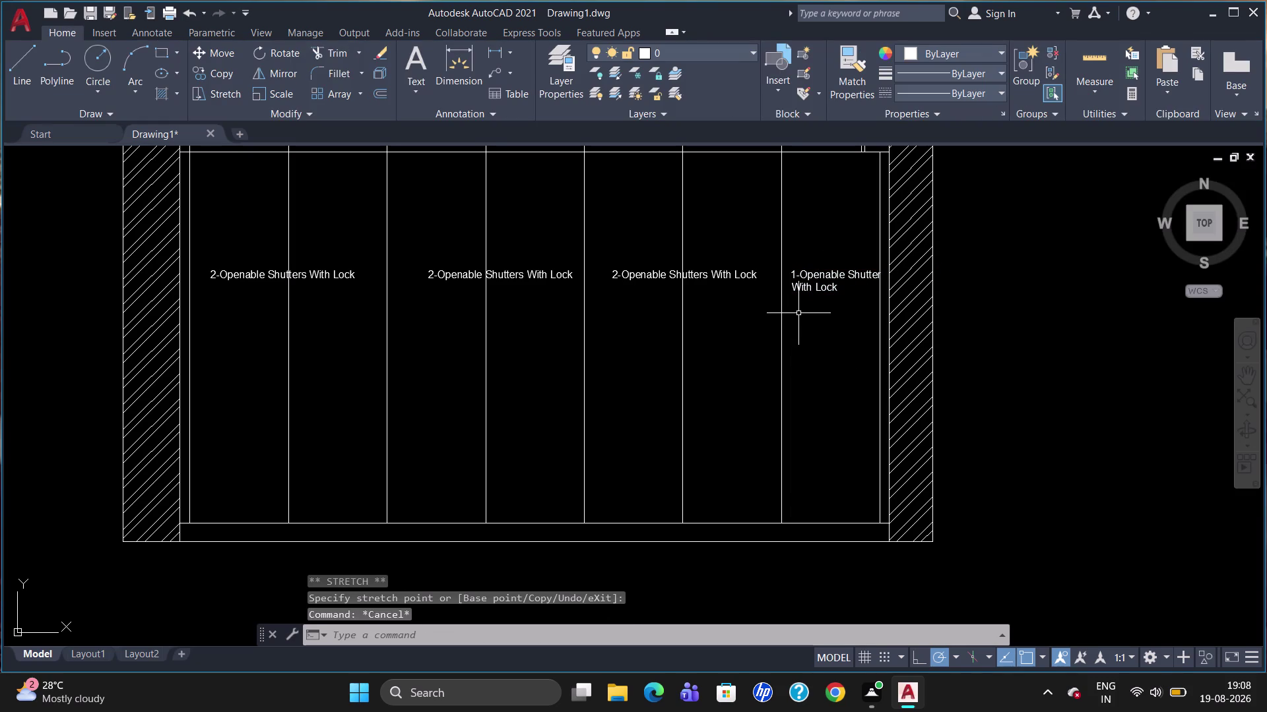
scroll(down, 3)
Start an MText box in the first upper bay with text height 40.
scroll(up, 3)
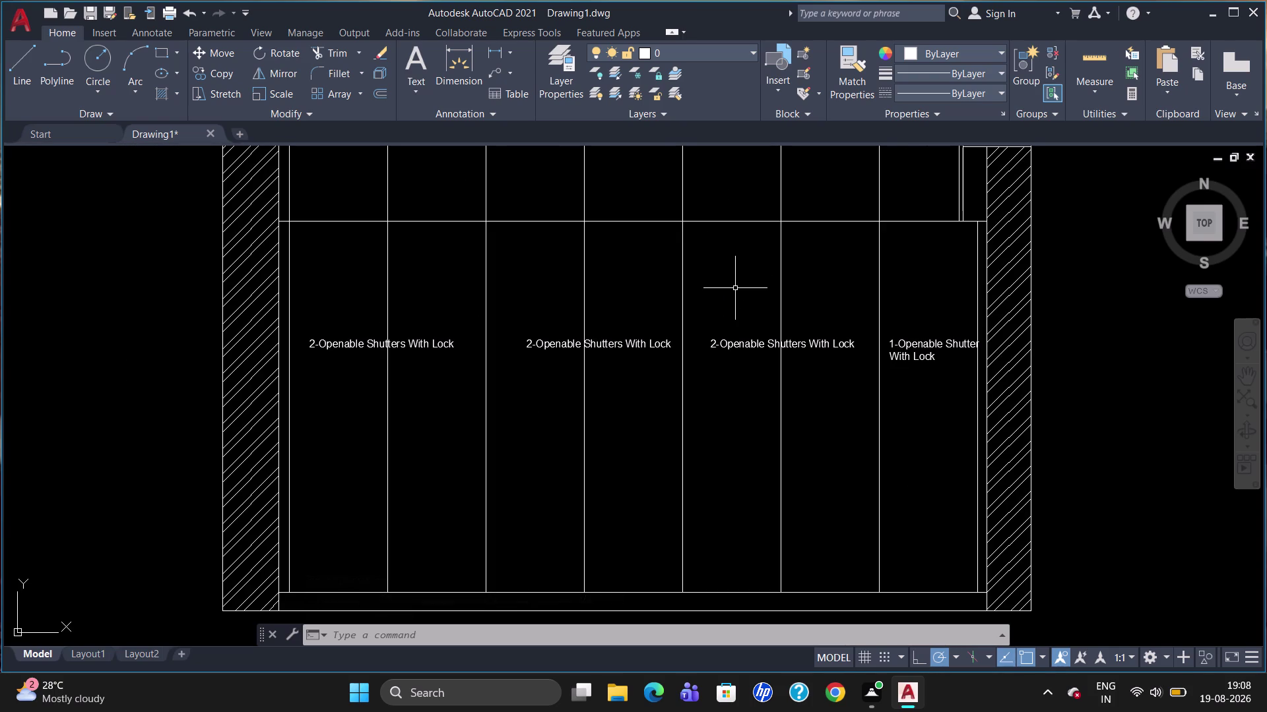
scroll(down, 3)
scroll(up, 3)
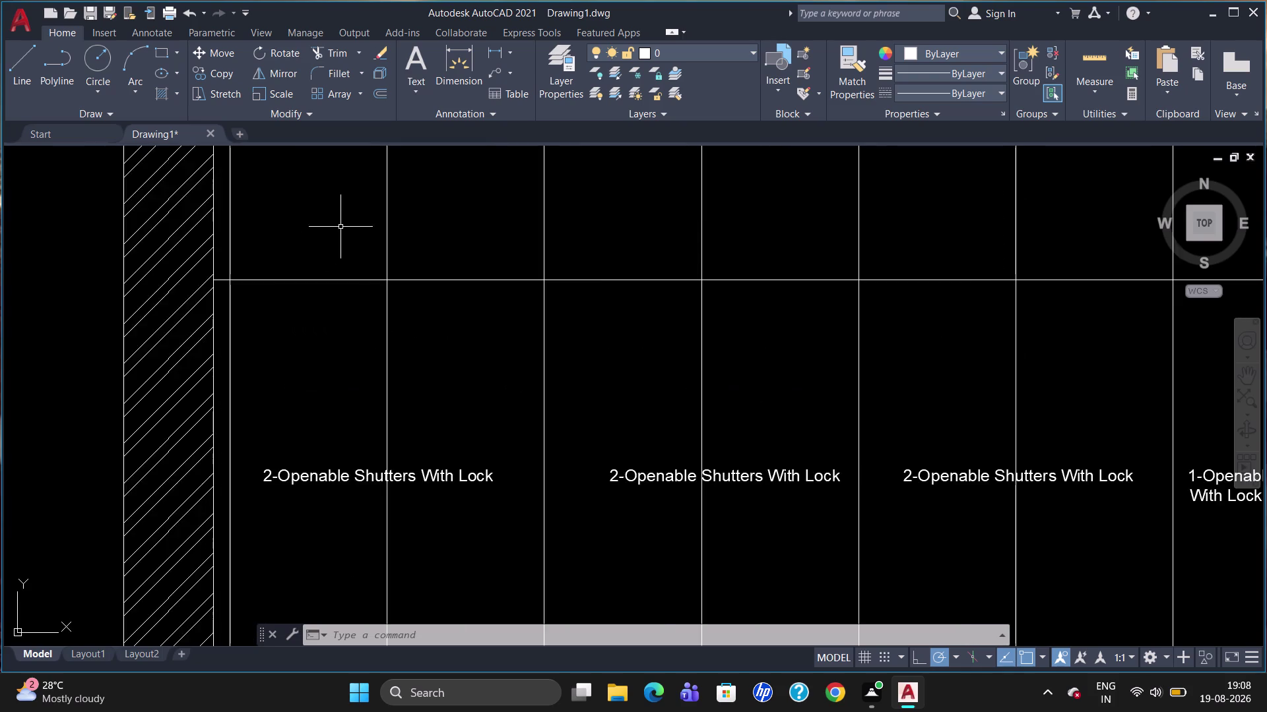
scroll(down, 3)
key(t)
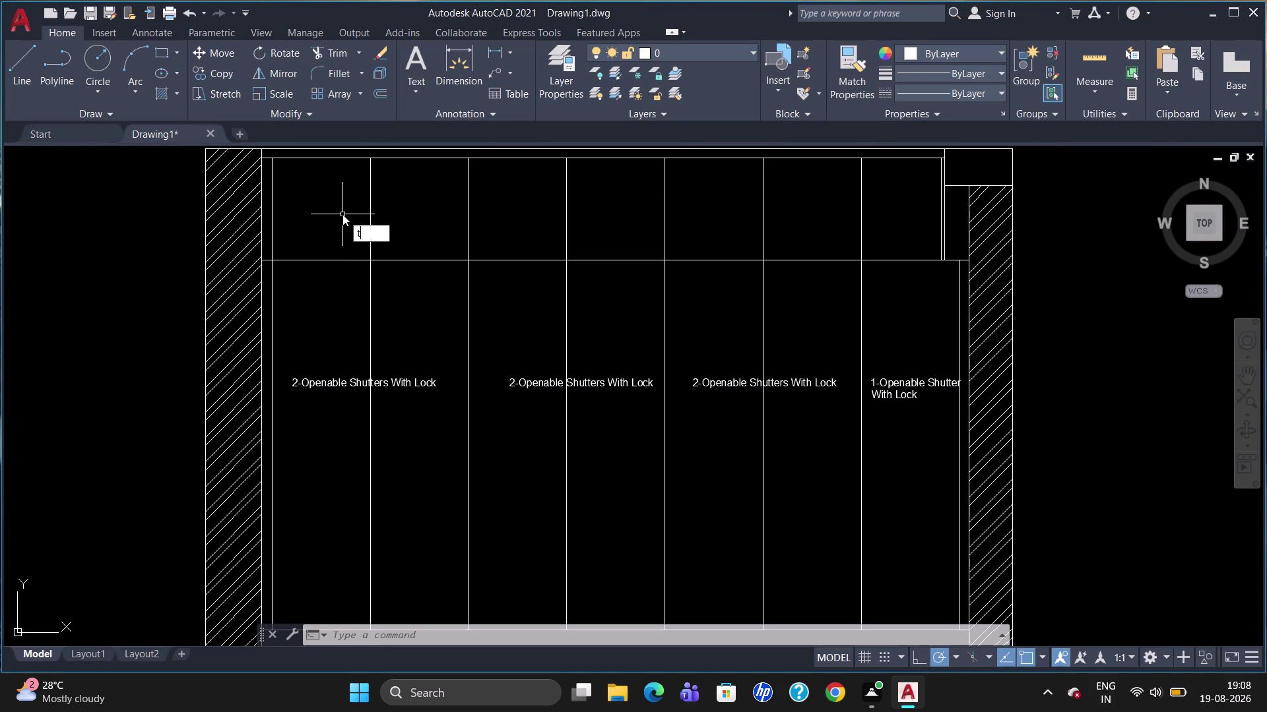
key(Return)
click(316, 187)
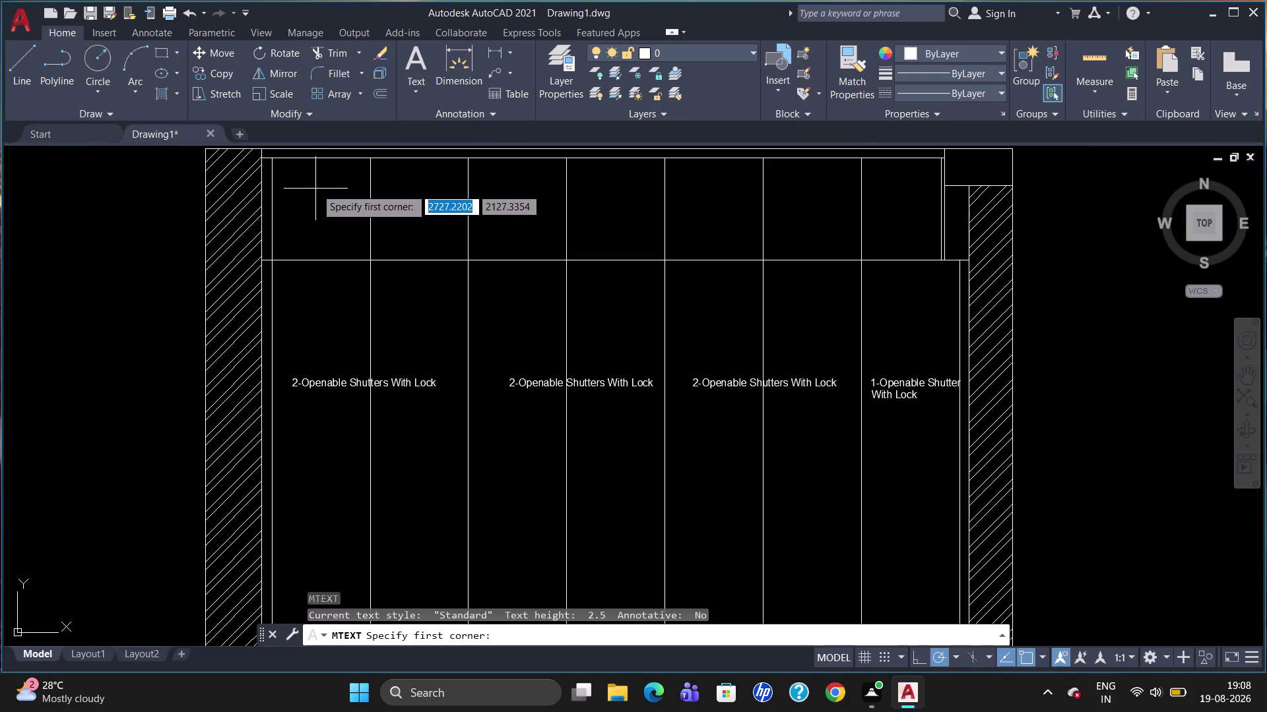
click(429, 213)
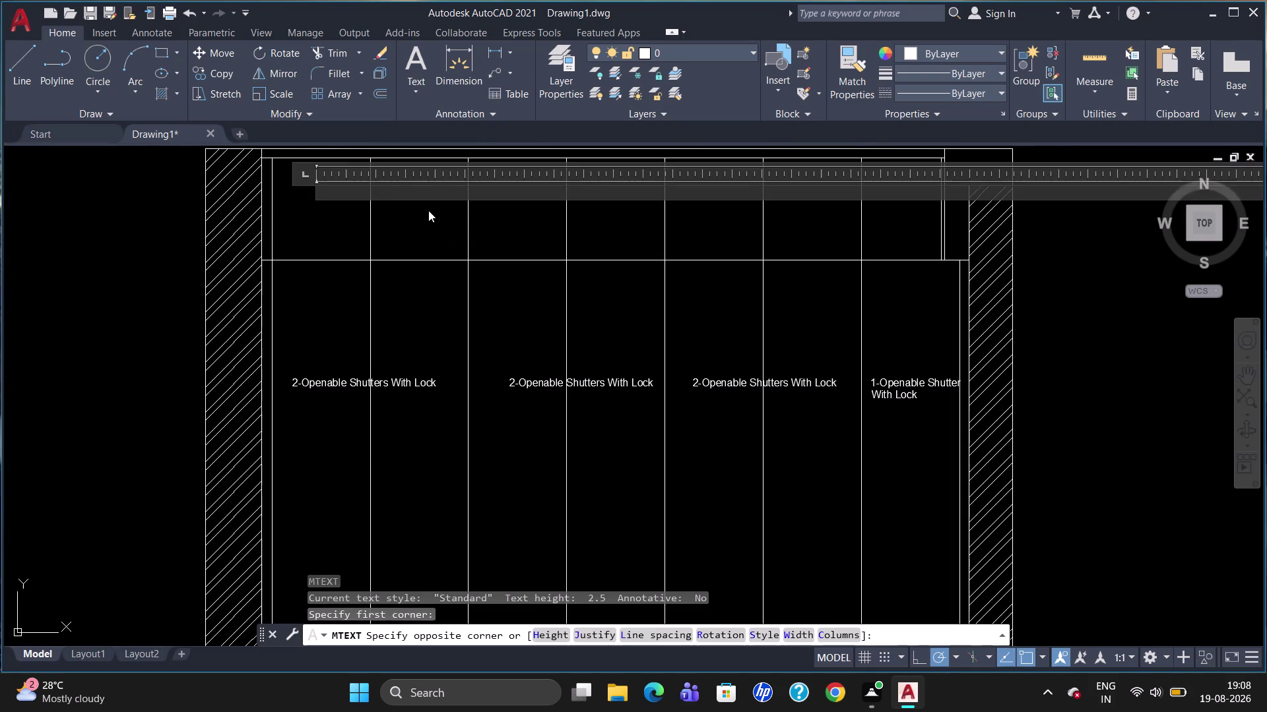
click(207, 74)
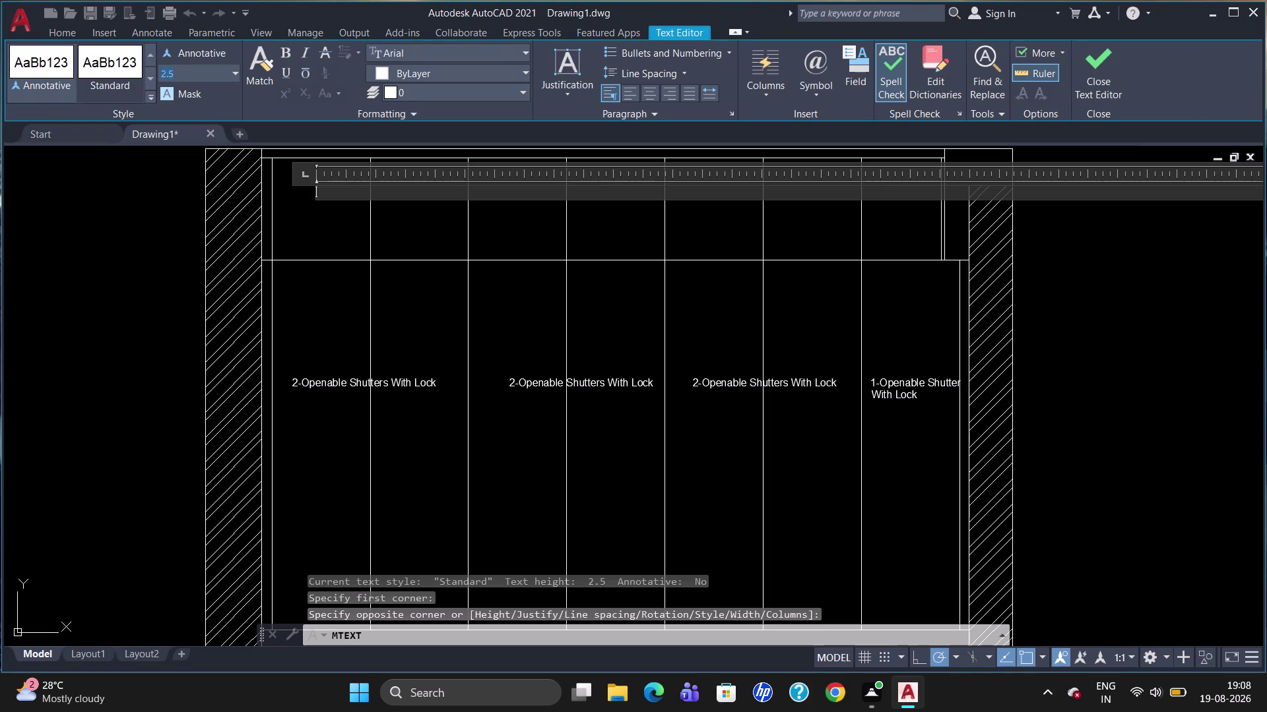
key(BackSpace)
text(40)
key(Return)
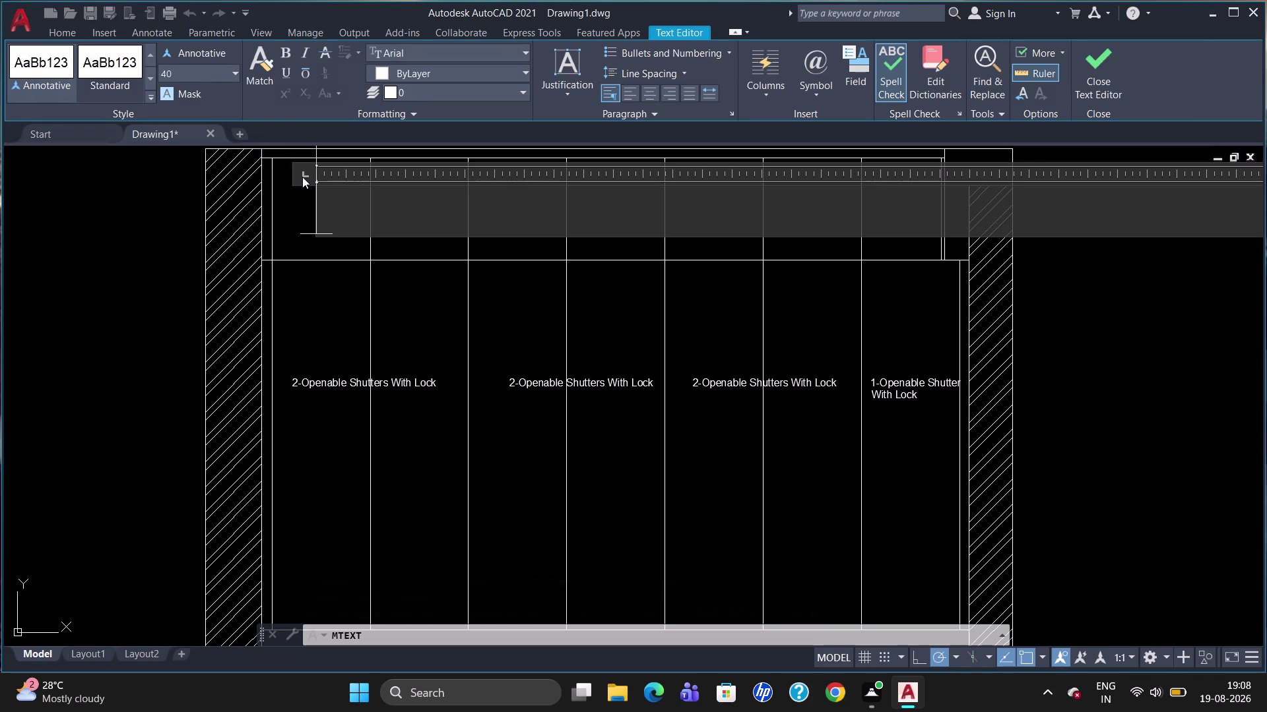
Type the label '2-Openable Shutters' and select the finished label.
text(2-)
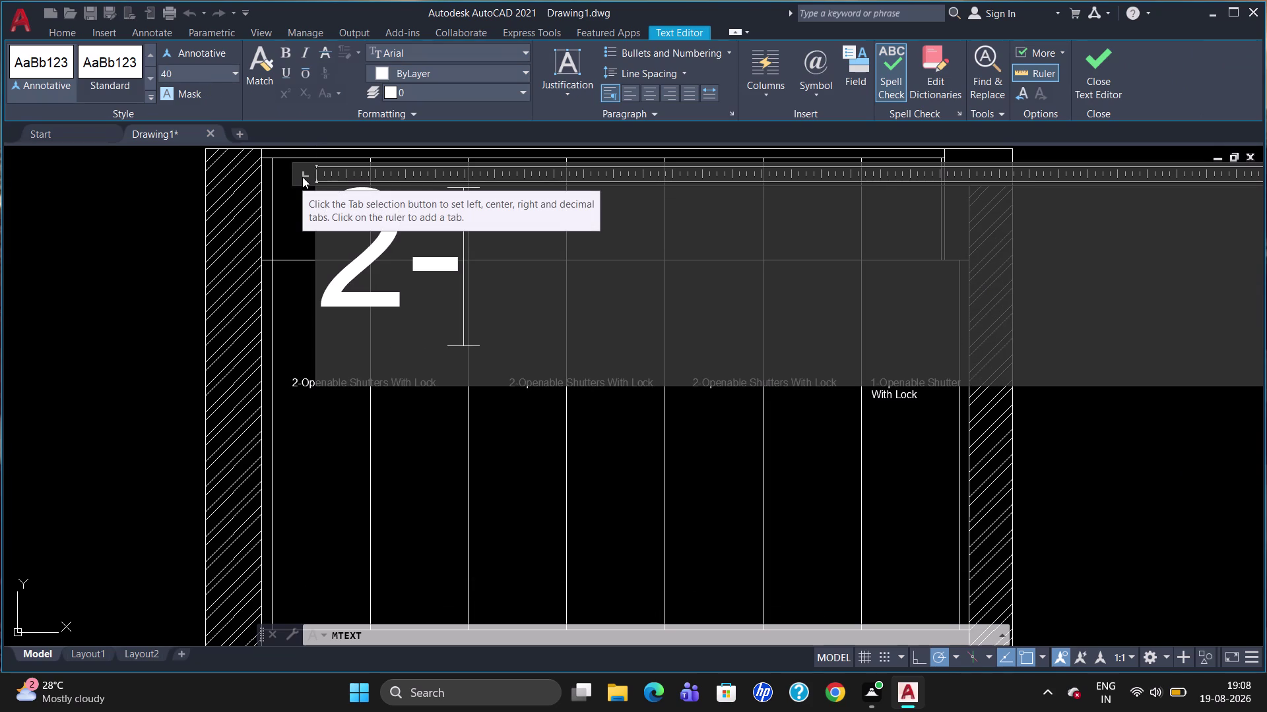
text(pe)
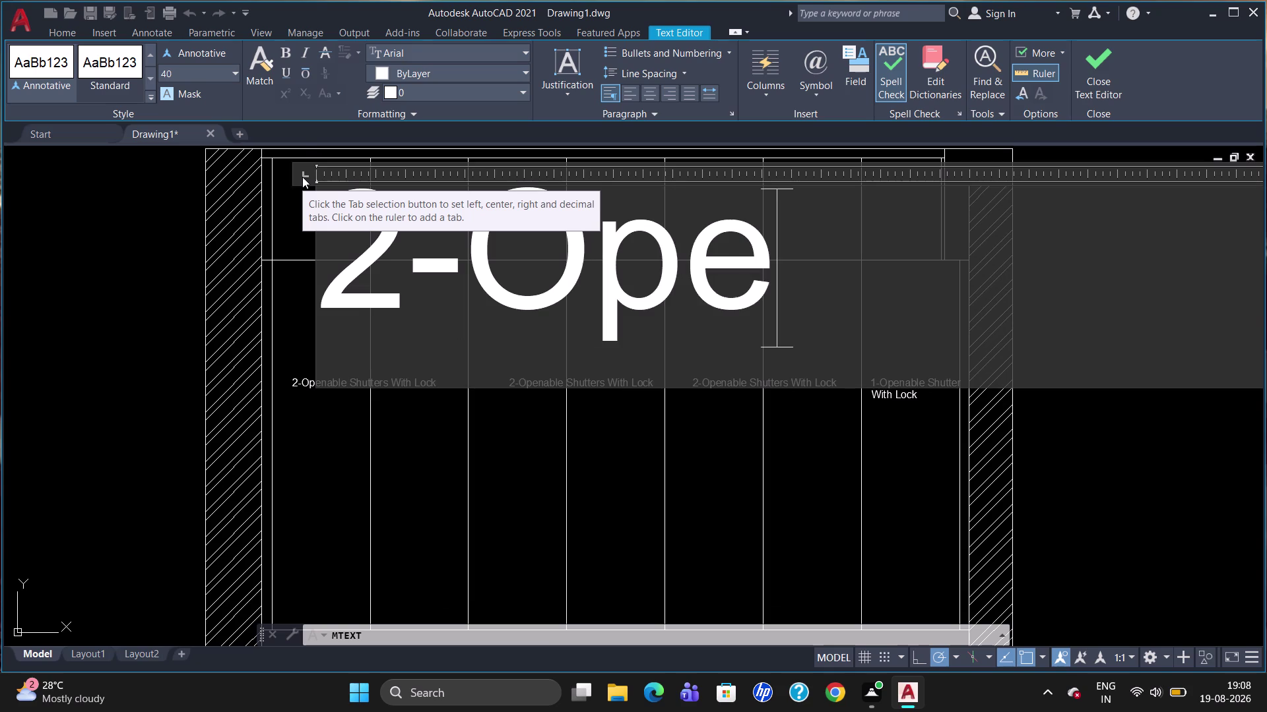
text(na)
text(ble)
key(space)
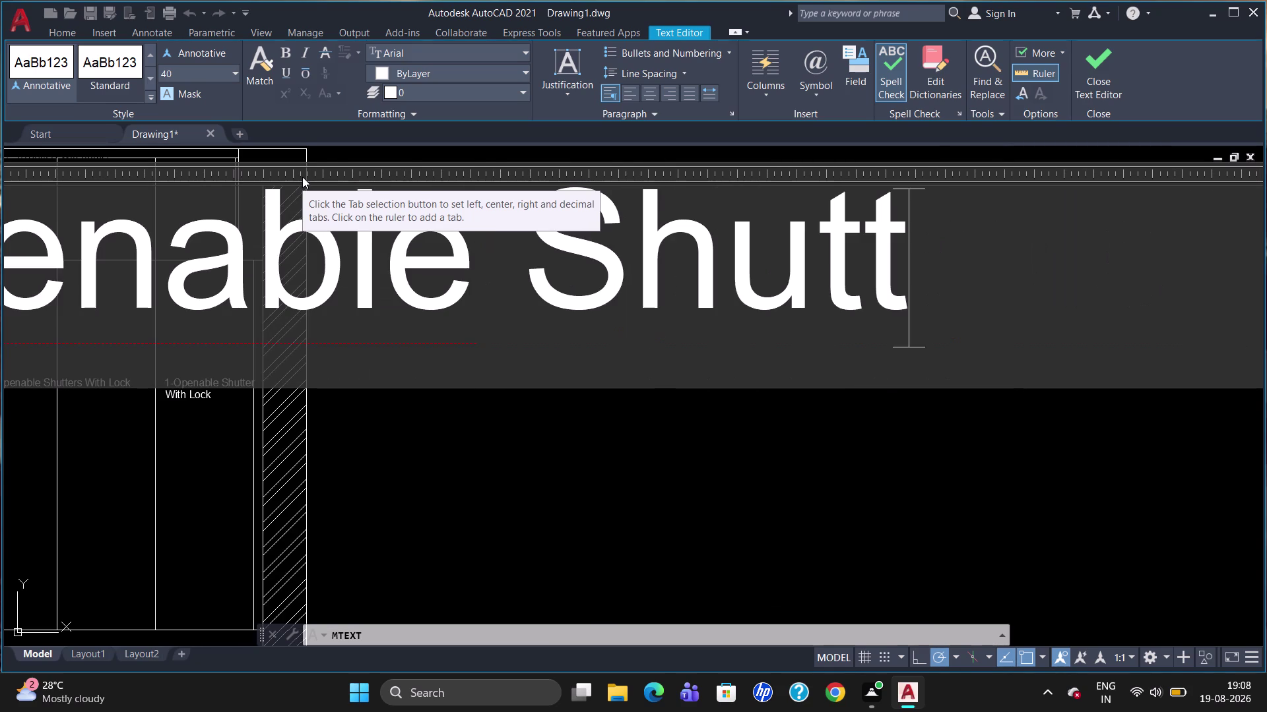
key(s)
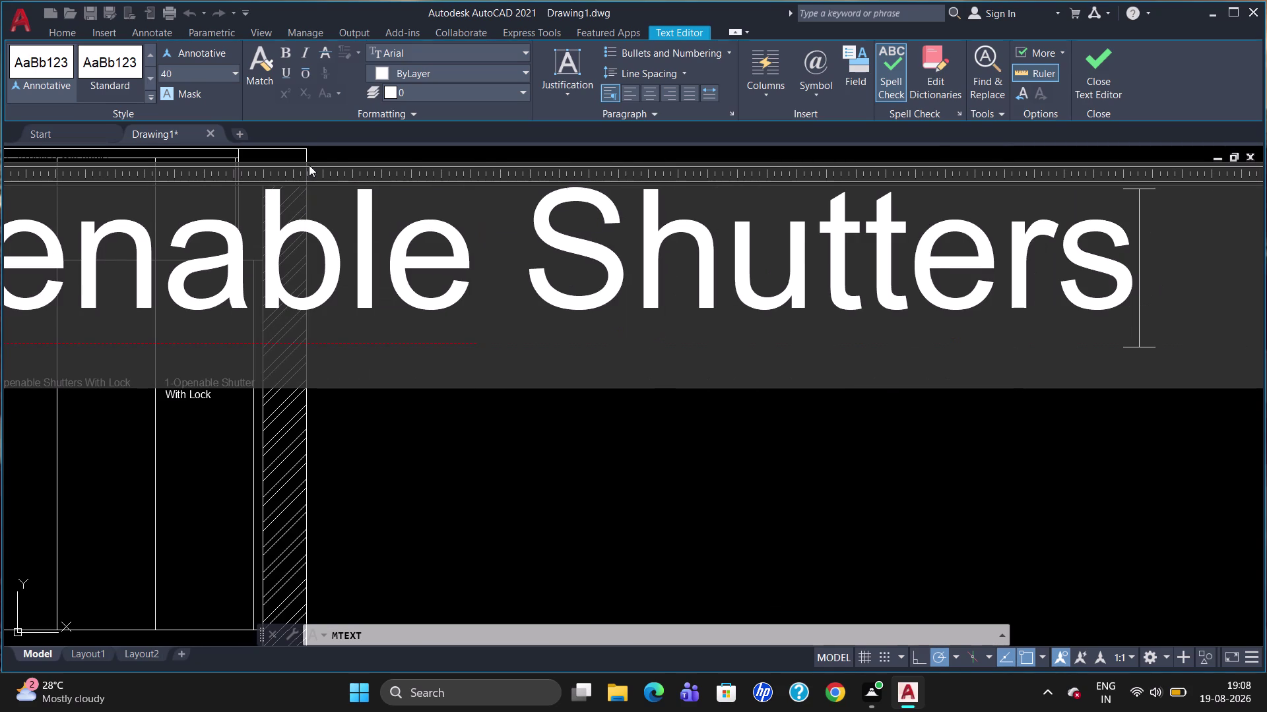
click(440, 488)
scroll(down, 3)
scroll(up, 3)
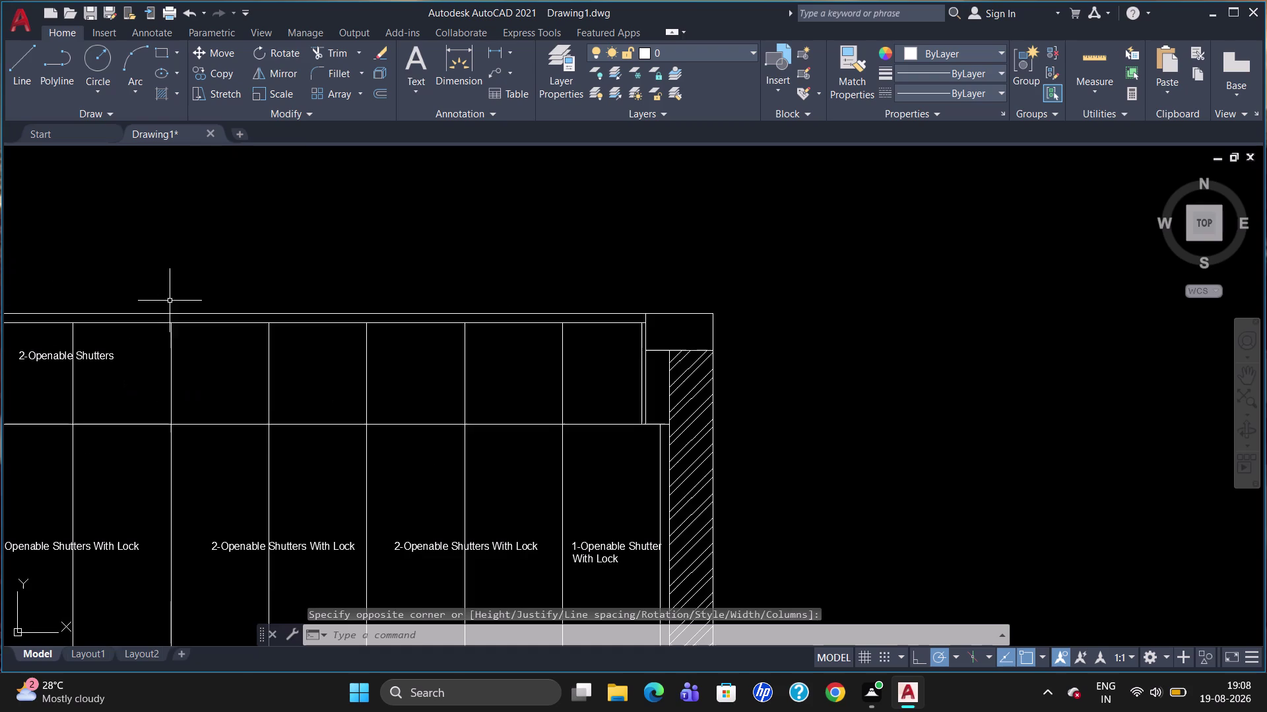
click(77, 356)
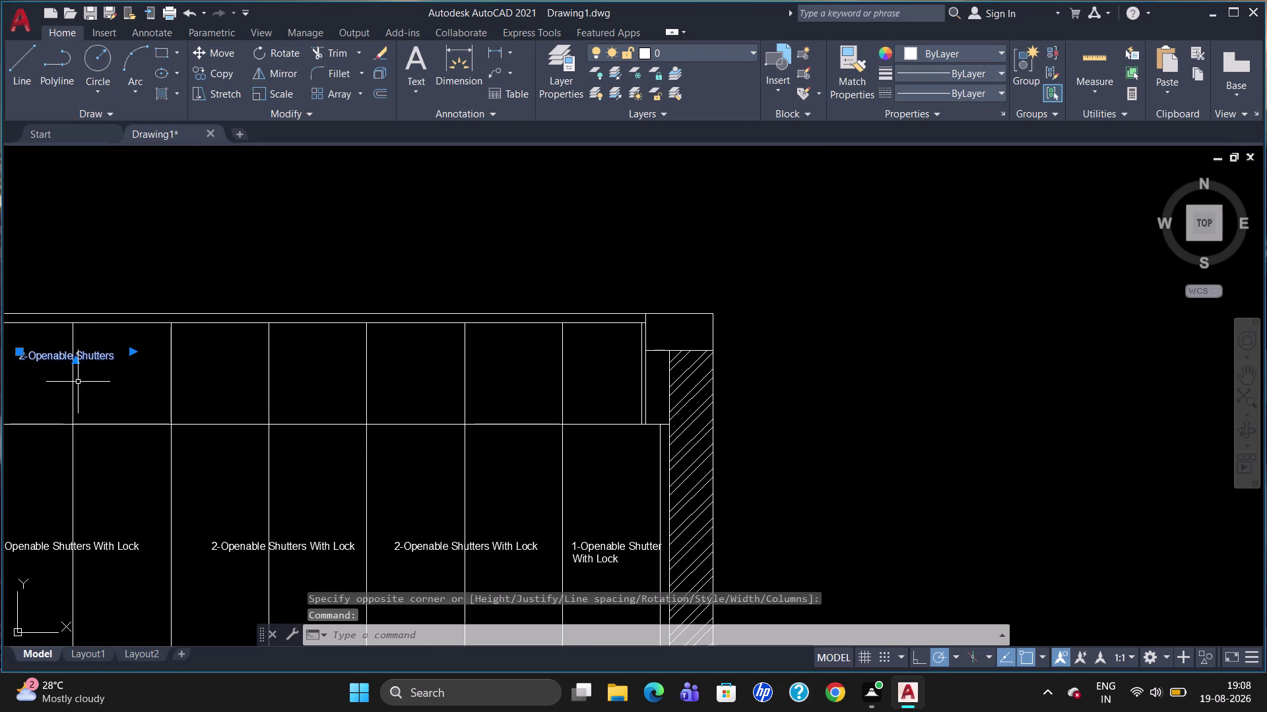
Copy the upper label into the second, third and narrow rightmost upper bays.
text(co)
key(Return)
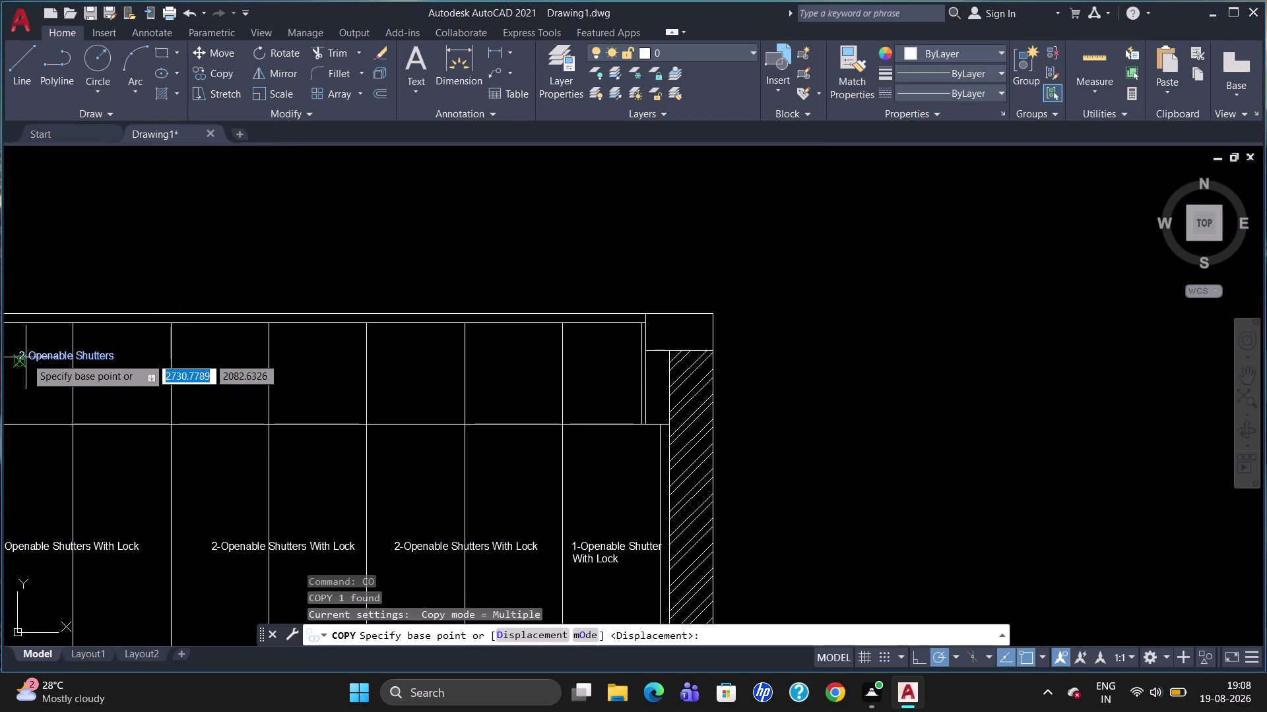
click(27, 356)
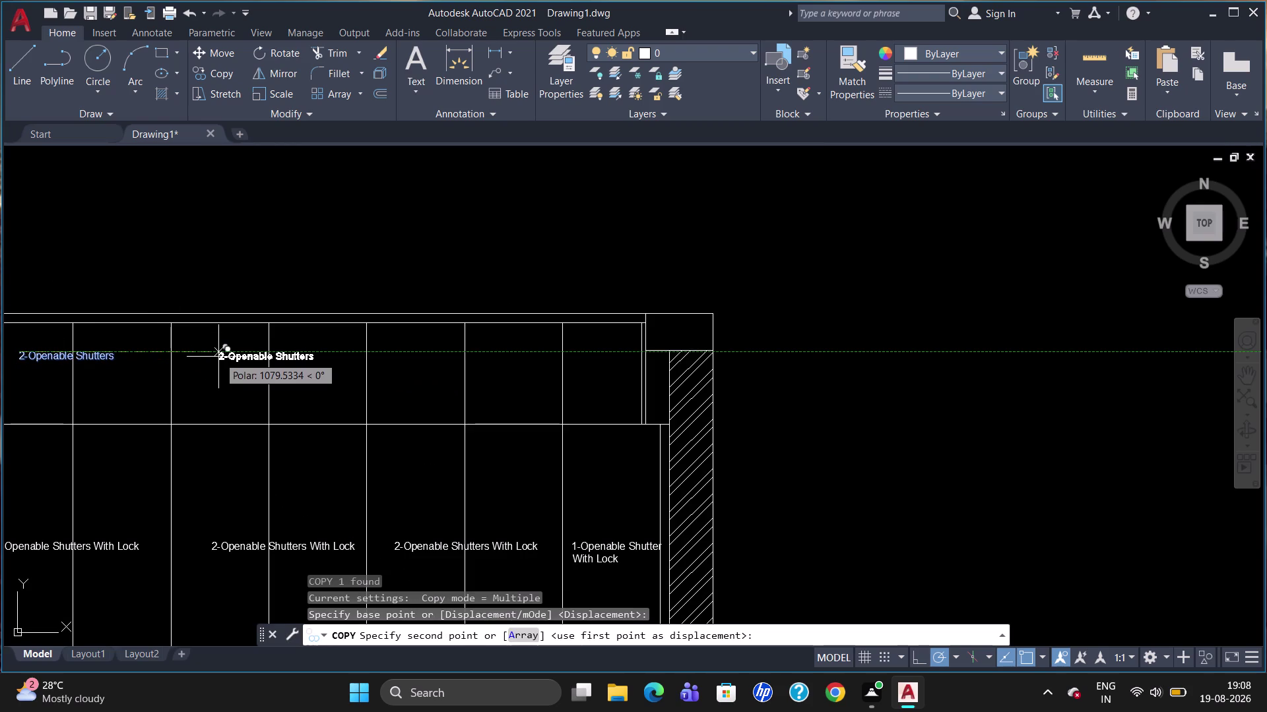
click(218, 356)
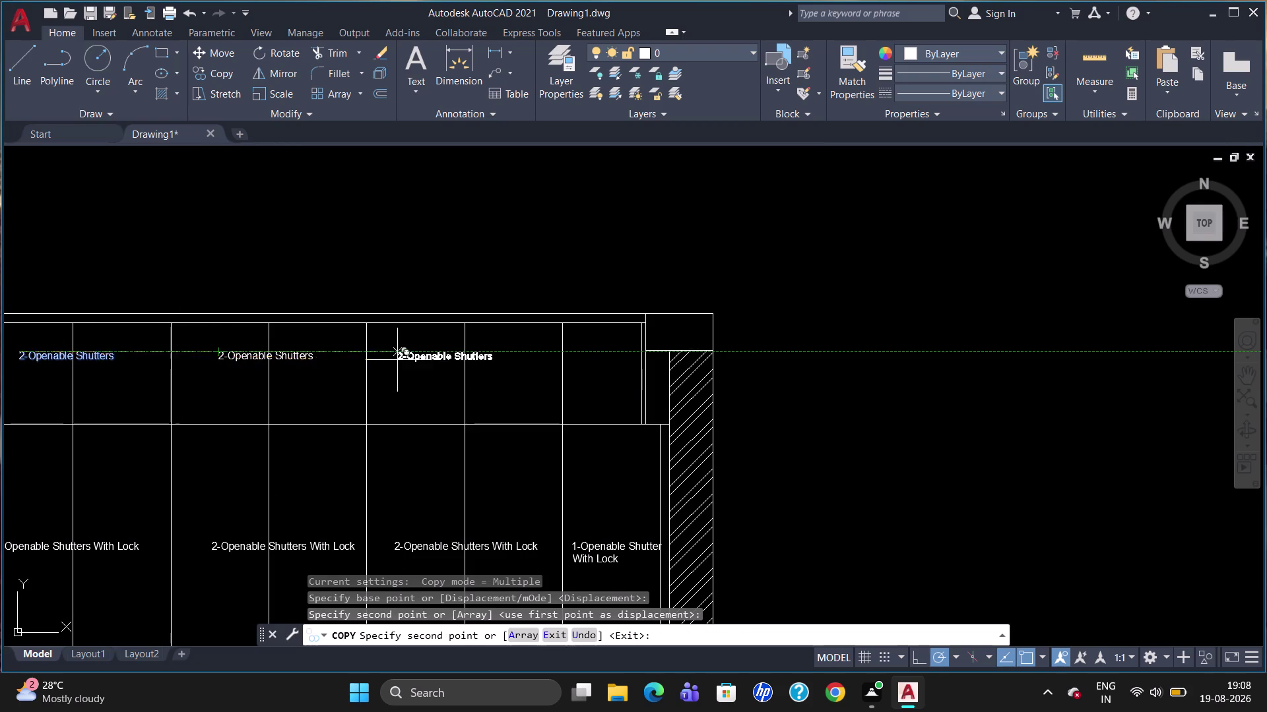
click(397, 358)
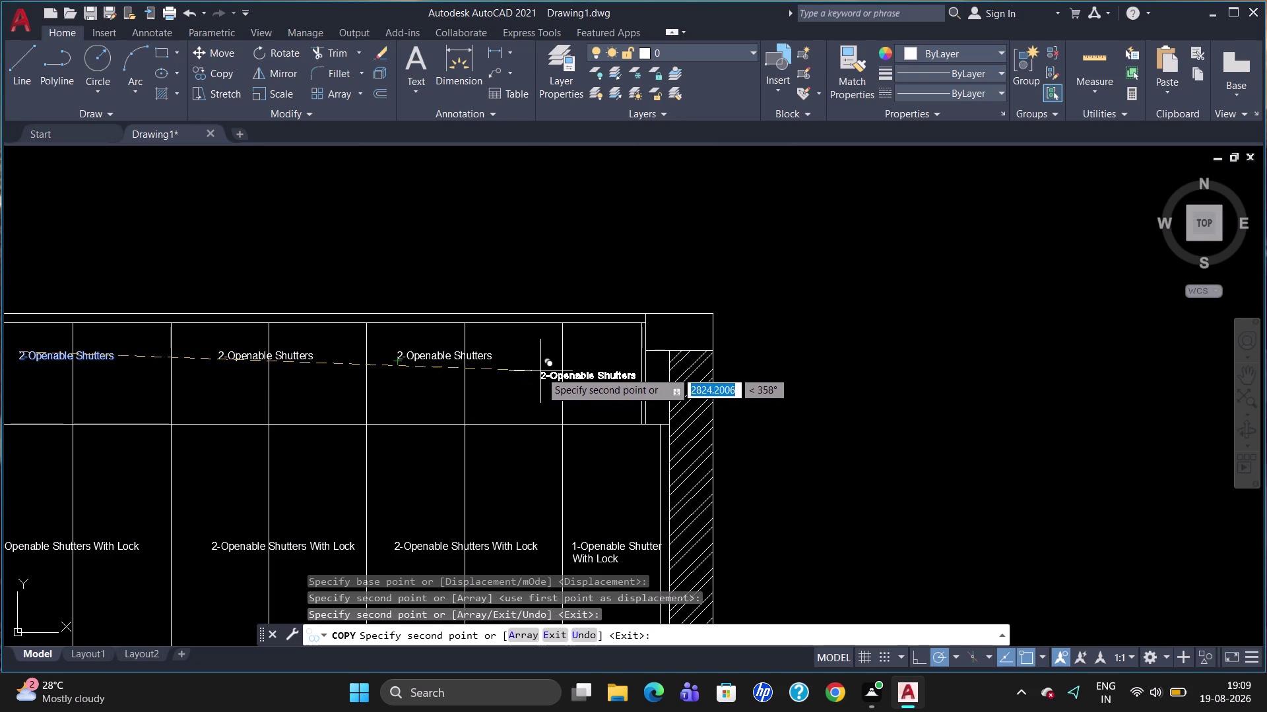
click(571, 360)
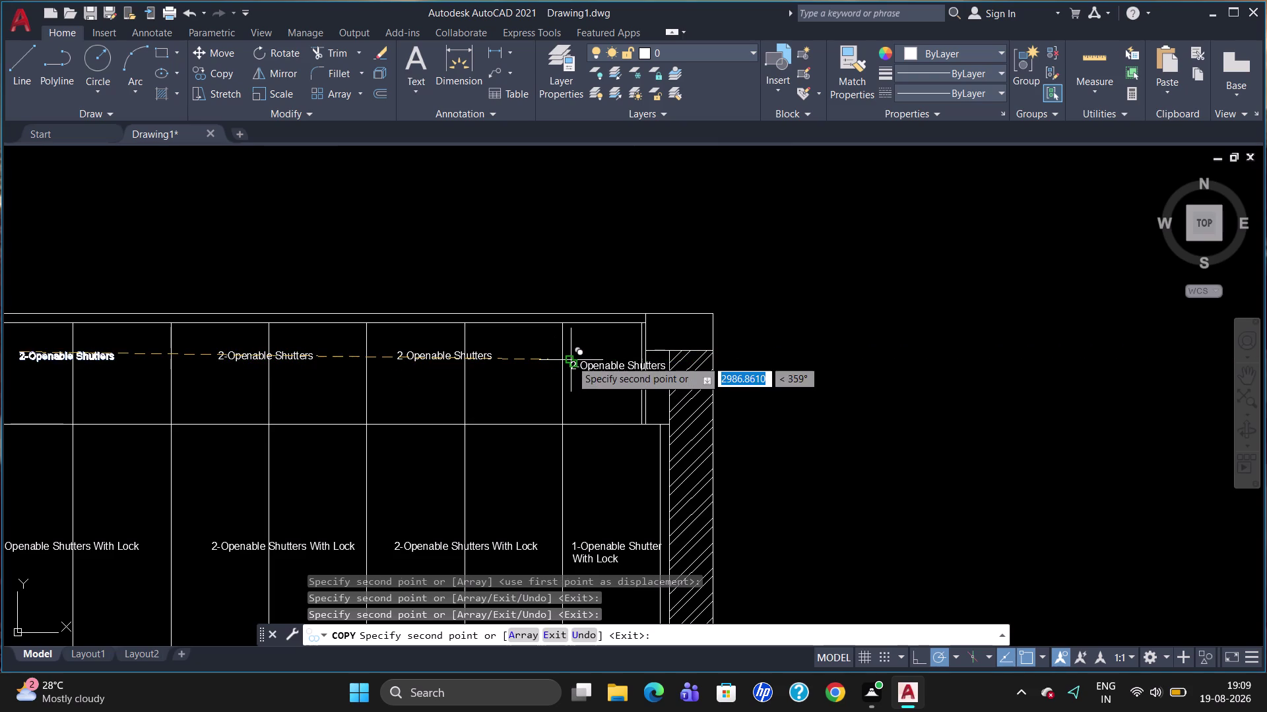
key(Escape)
Edit the narrow rightmost upper label so it wraps onto two lines.
double_click(590, 364)
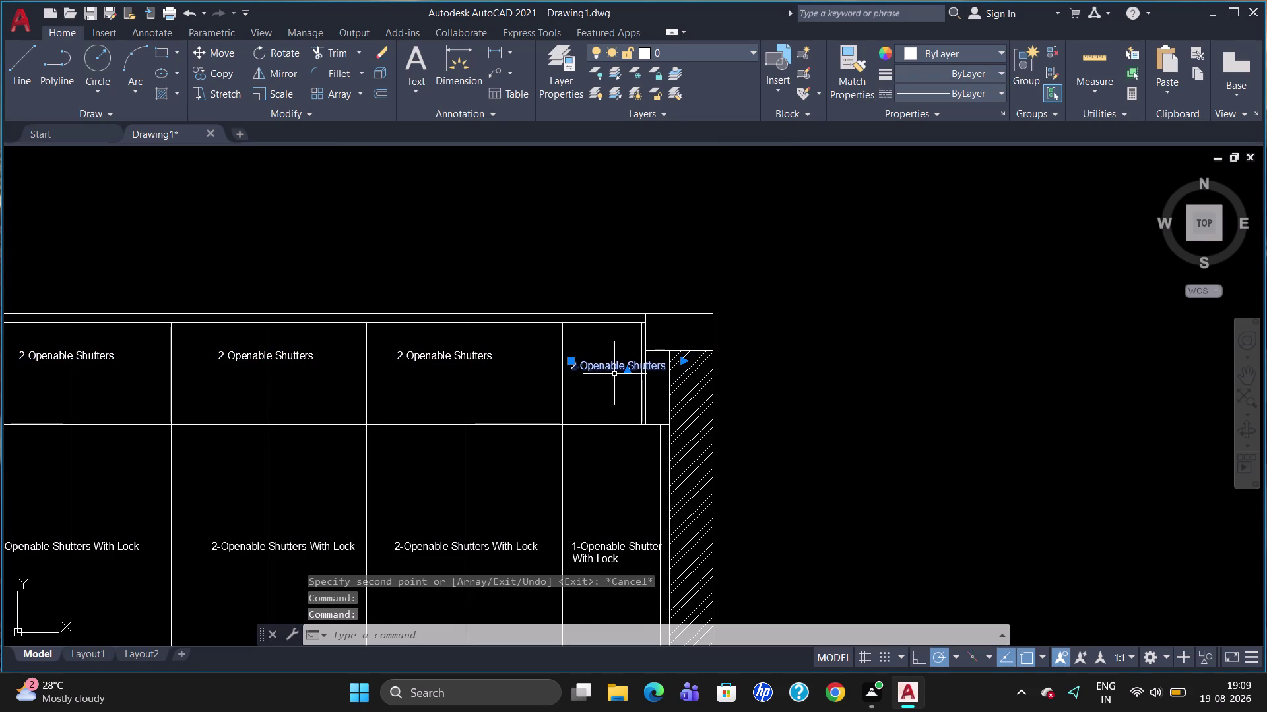
double_click(646, 367)
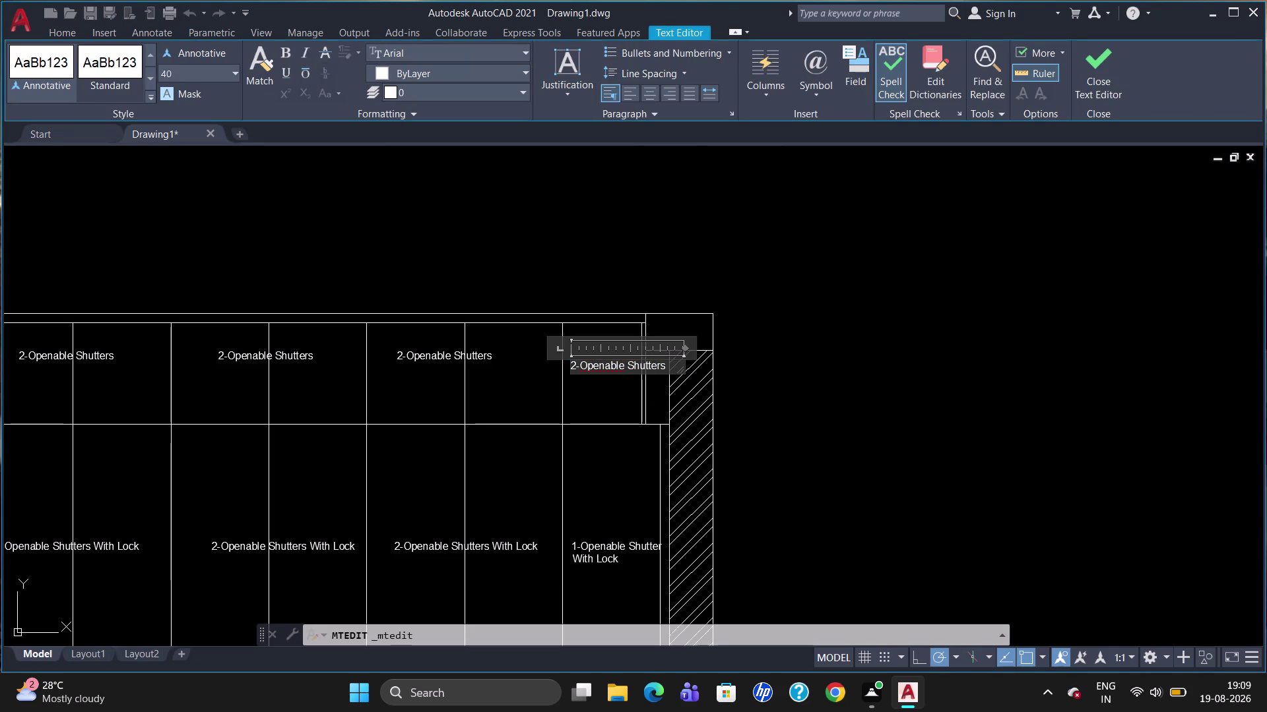
click(670, 364)
key(BackSpace)
click(630, 366)
key(BackSpace)
key(Return)
click(610, 406)
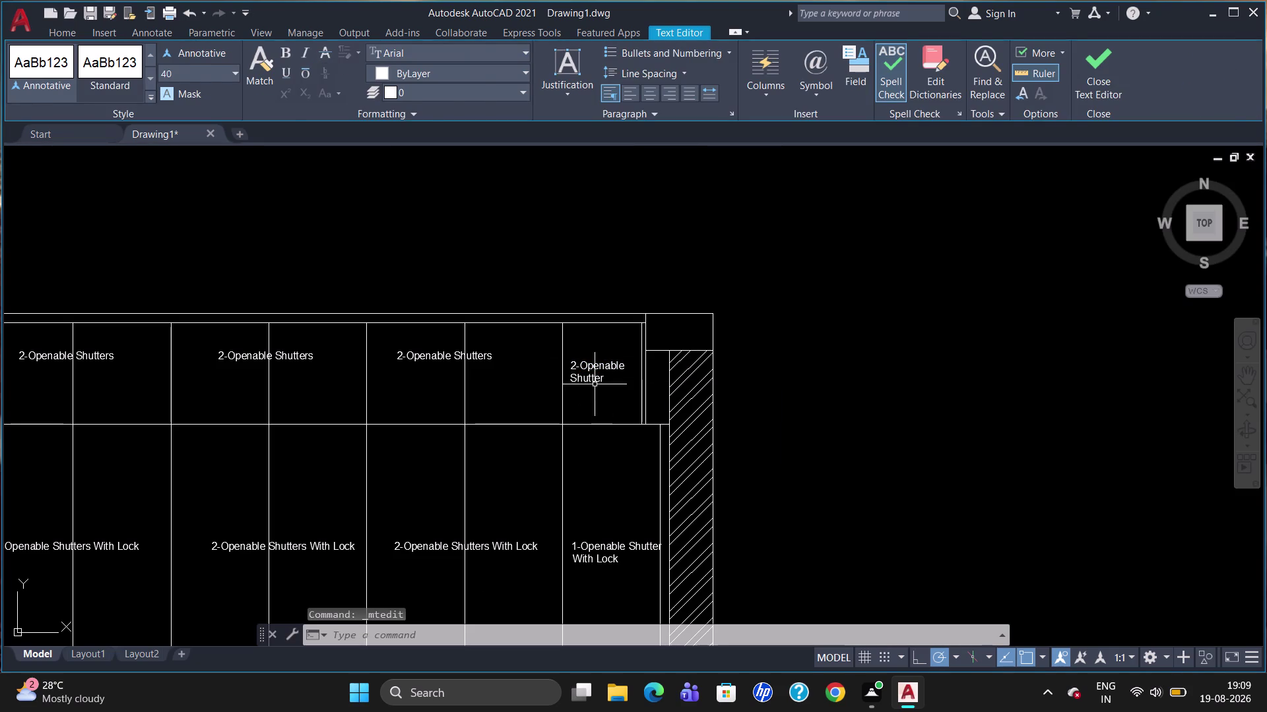
scroll(down, 3)
scroll(up, 3)
scroll(down, 3)
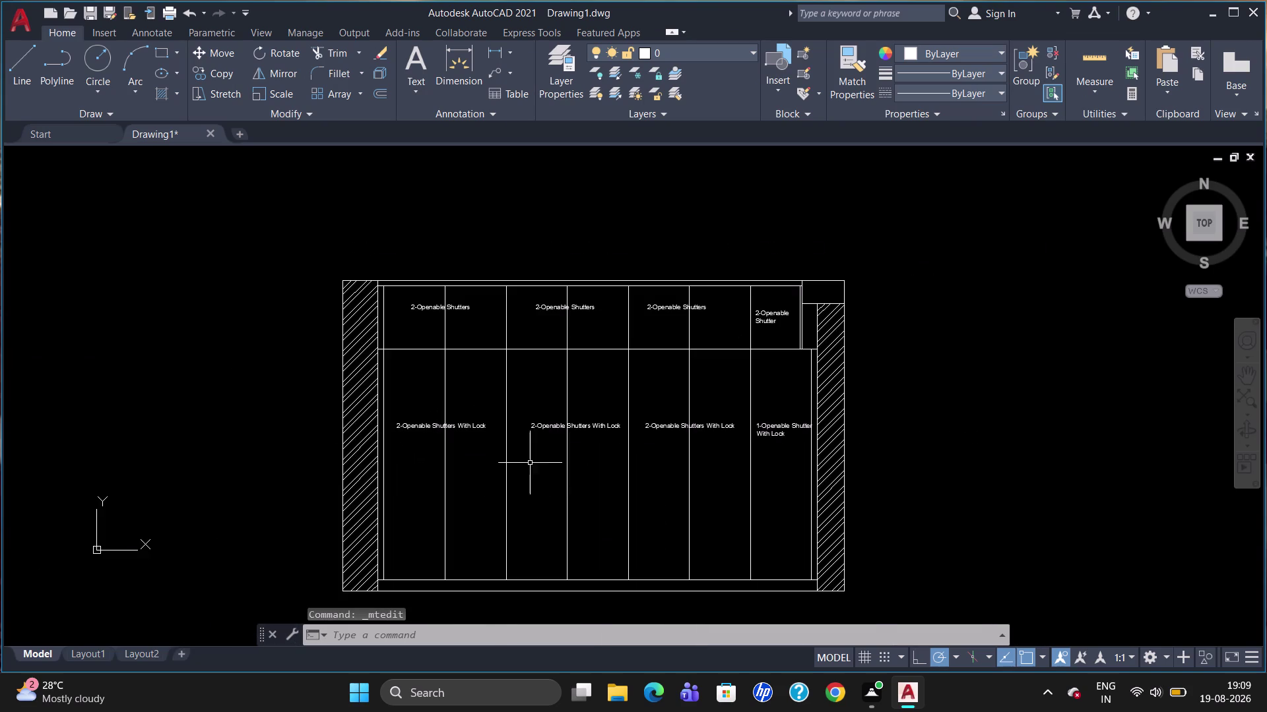
scroll(up, 3)
scroll(down, 3)
scroll(up, 3)
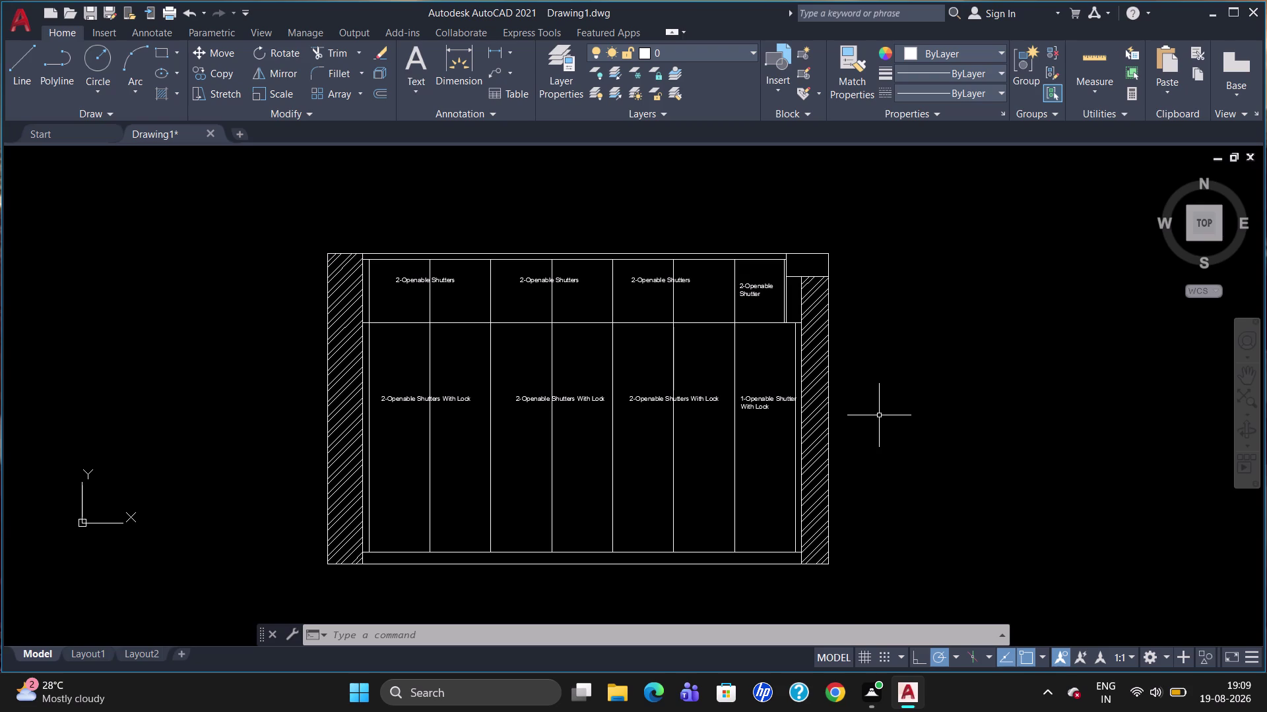
text(rec)
key(Return)
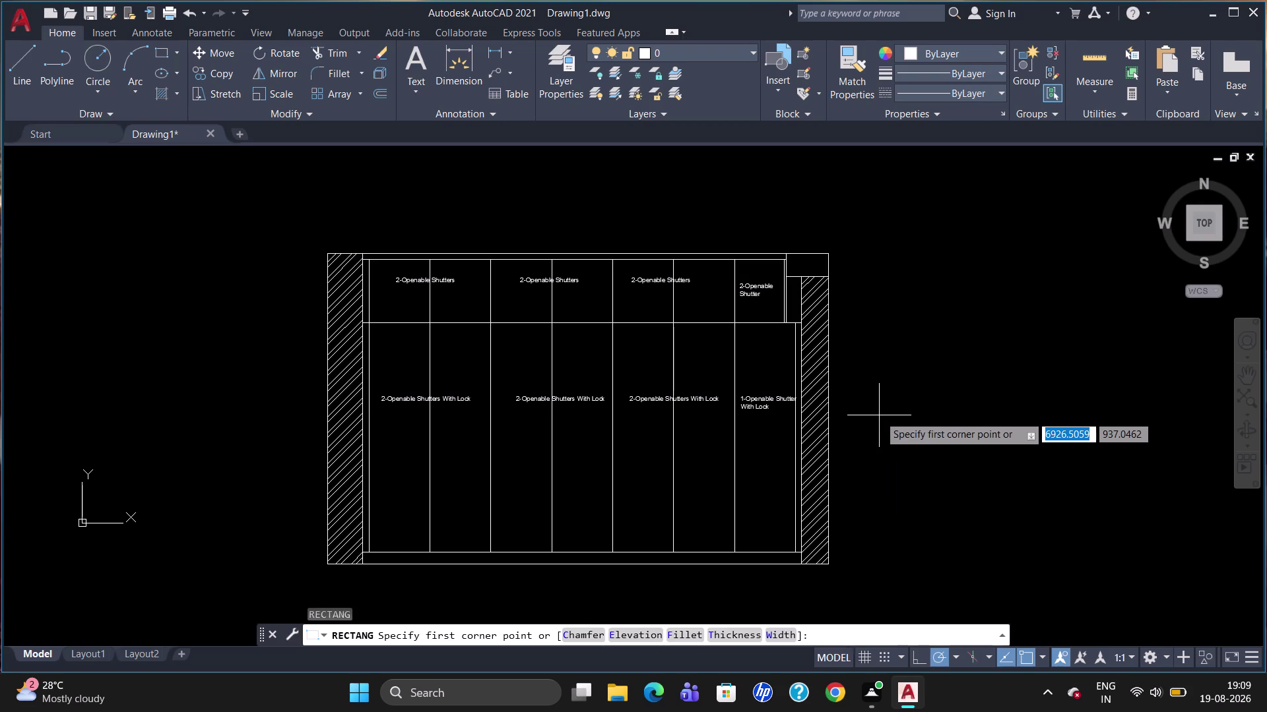
click(876, 409)
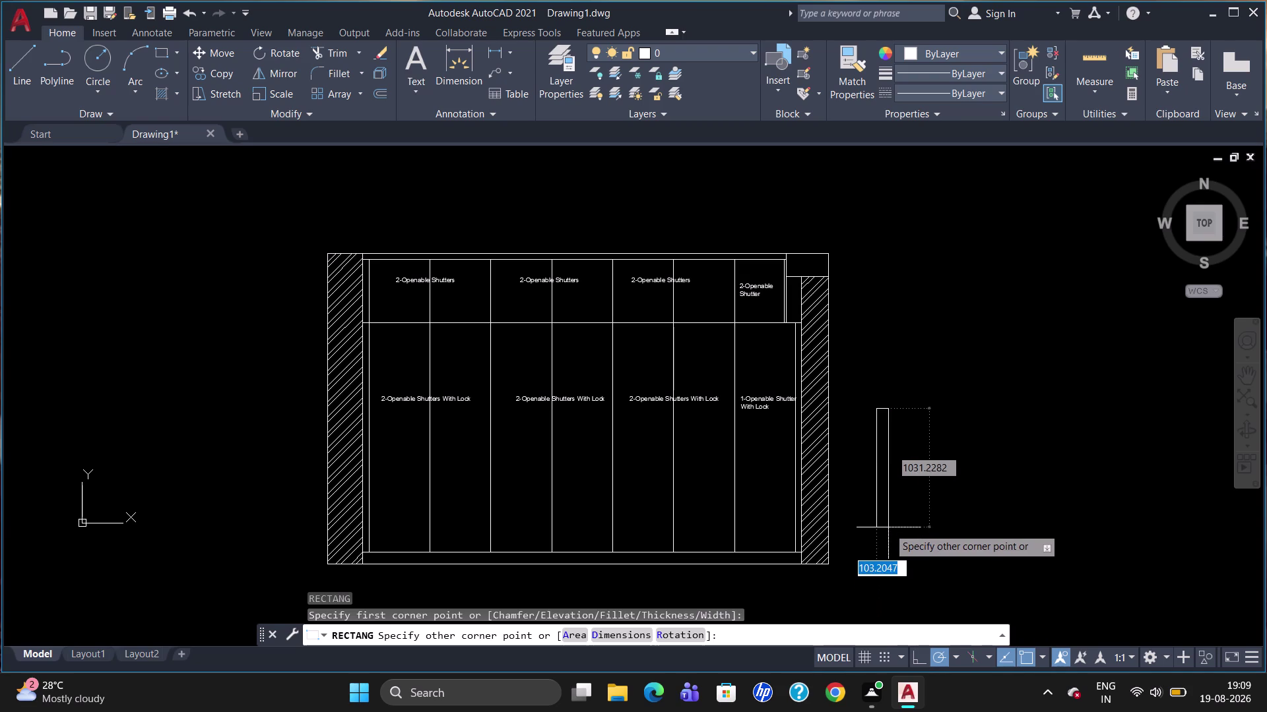
click(886, 527)
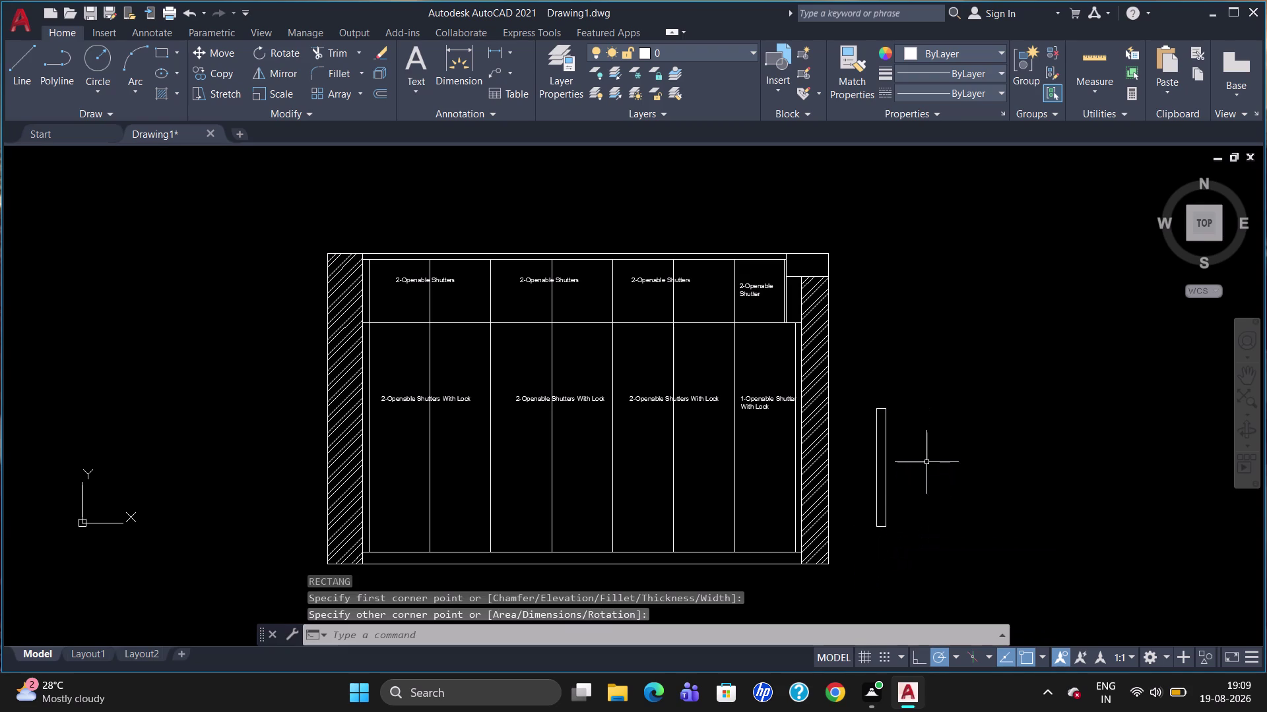
click(889, 440)
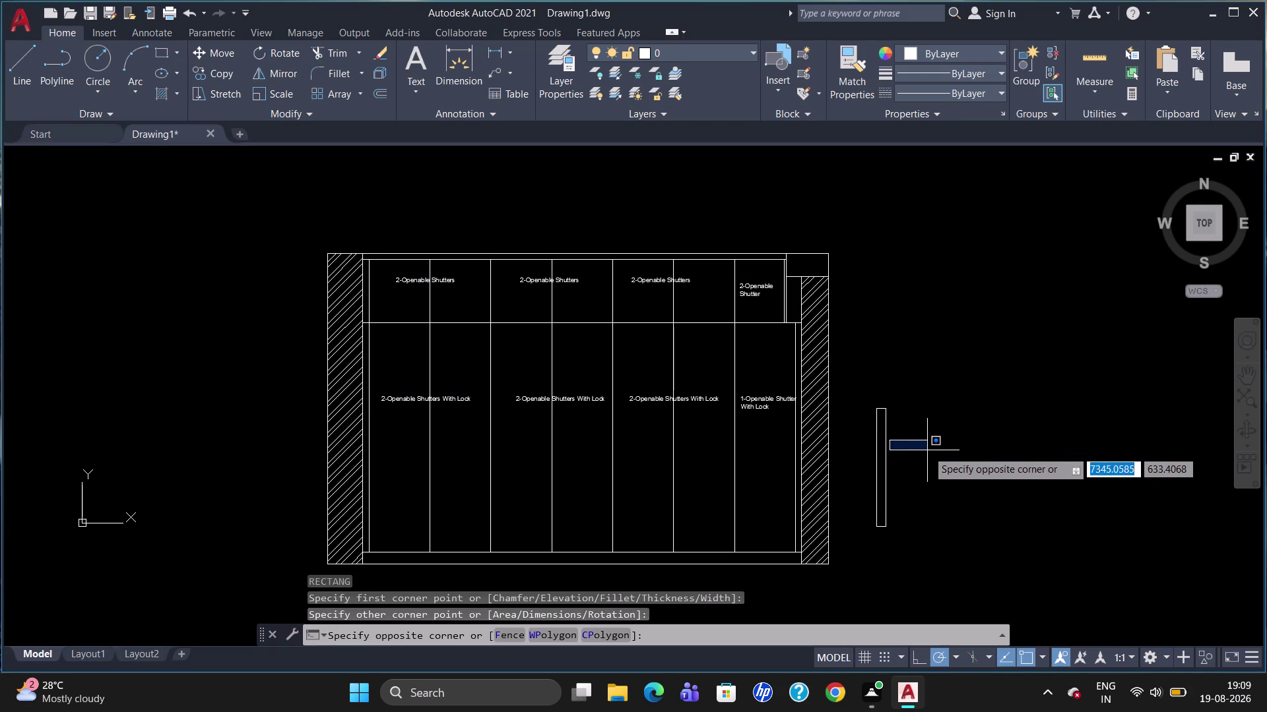
click(886, 455)
click(886, 455)
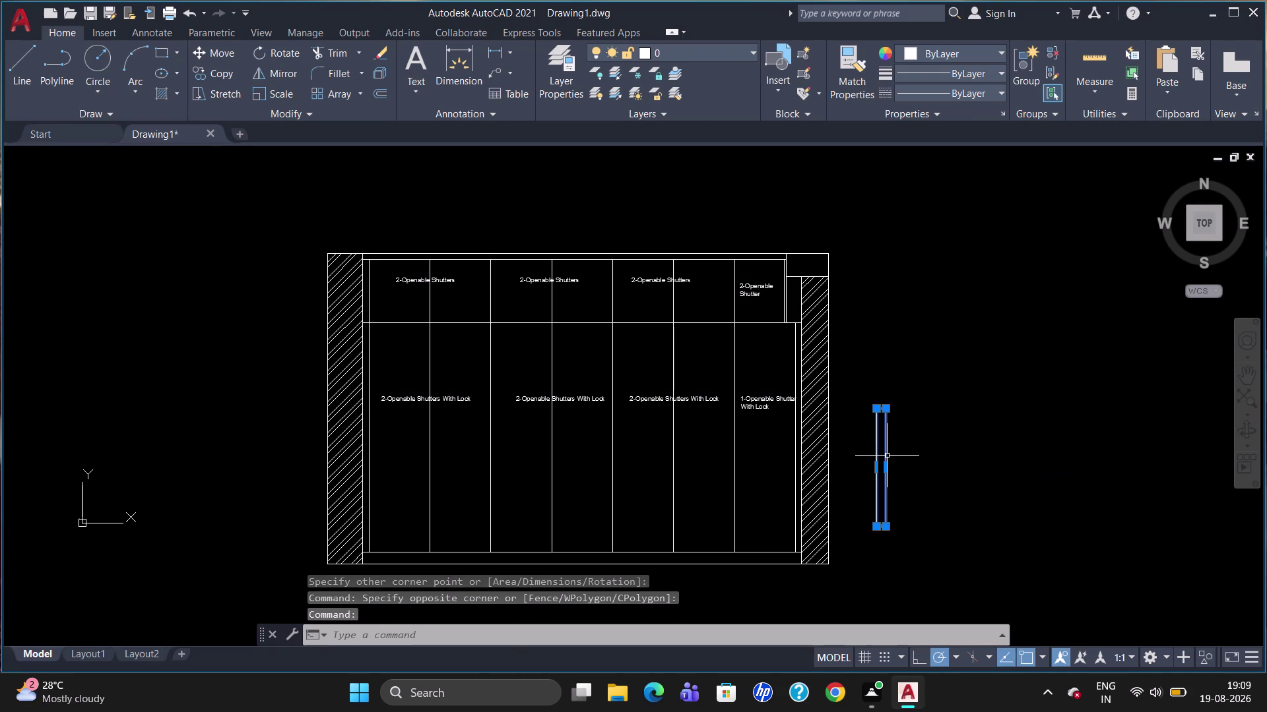
text(co)
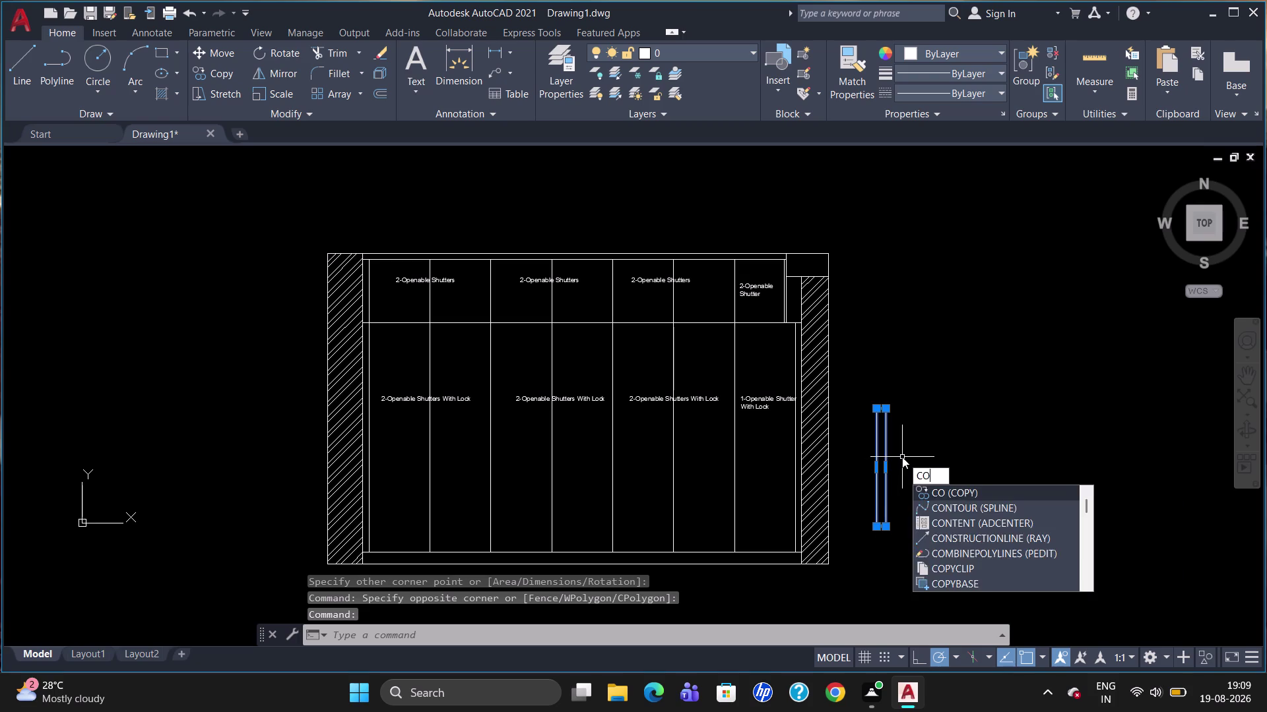
key(Return)
click(871, 414)
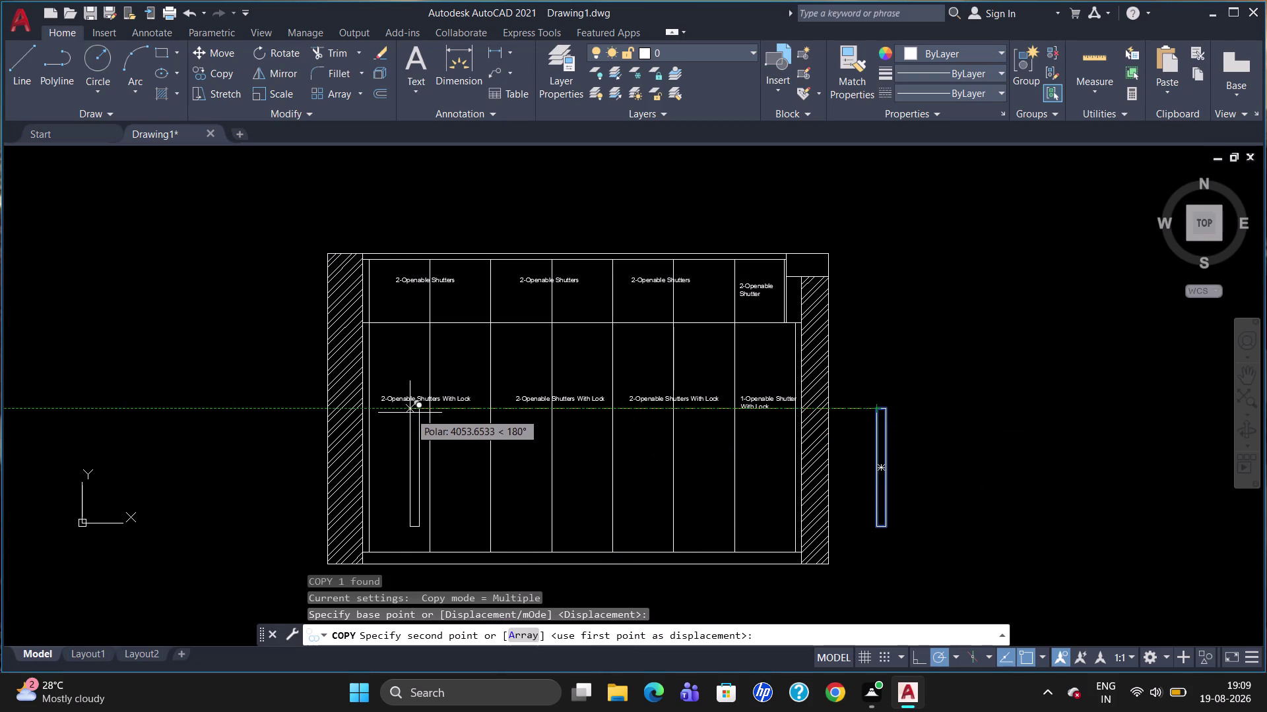
key(Escape)
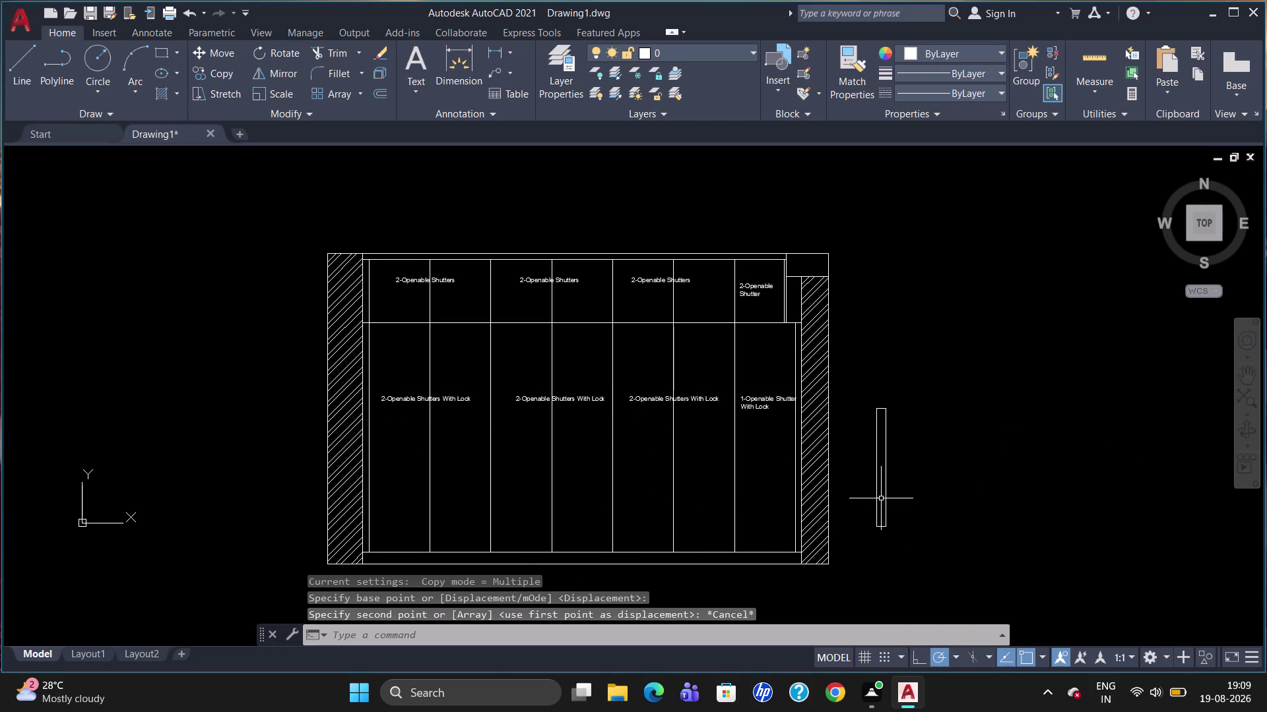
click(877, 498)
key(Delete)
key(r)
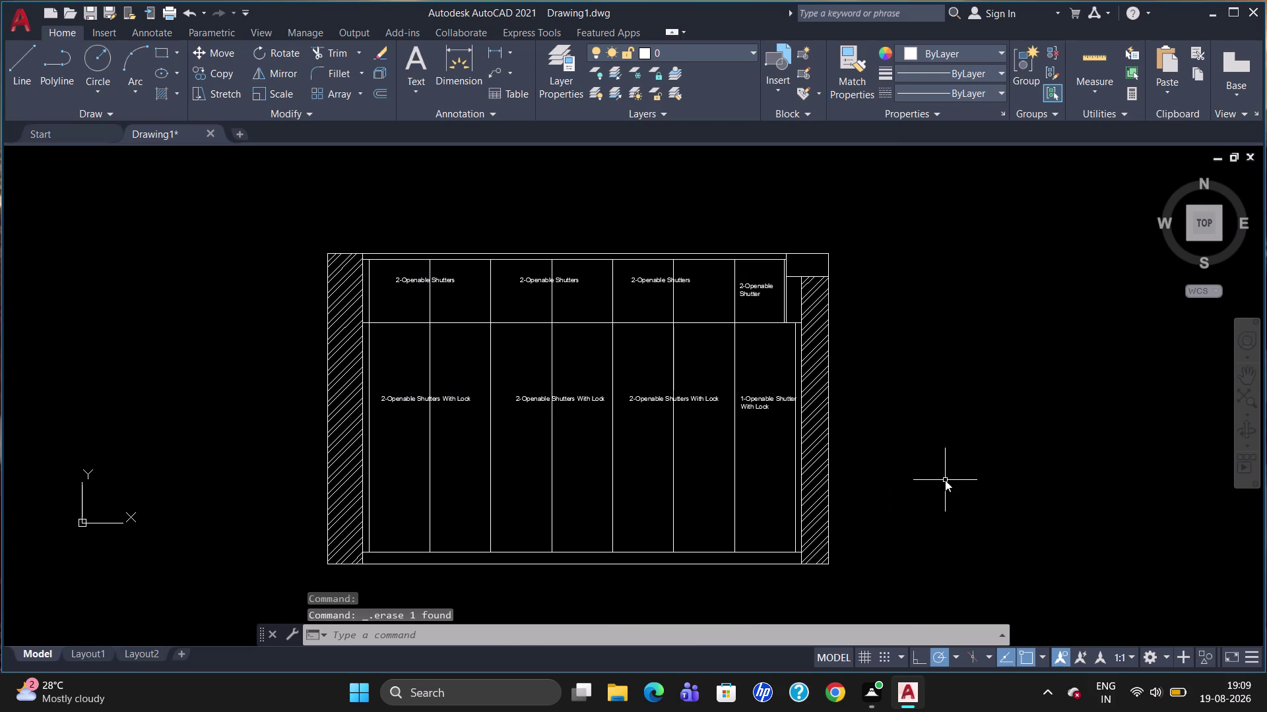
key(e)
key(c)
key(Return)
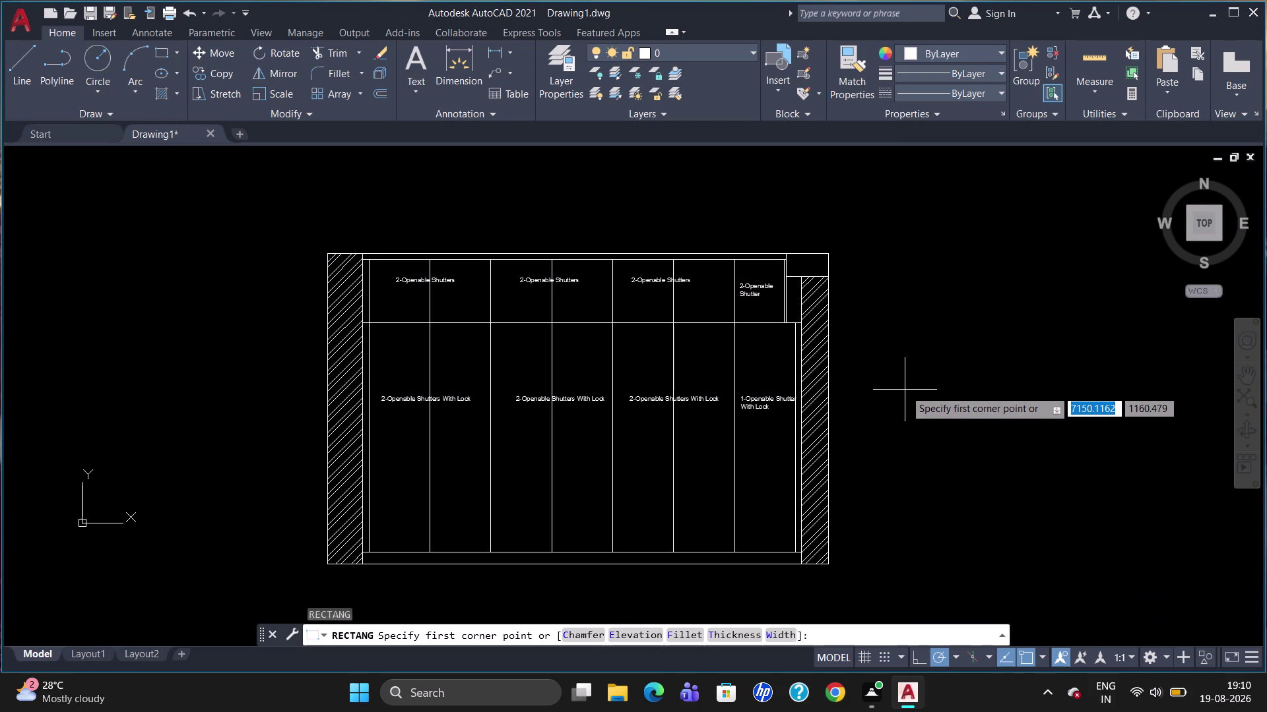
click(903, 358)
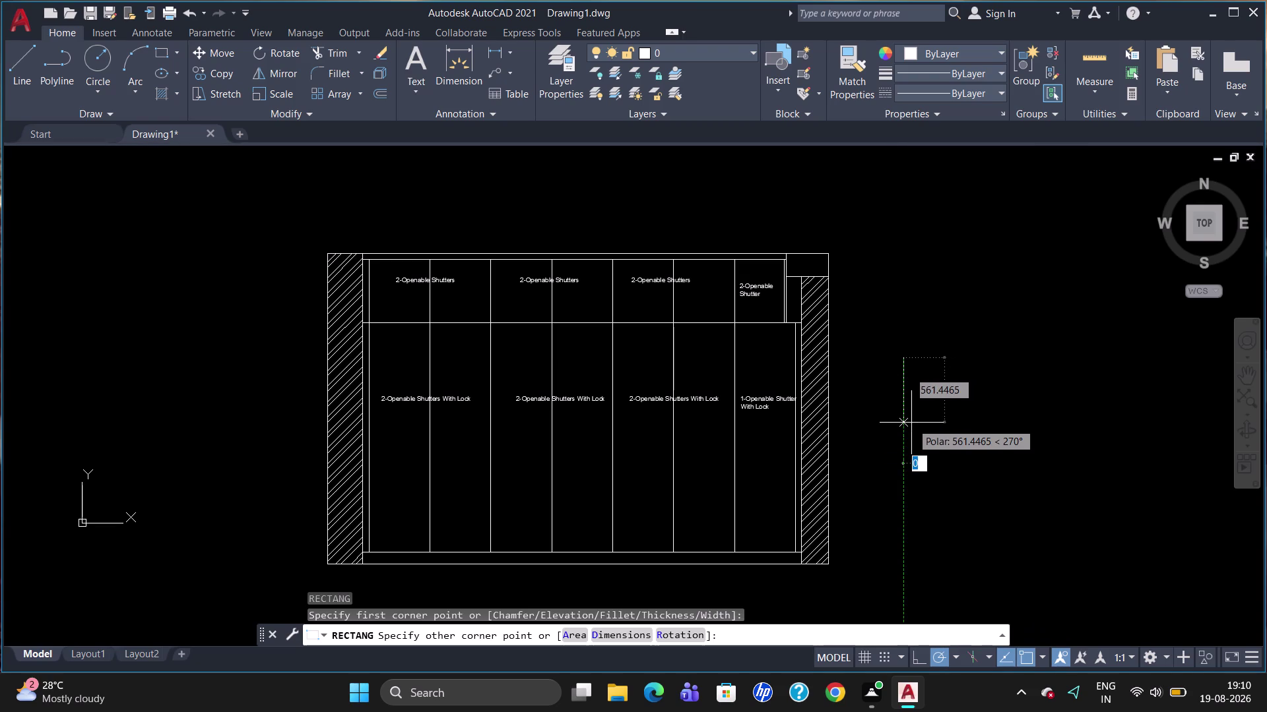
key(Escape)
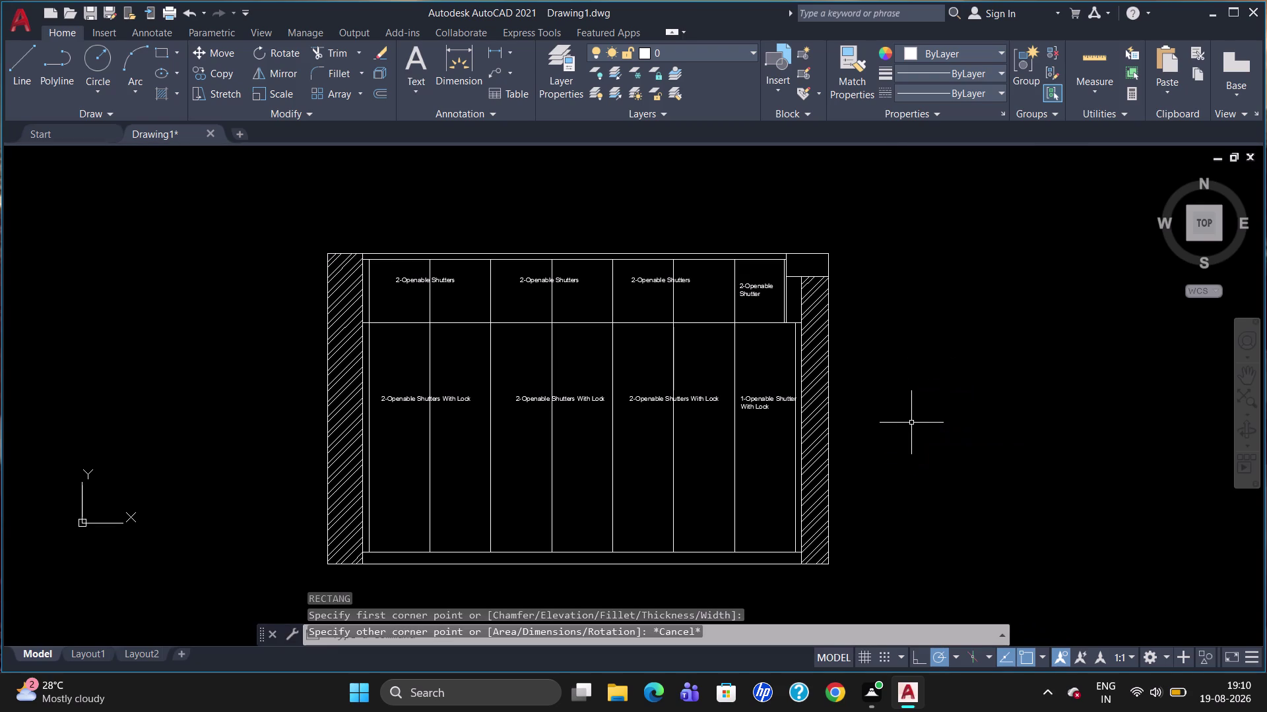
text(rec)
key(Return)
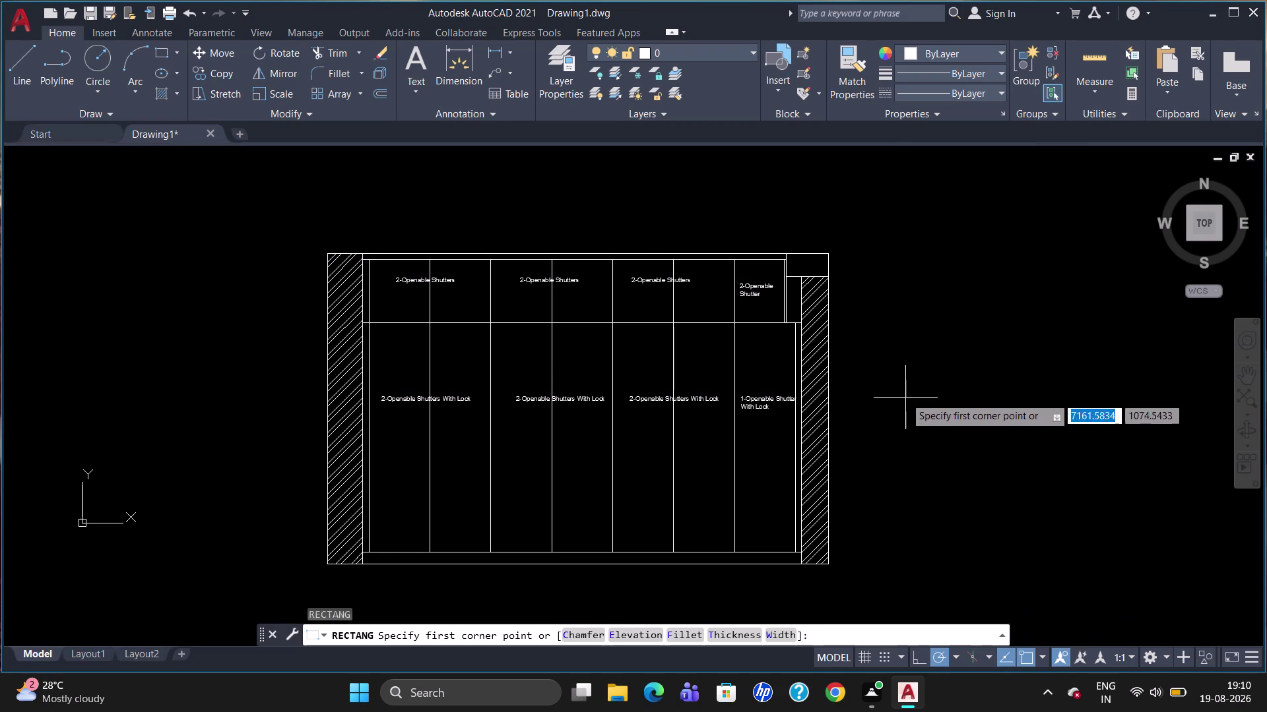
click(903, 392)
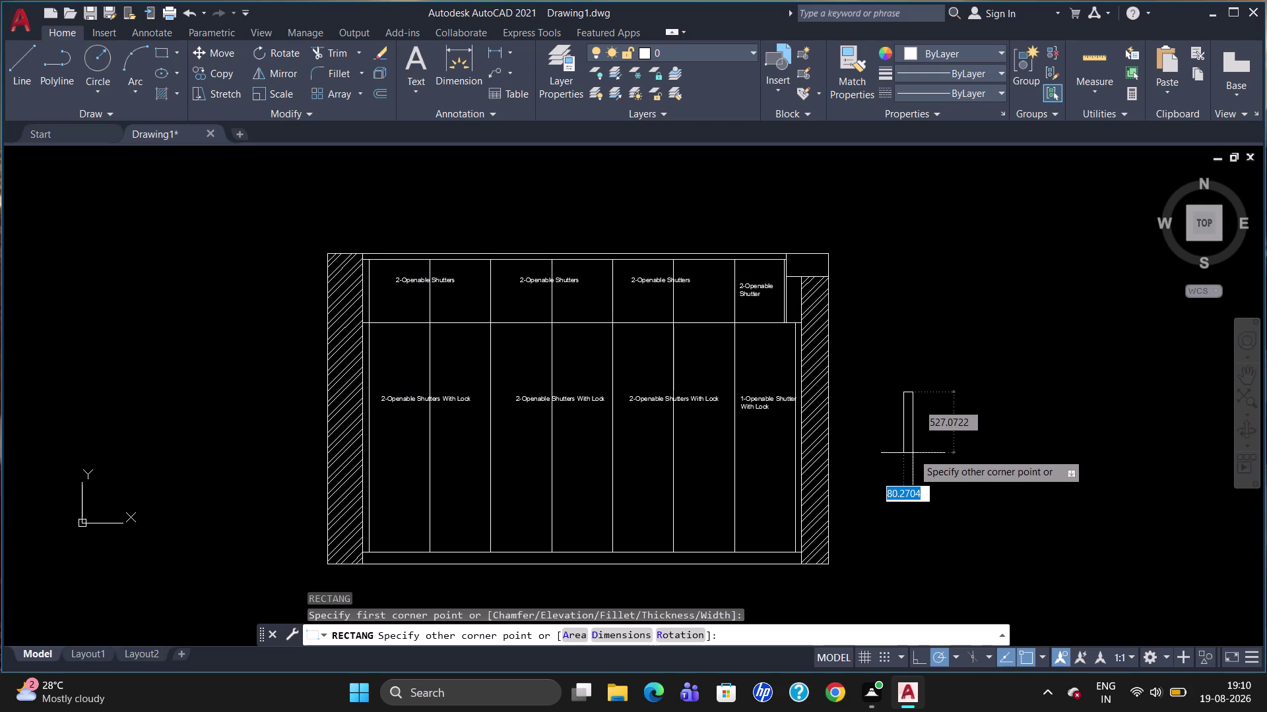
key(3)
key(0)
key(Tab)
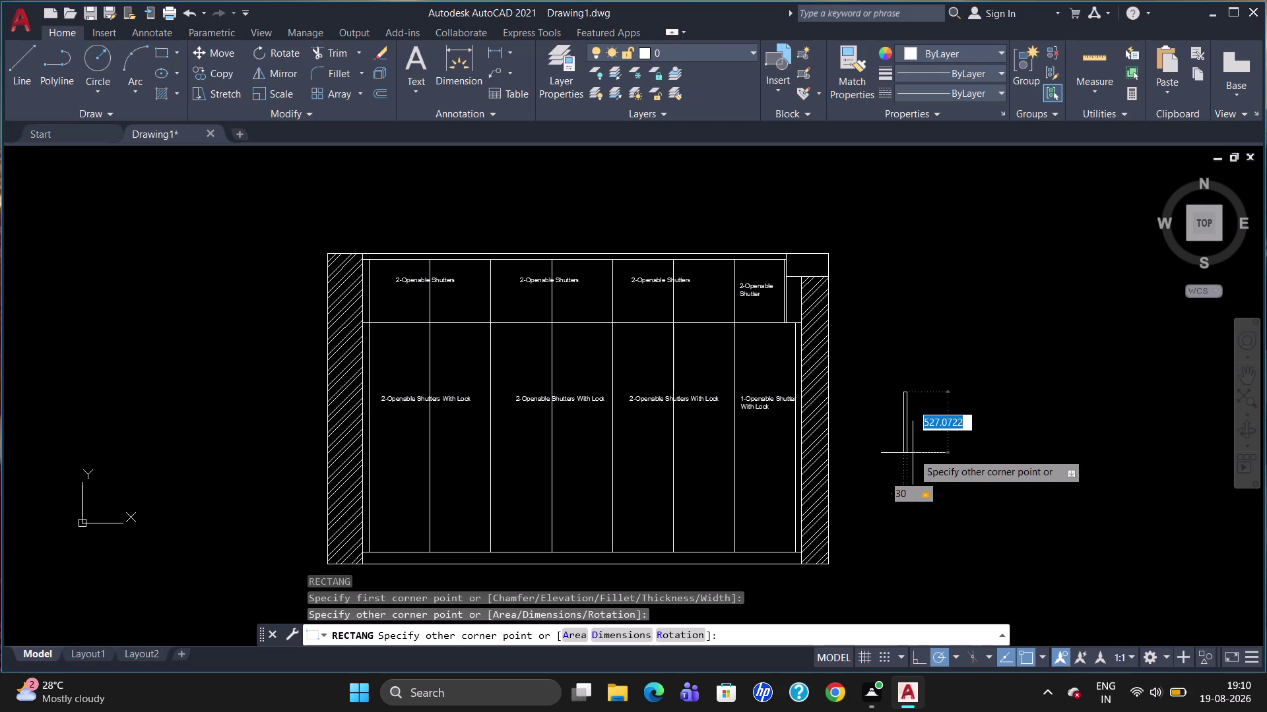
text(50)
key(Return)
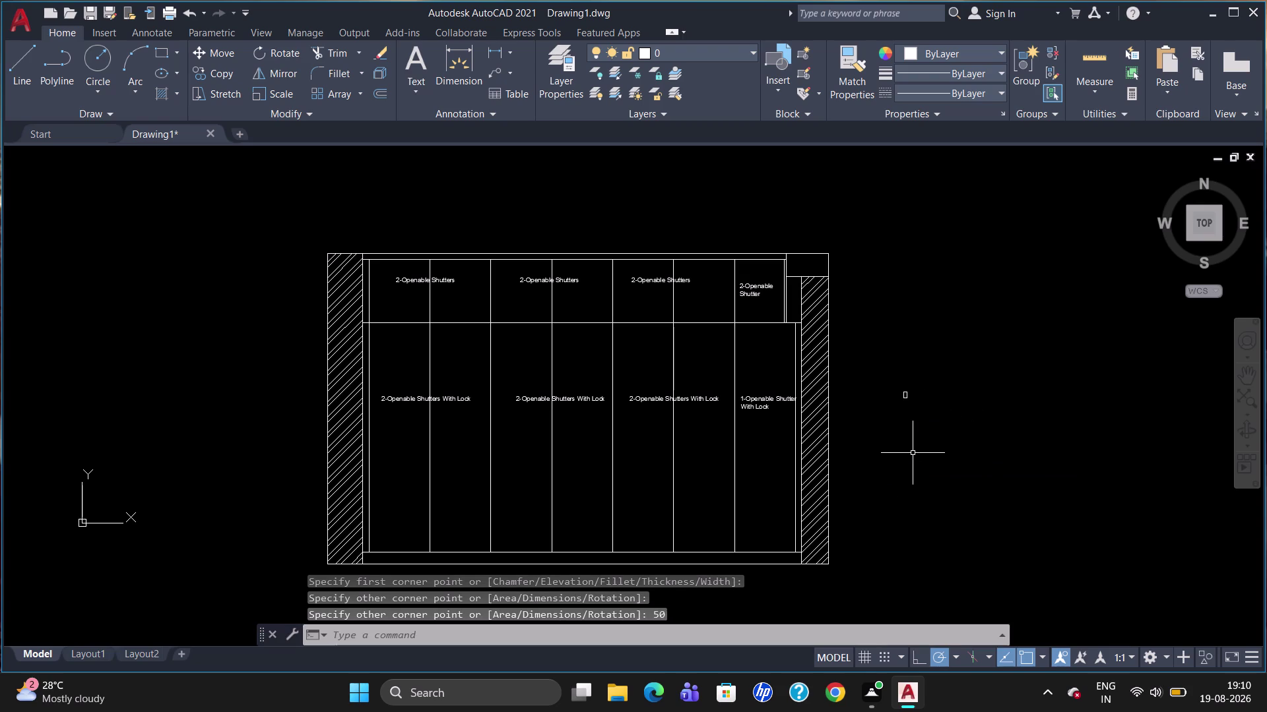
click(903, 392)
key(Delete)
text(r)
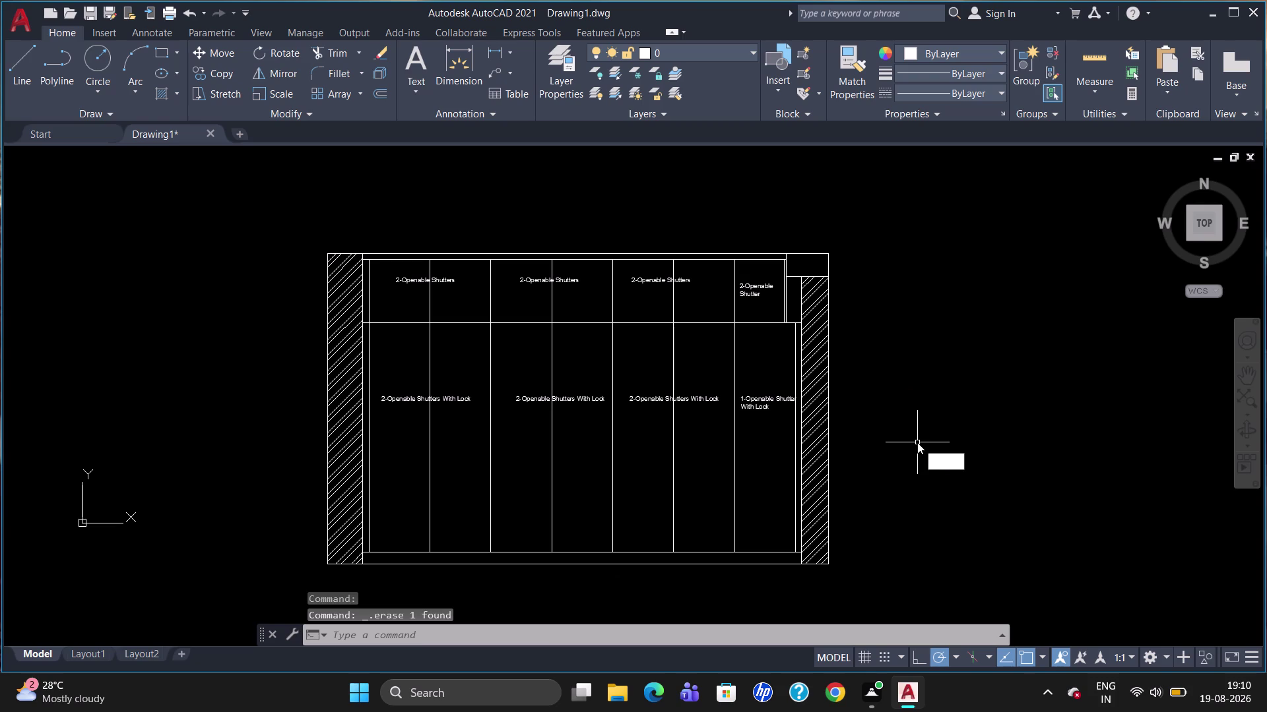
text(ec)
key(Return)
click(888, 371)
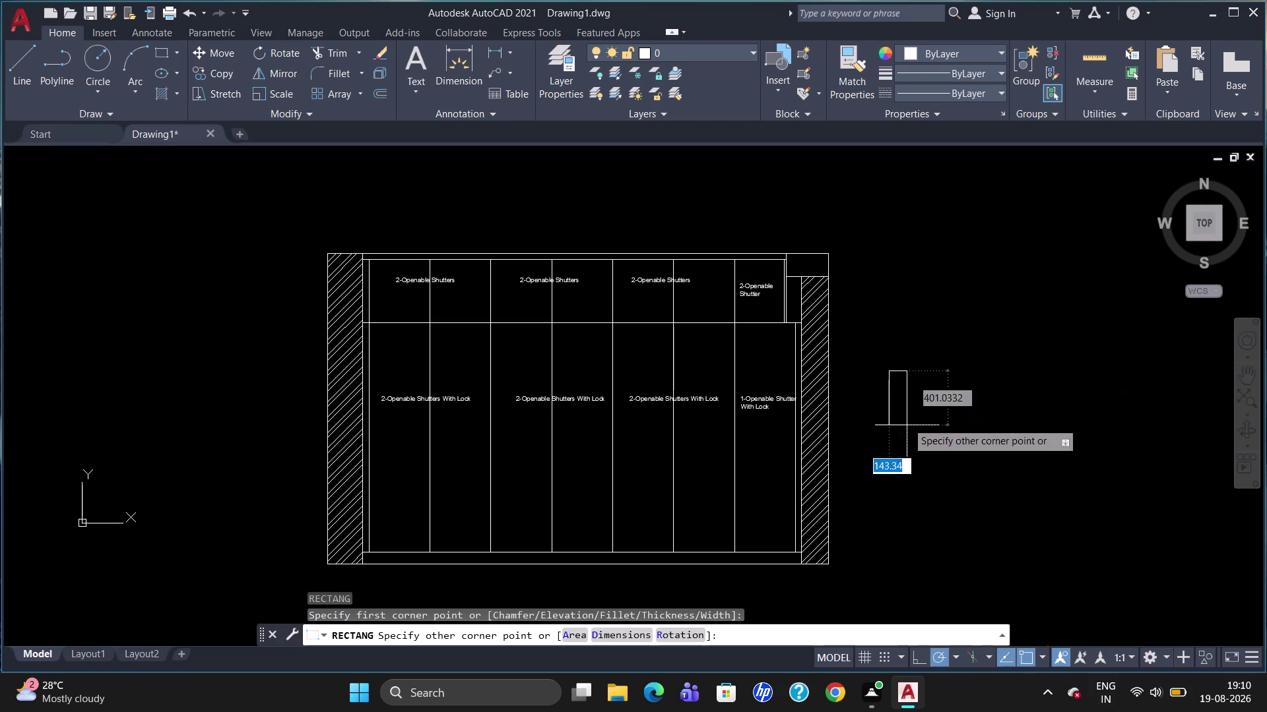
text(30)
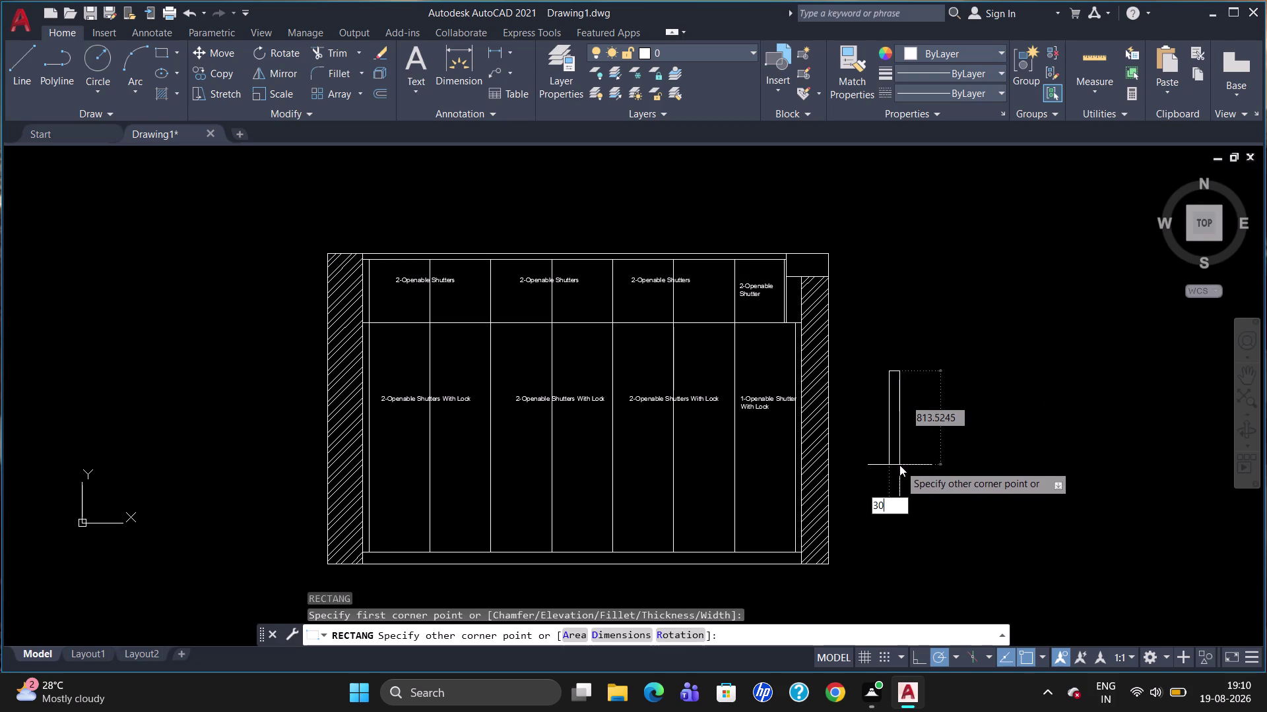
key(Tab)
text(10)
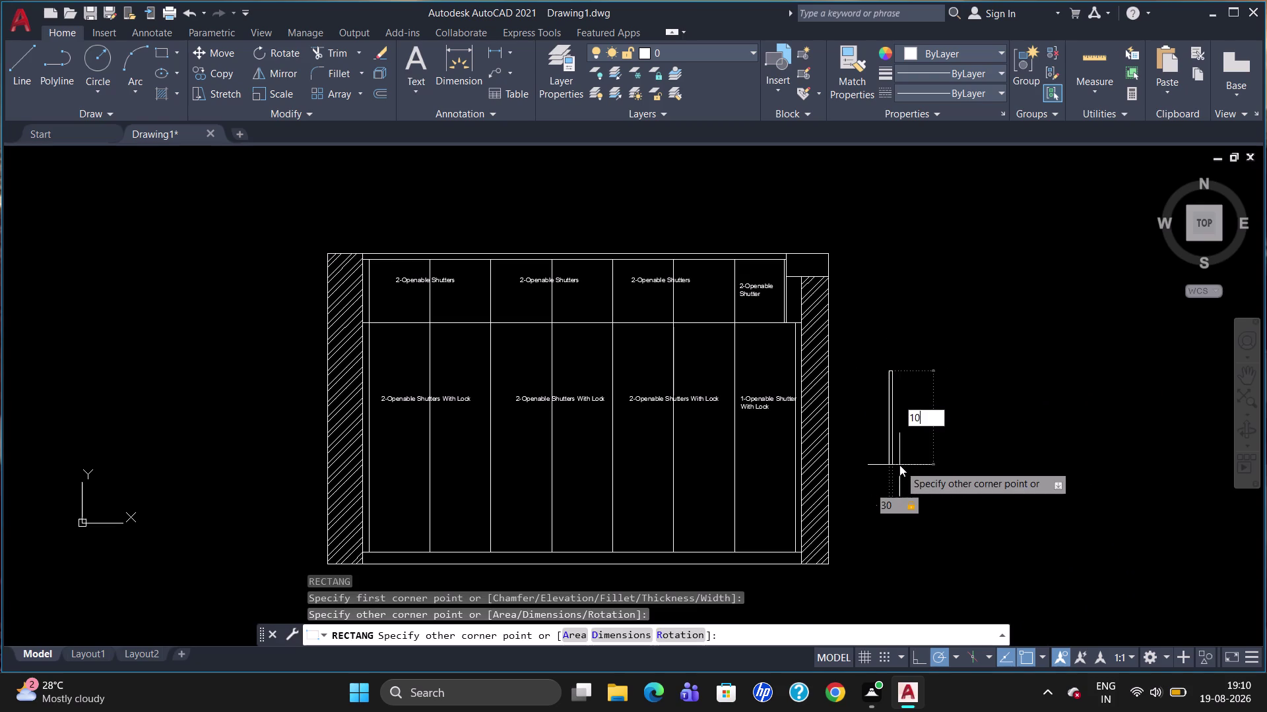
text(0)
key(Return)
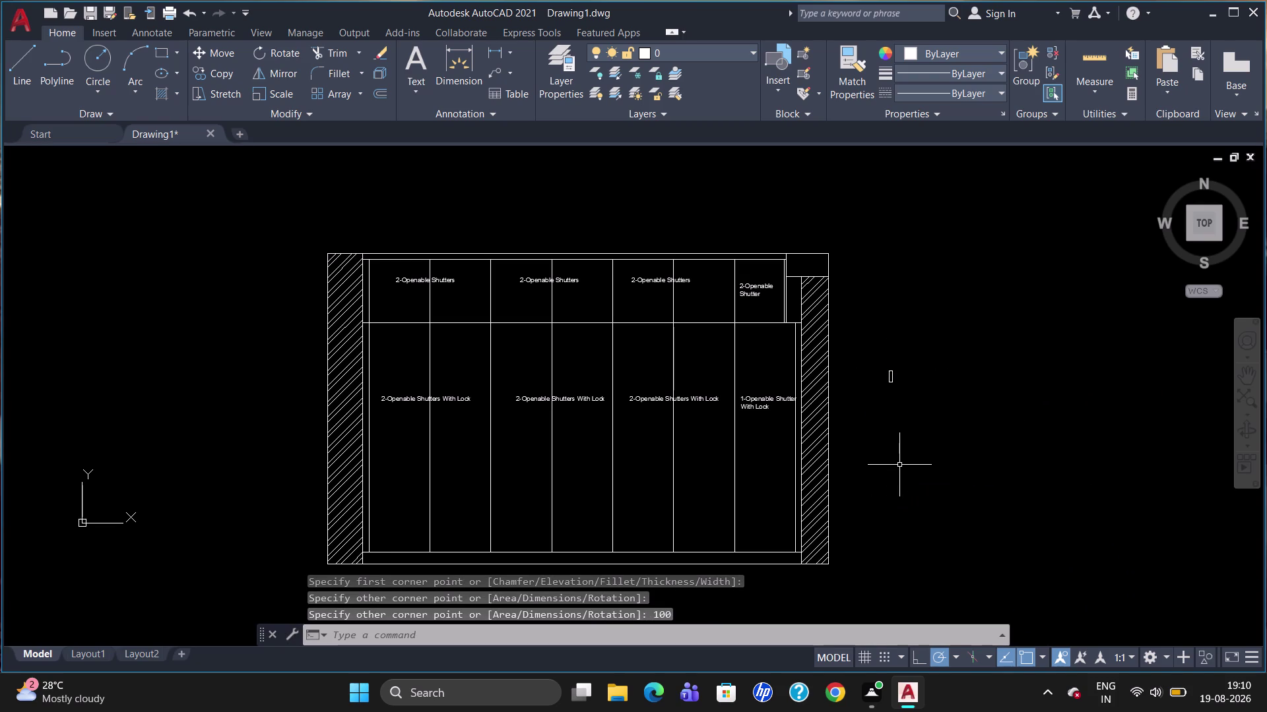
text(rec)
key(Return)
click(894, 446)
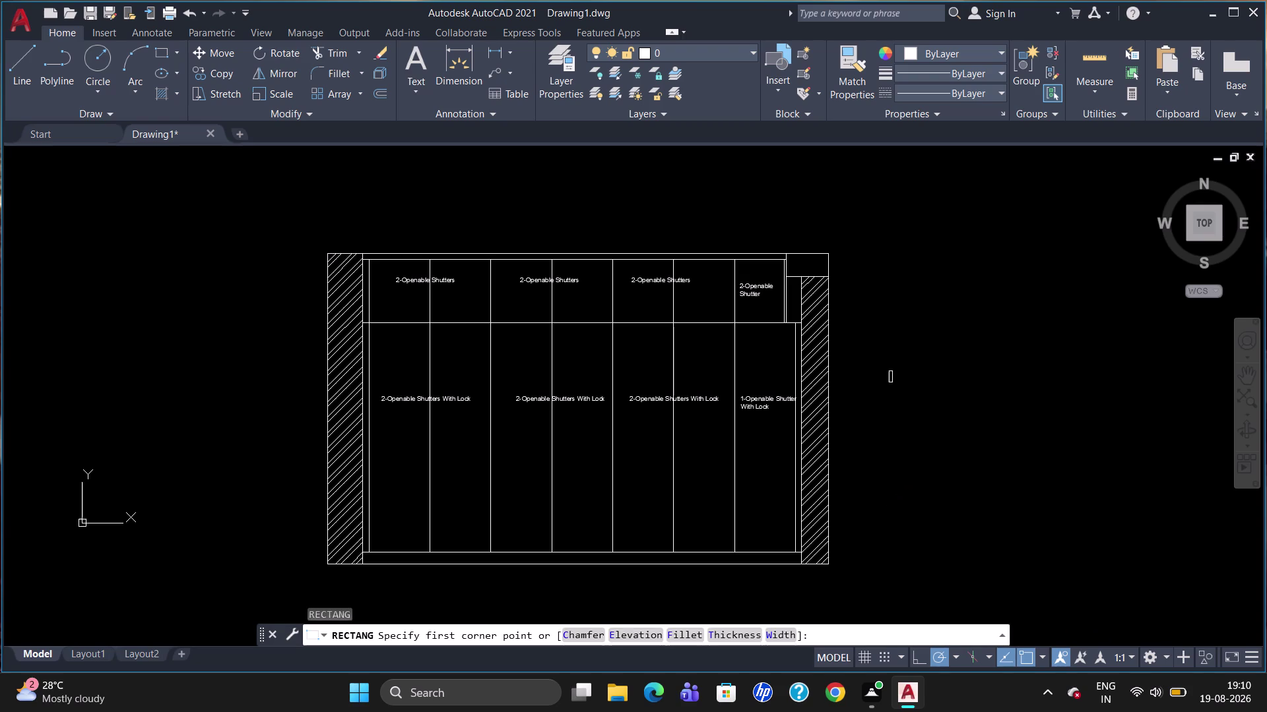
text(30)
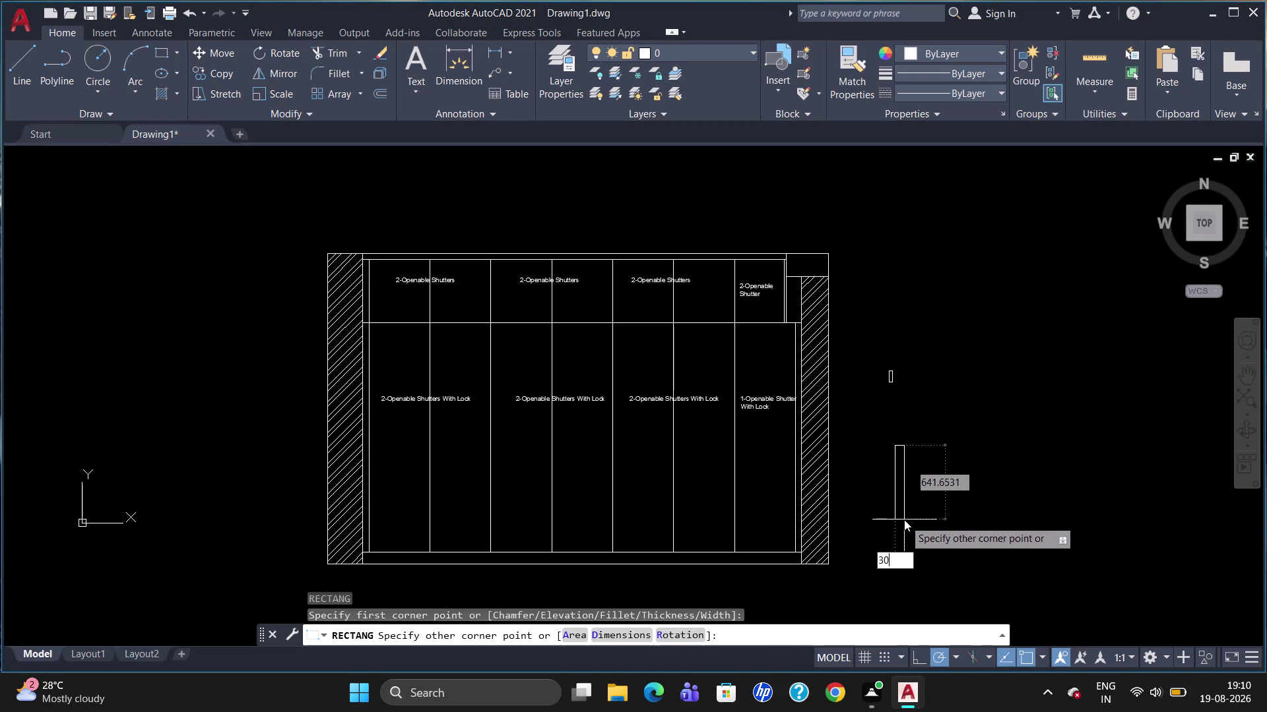
key(Tab)
text(200)
key(Return)
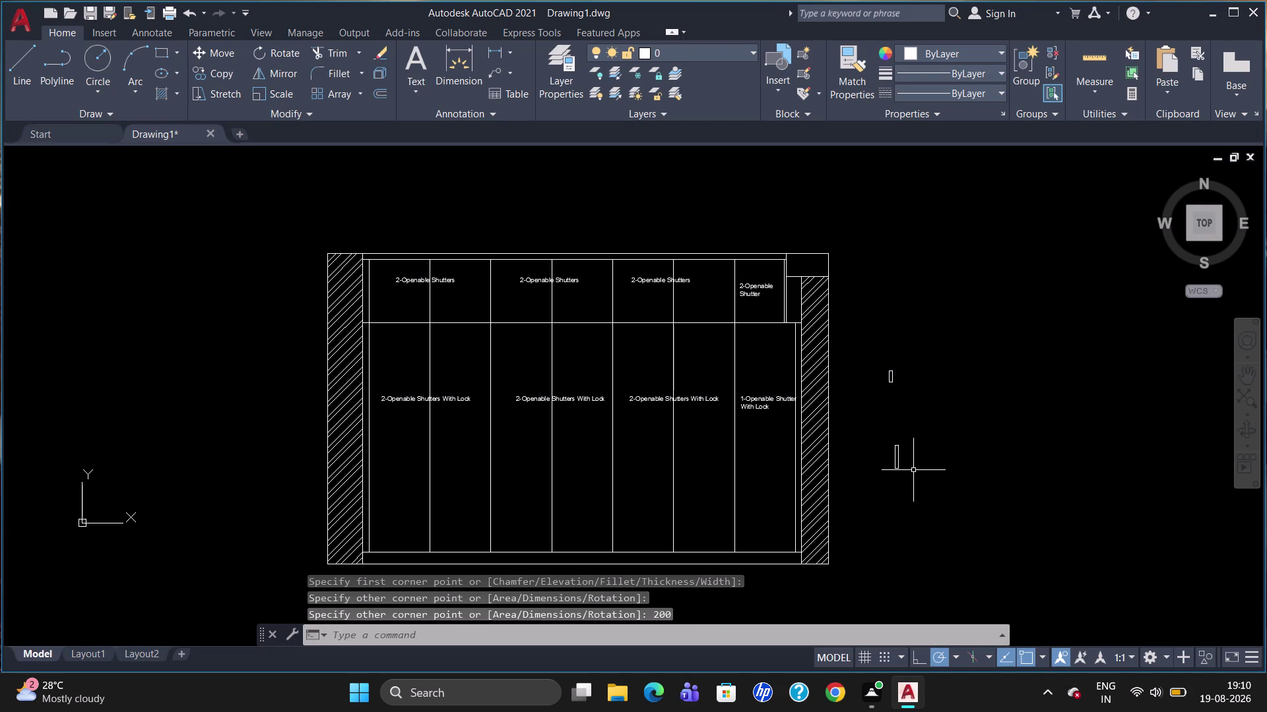
click(898, 458)
key(Delete)
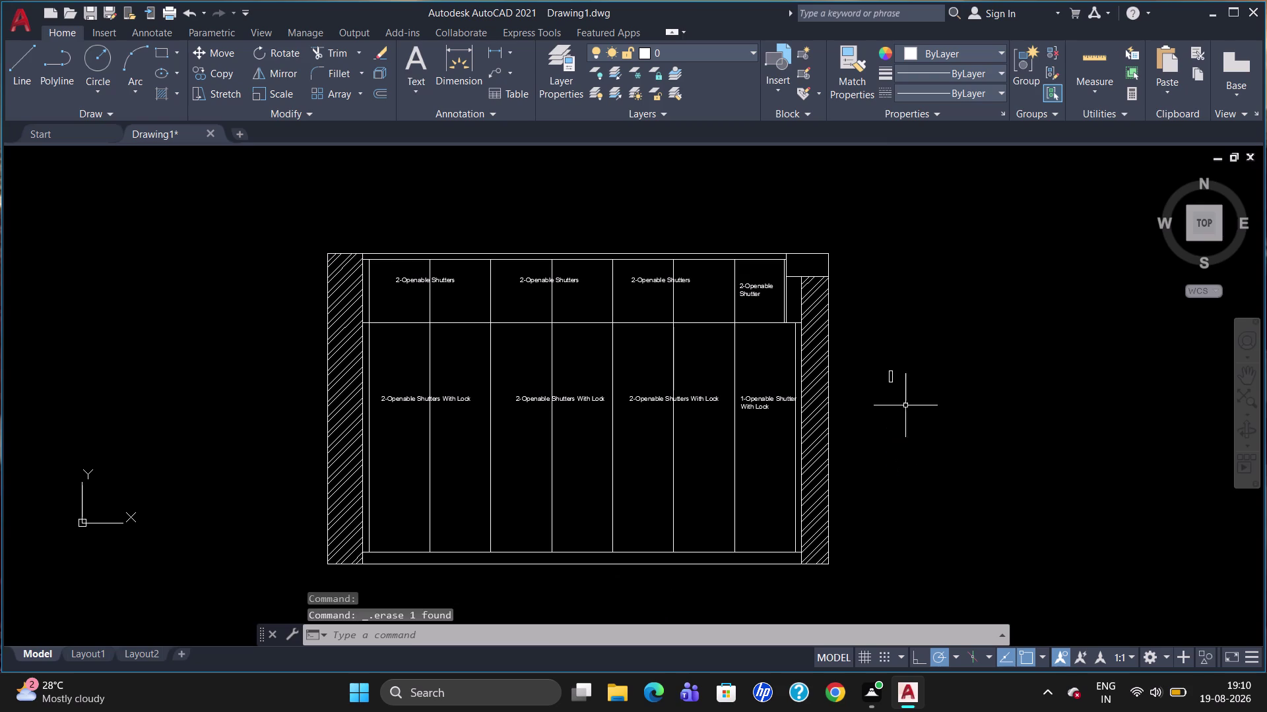
click(892, 379)
key(Delete)
text(re)
text(c)
key(Return)
click(911, 387)
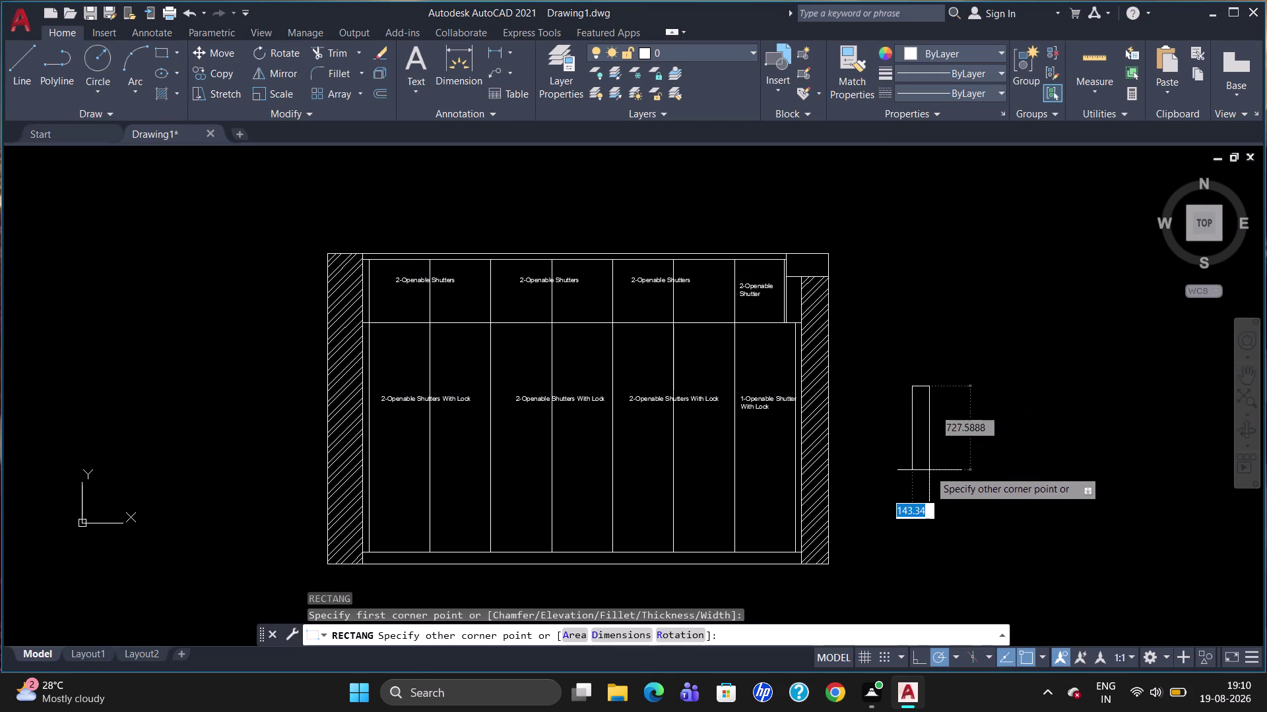
text(30)
key(Tab)
text(2)
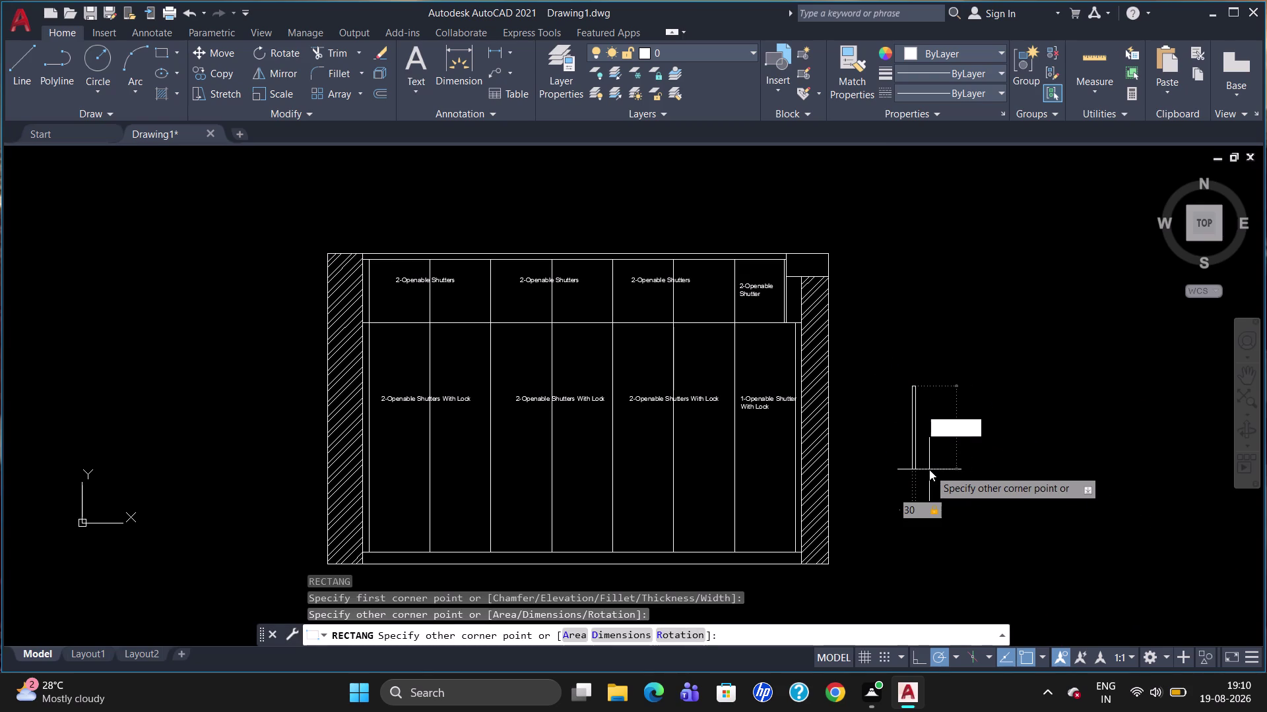
text(5)
key(0)
key(Return)
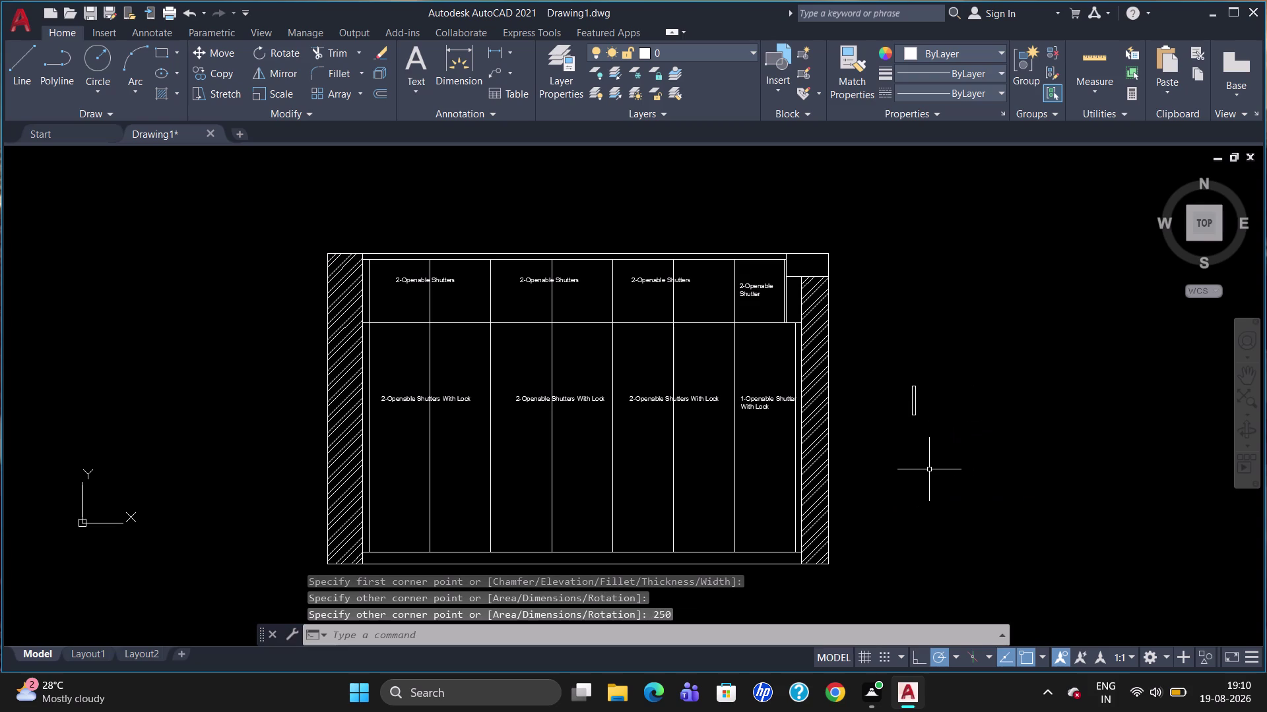
click(914, 411)
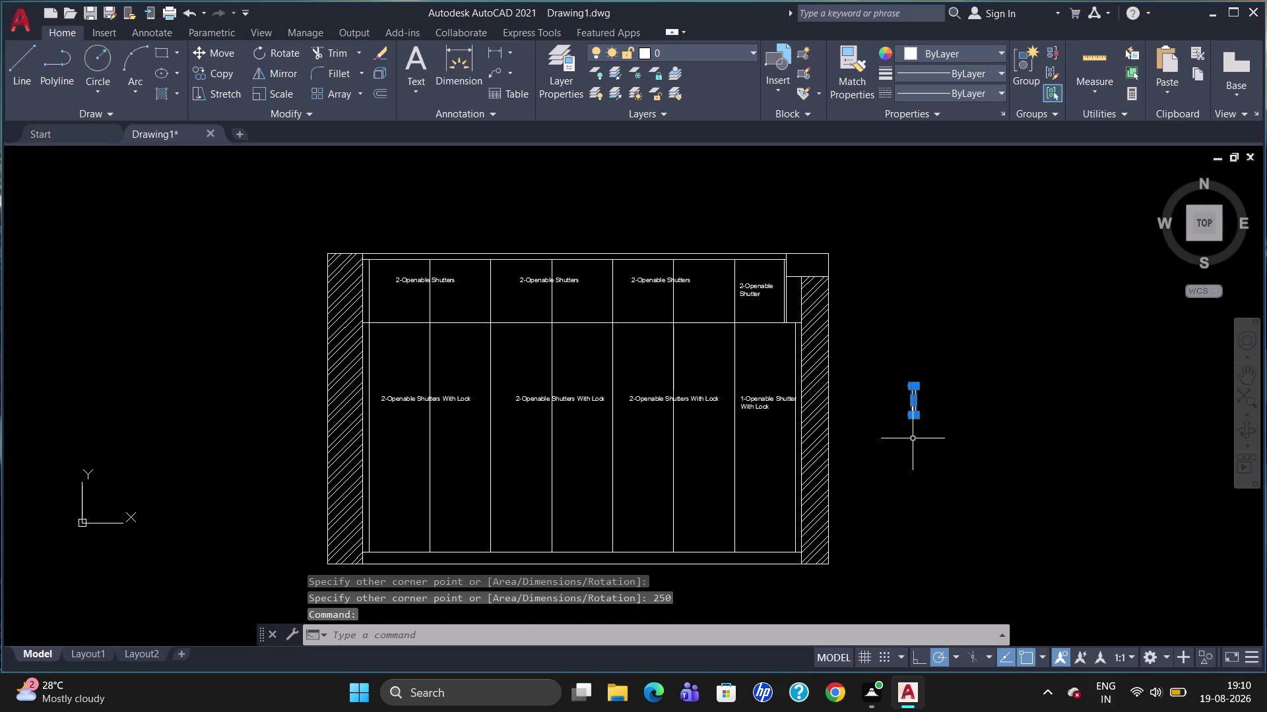
key(Delete)
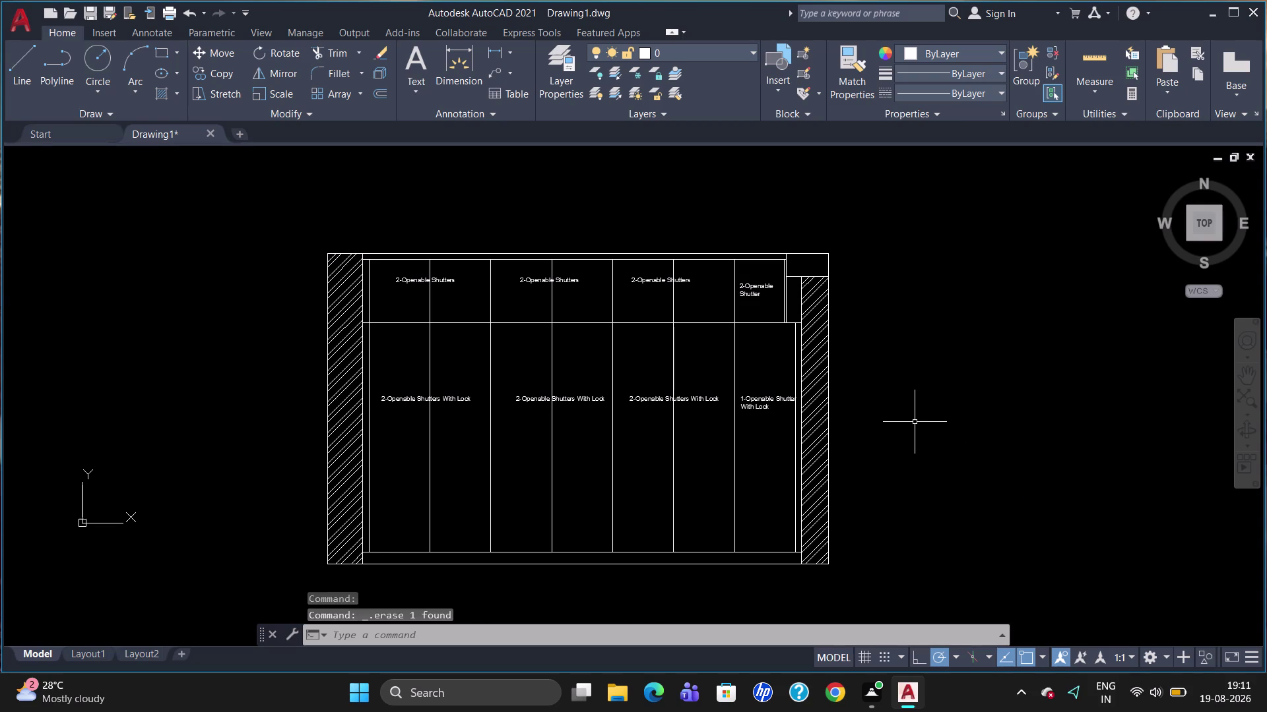
Draw a 30 by 300 handle rectangle beside the window.
text(re)
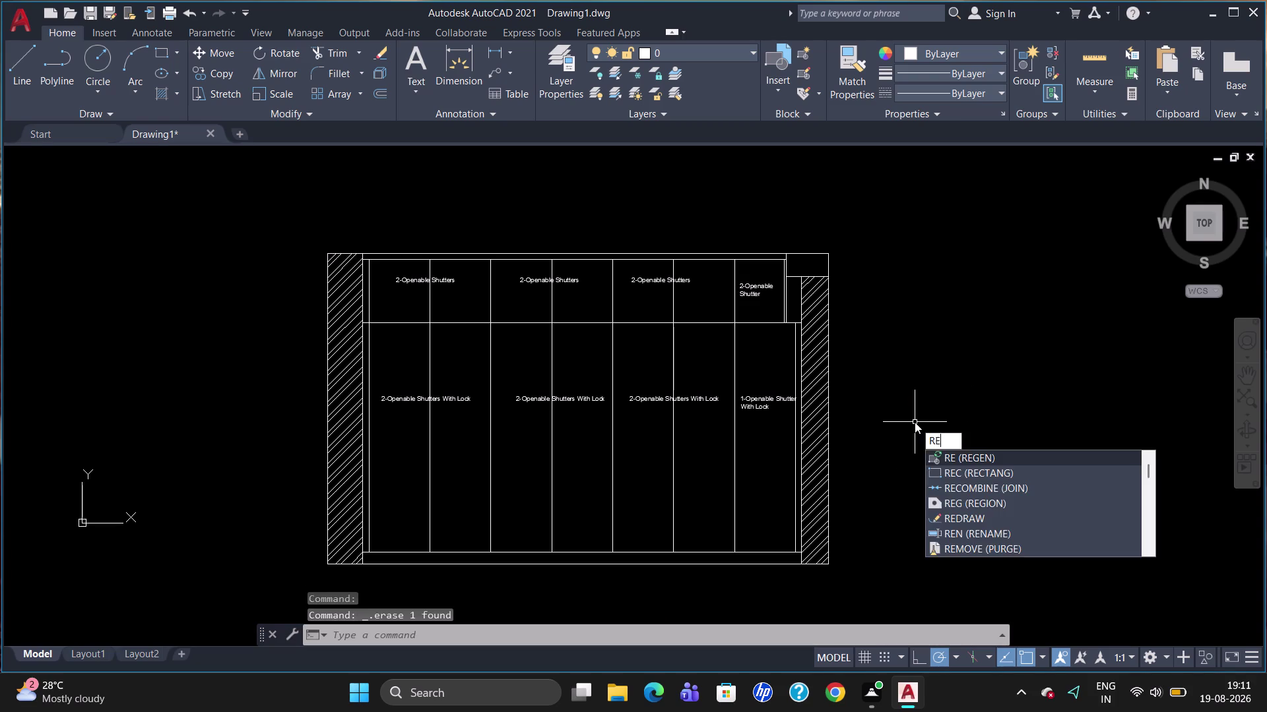
key(c)
key(Return)
click(868, 429)
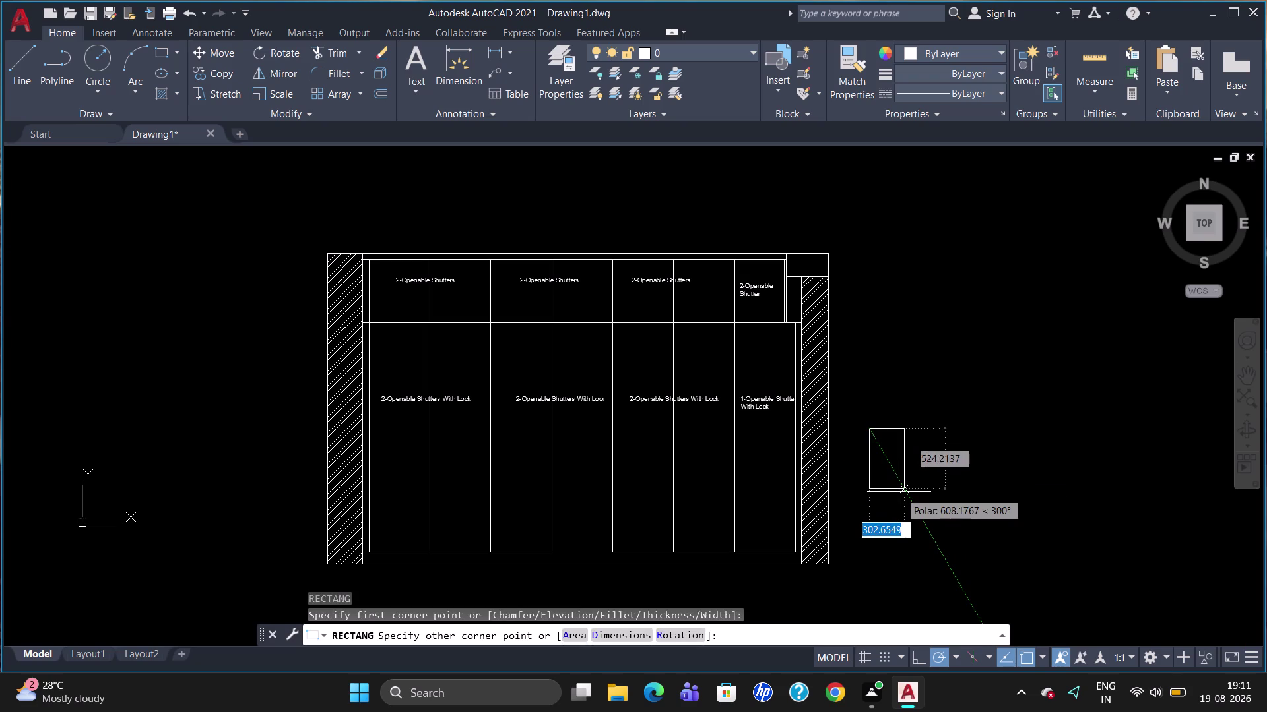
text(30)
key(Tab)
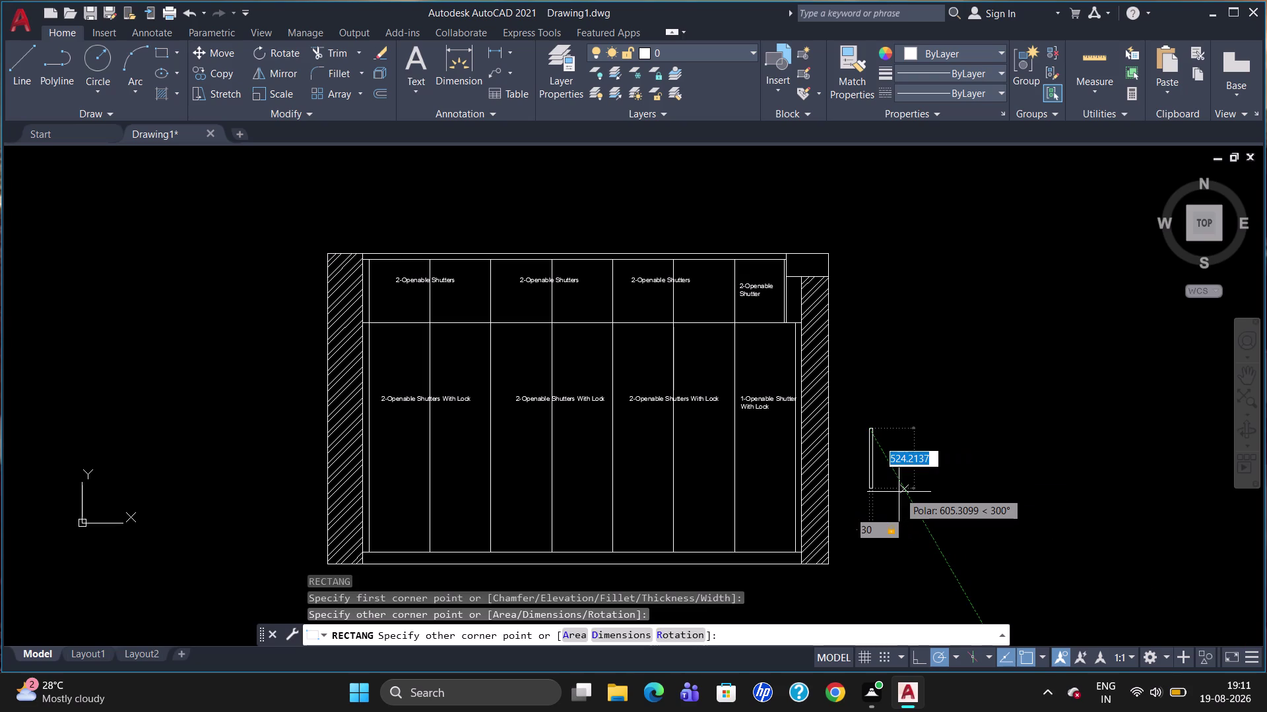
text(300)
key(Return)
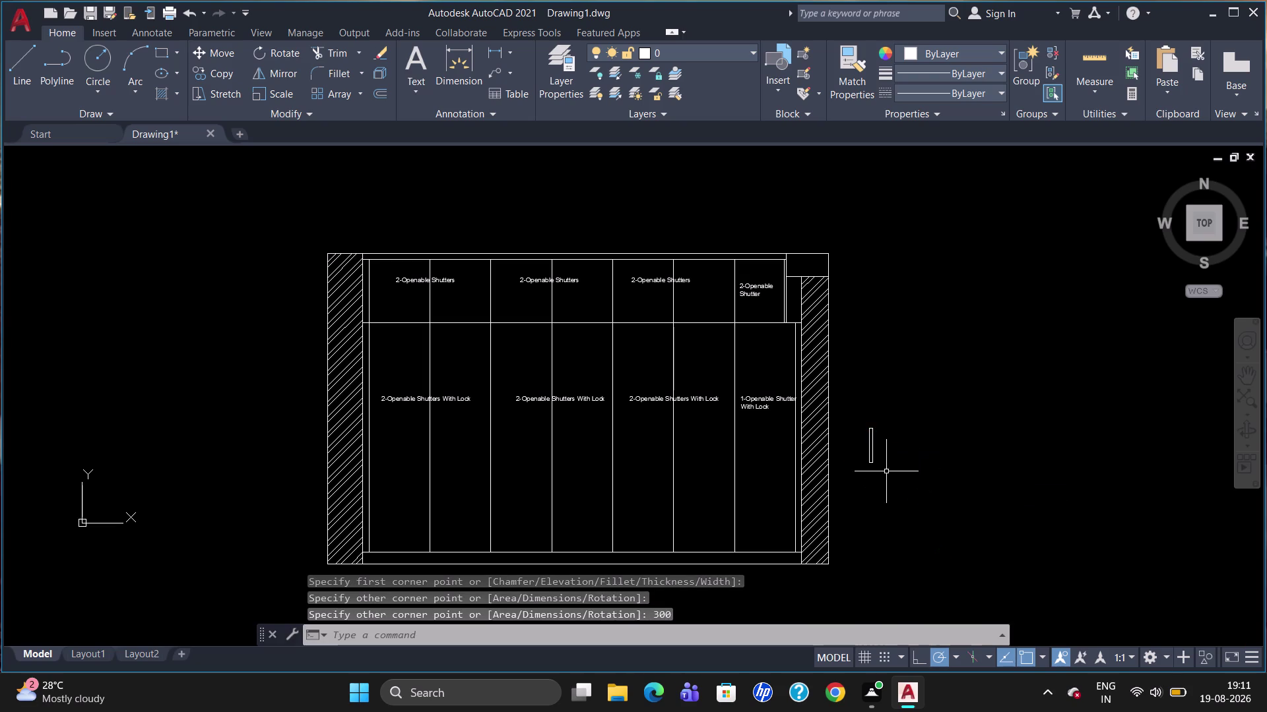
Copy the handle from its top into two positions in the first lower bay.
click(870, 436)
text(co)
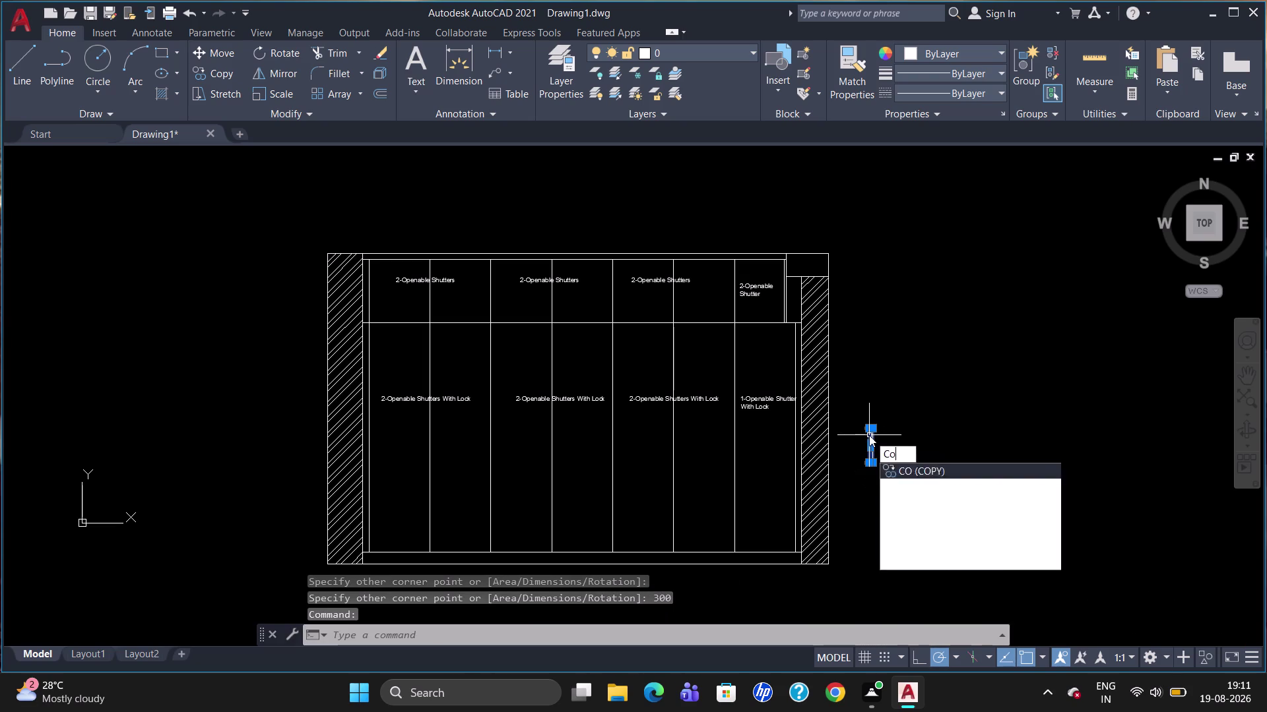
key(Return)
click(867, 421)
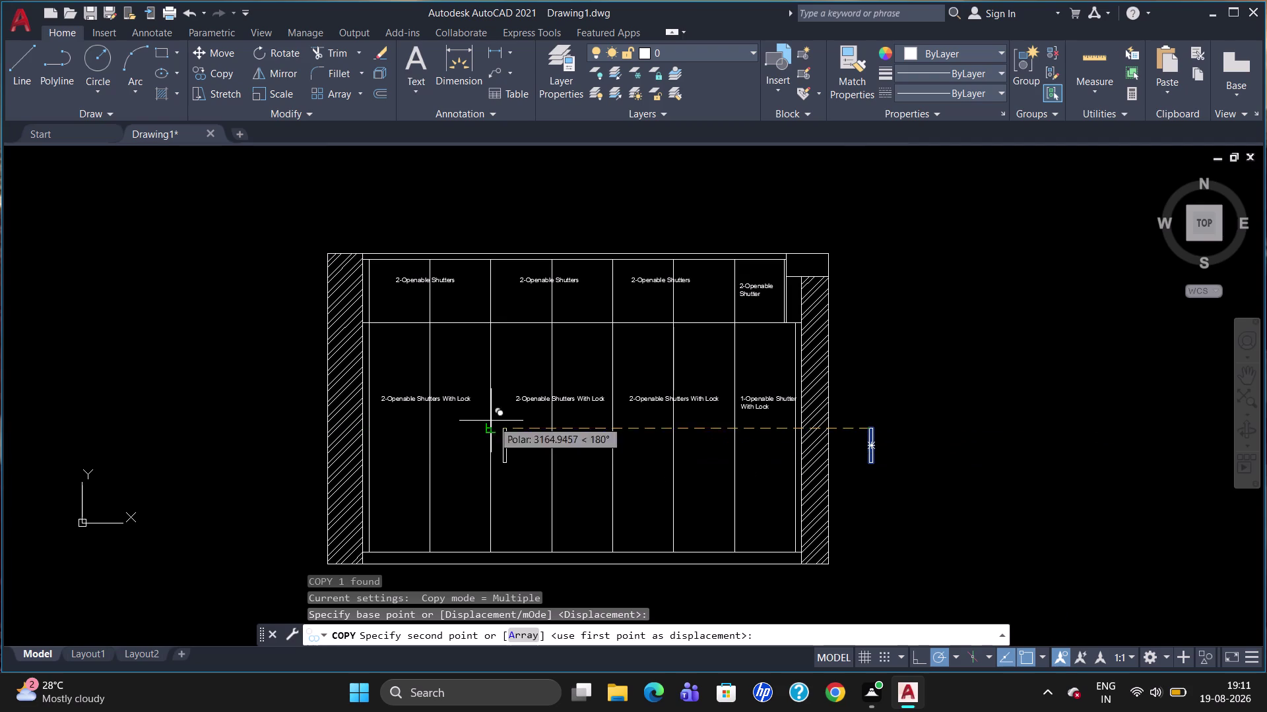
scroll(up, 3)
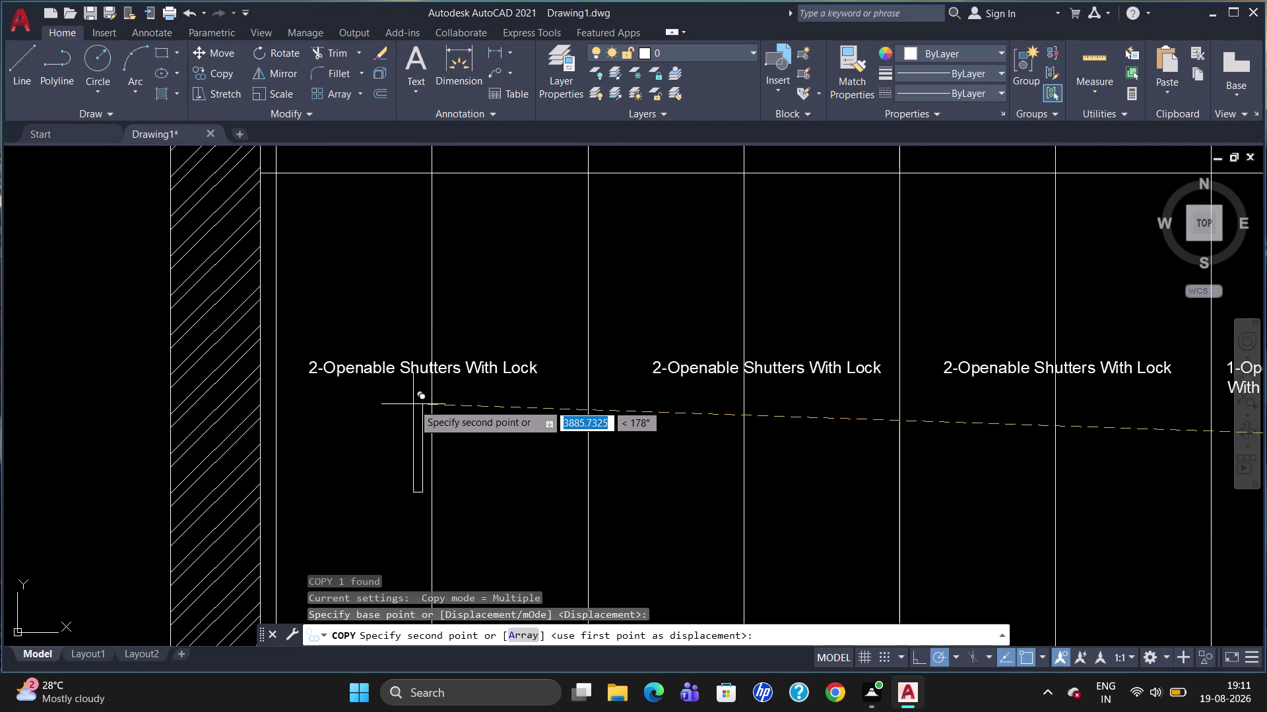
click(413, 403)
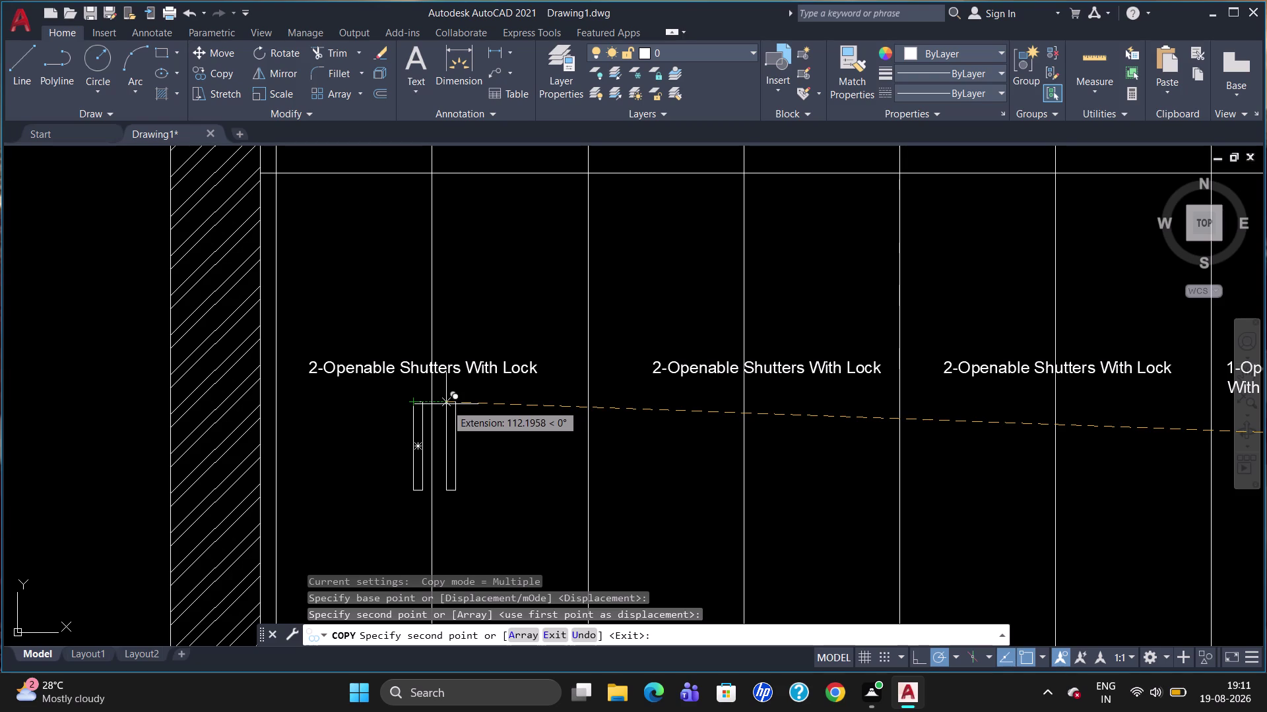
click(445, 404)
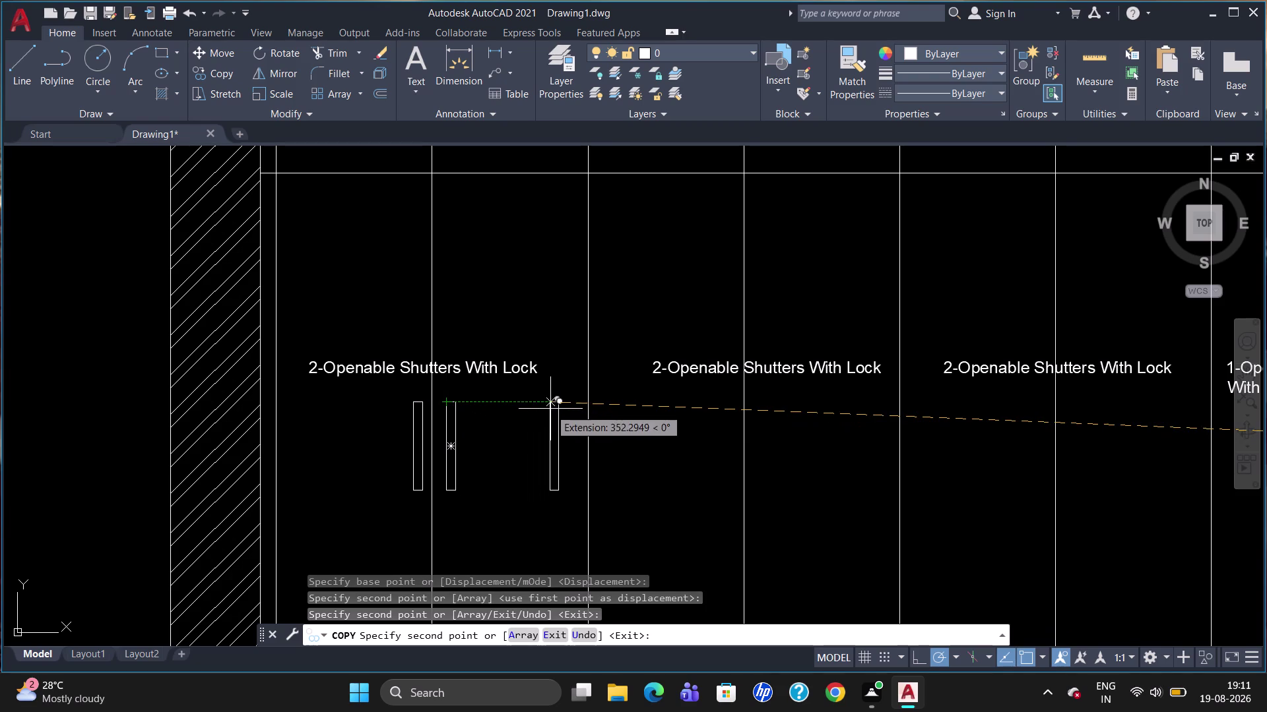